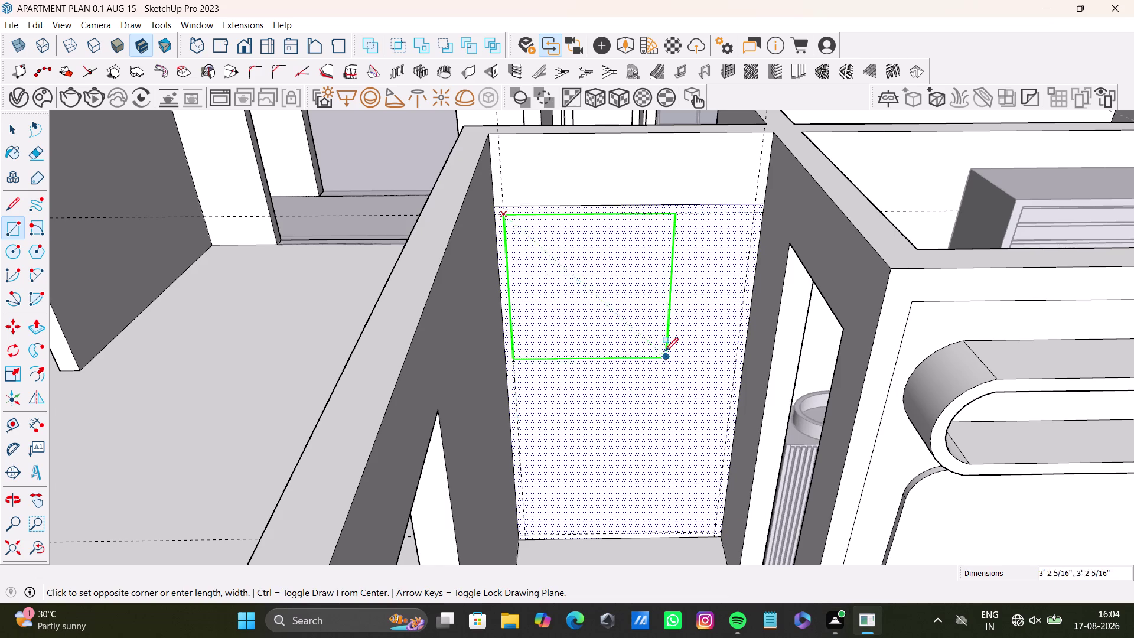
Draw a rectangle from the panel's top-left corner to its bottom midpoint.
scroll(up, 3)
click(712, 529)
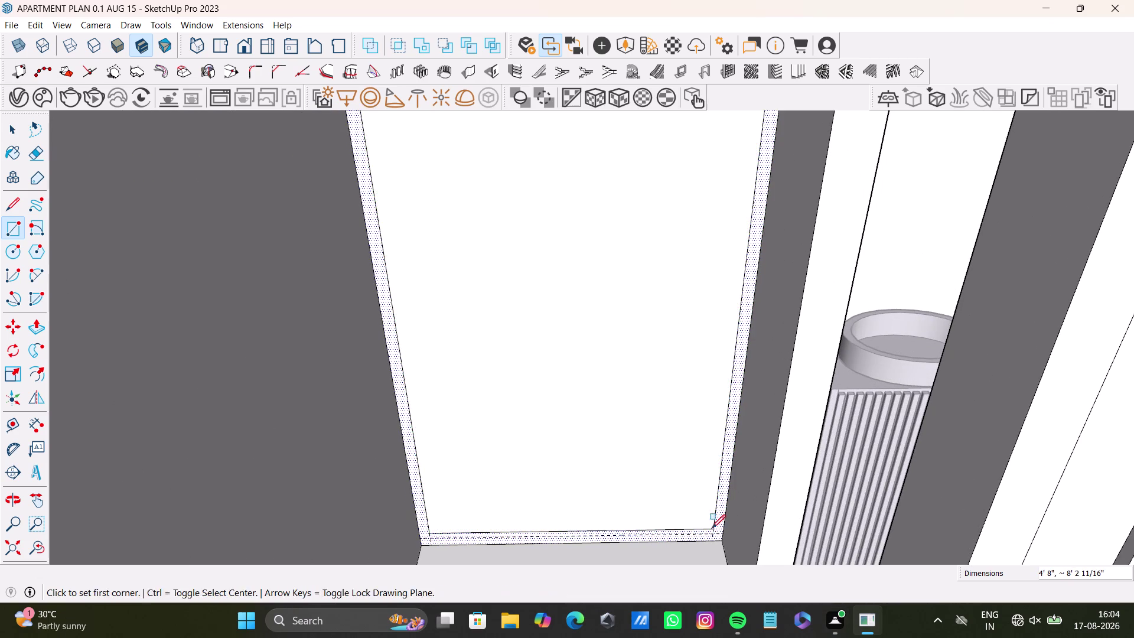
key(space)
scroll(down, 3)
middle_drag(575, 406, 574, 451)
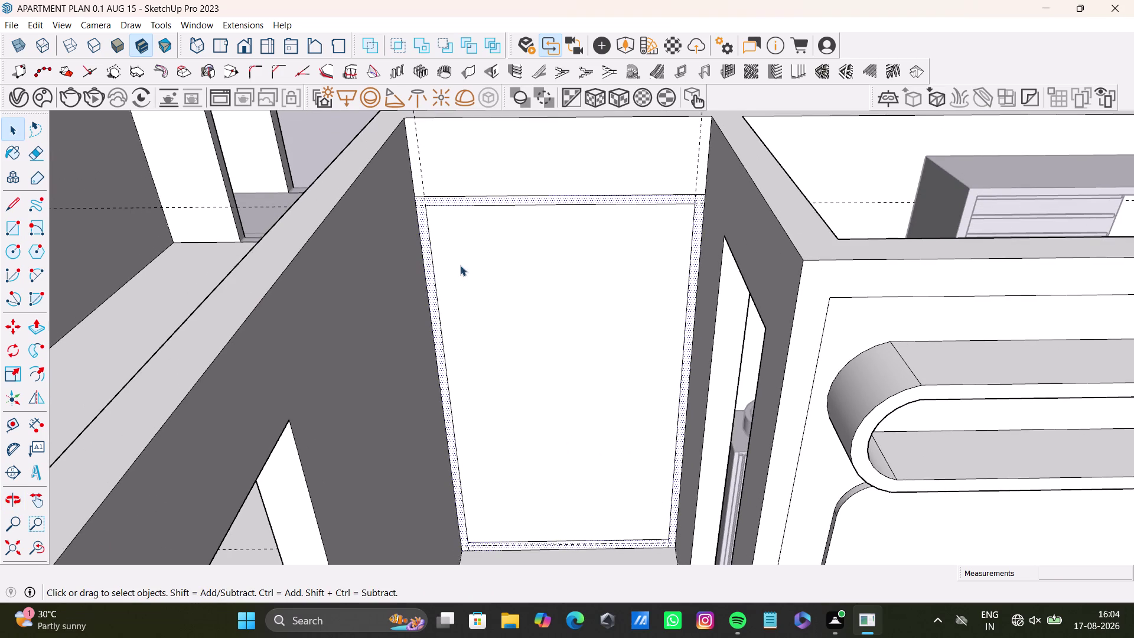
click(14, 231)
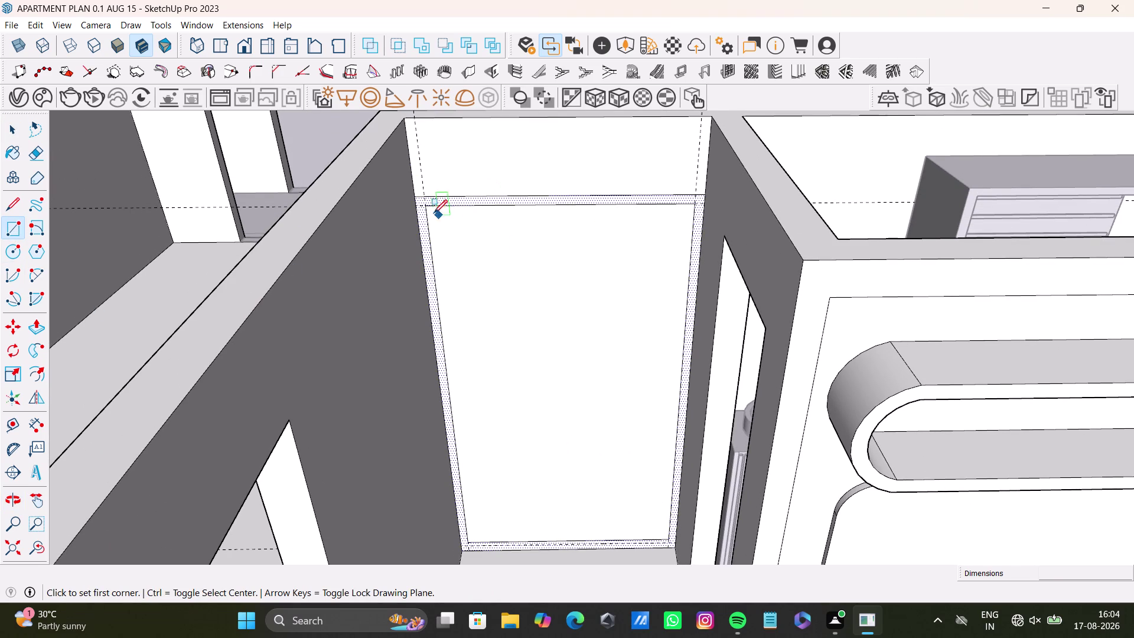
click(429, 207)
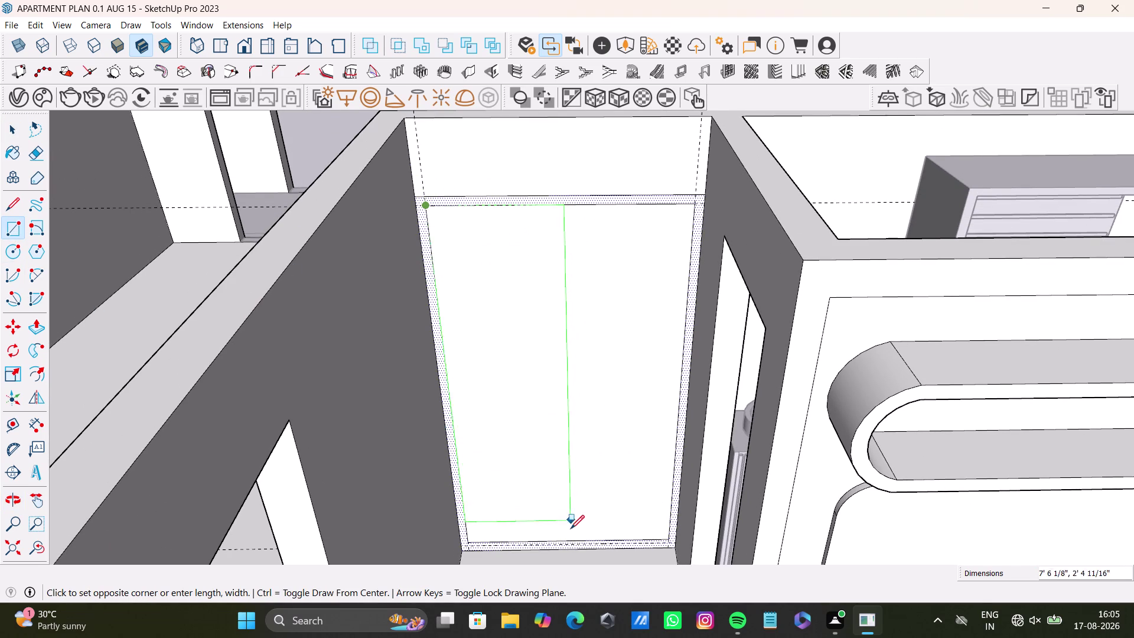
click(568, 537)
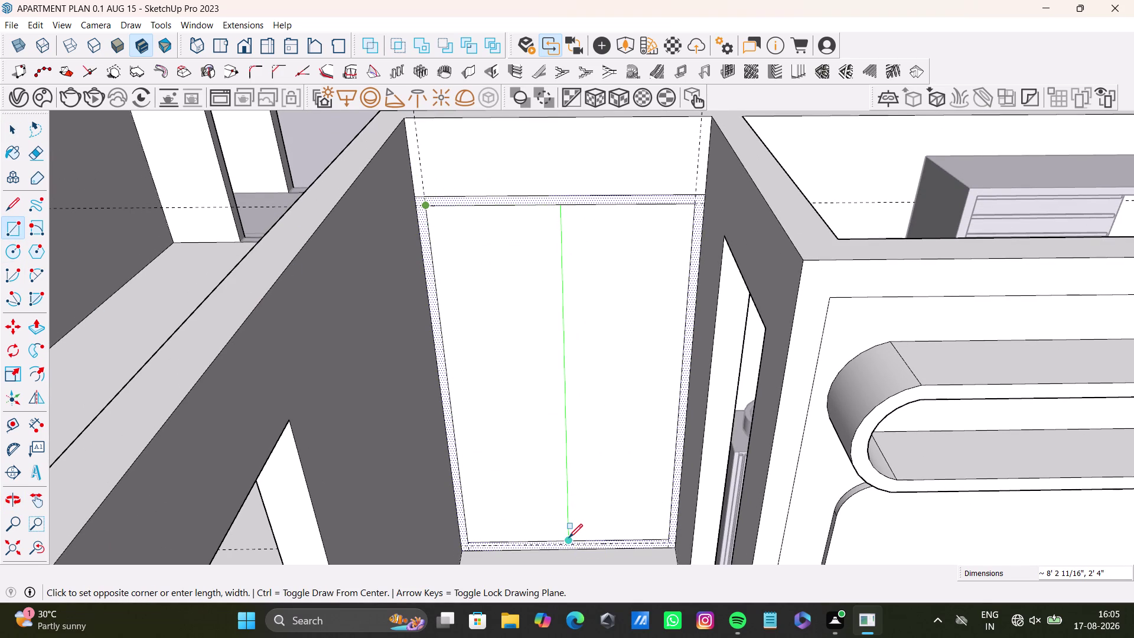
key(space)
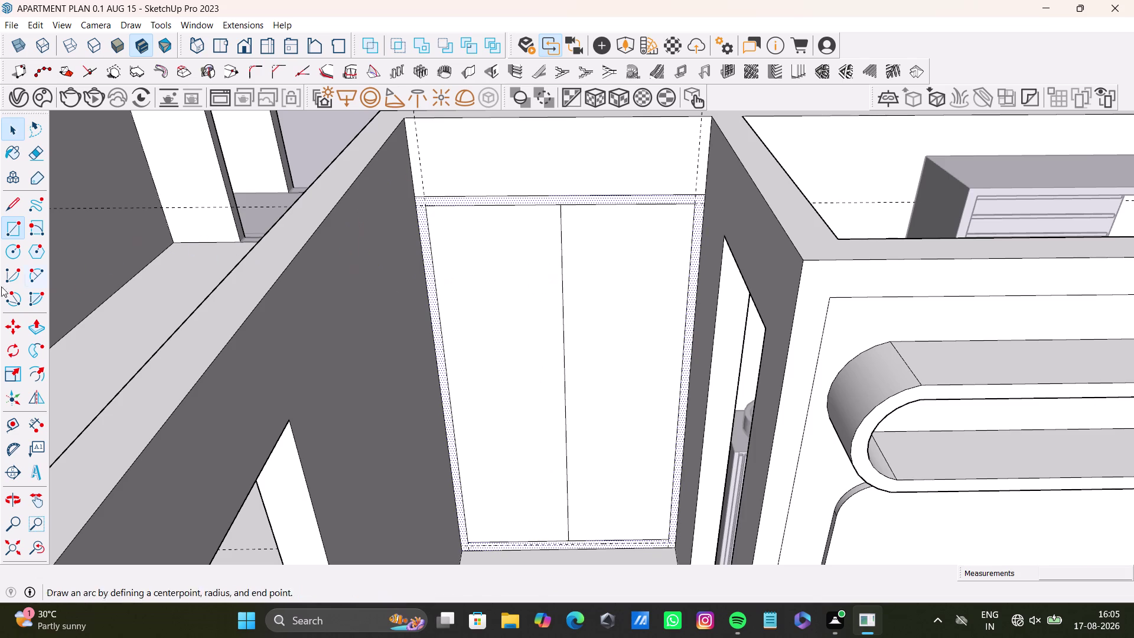
As a test, Push/Pull the panel's left half forward into a block.
click(493, 343)
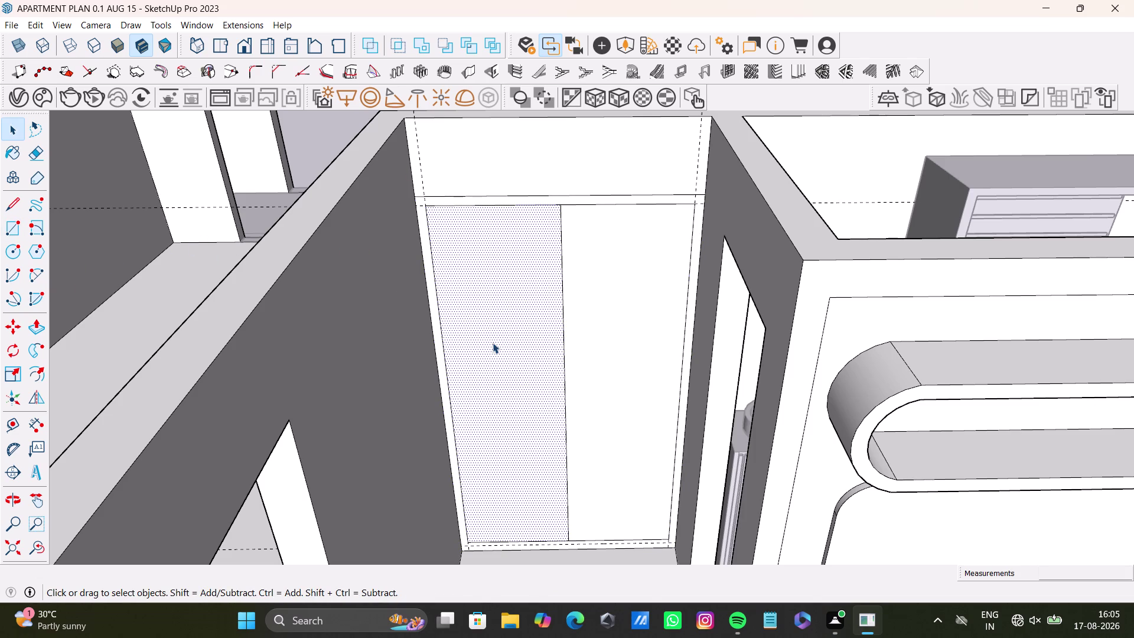
key(p)
drag(493, 342, 493, 381)
middle_drag(494, 393, 507, 503)
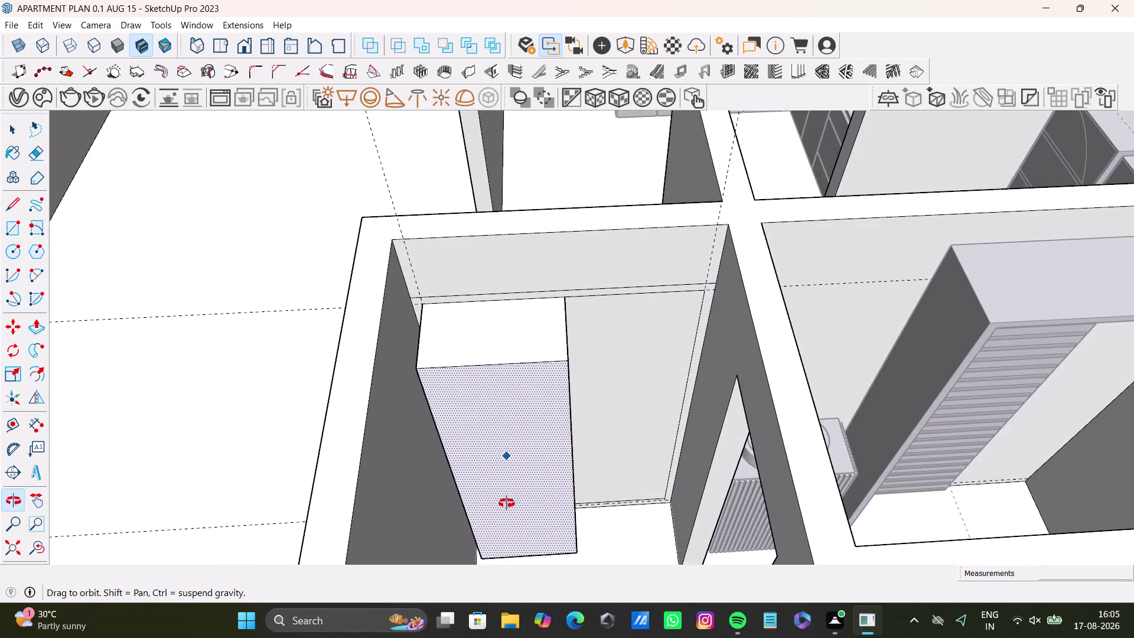
middle_drag(507, 503, 524, 423)
drag(514, 427, 517, 440)
key(space)
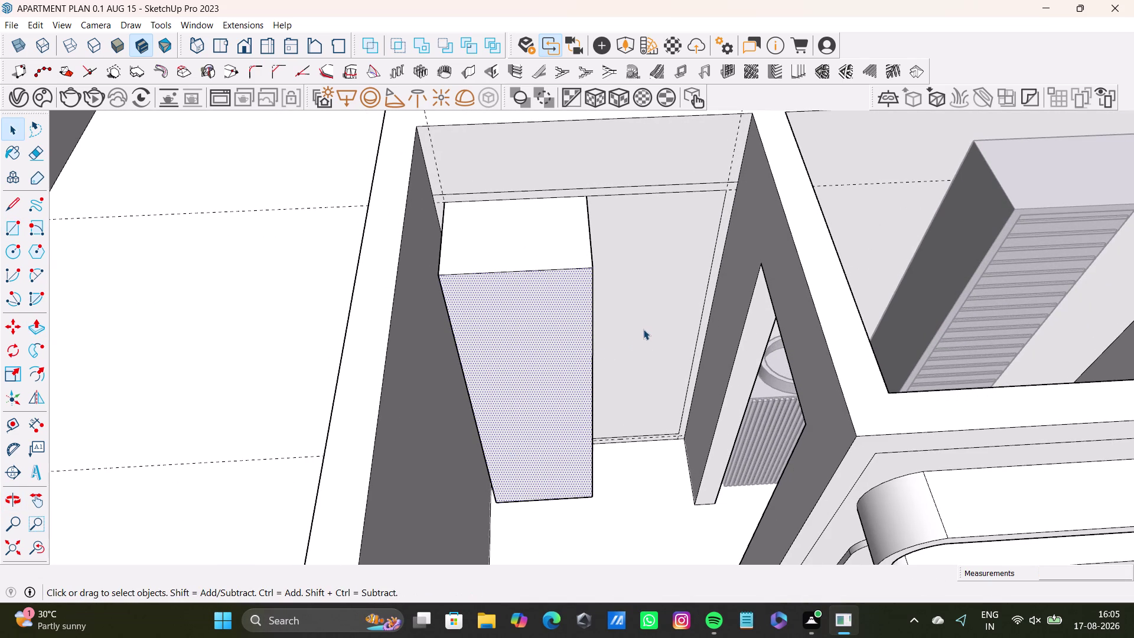
Undo the left-half extrusion, leaving the panel split into two flat halves.
click(643, 329)
middle_drag(643, 331, 568, 329)
key(ctrl+z)
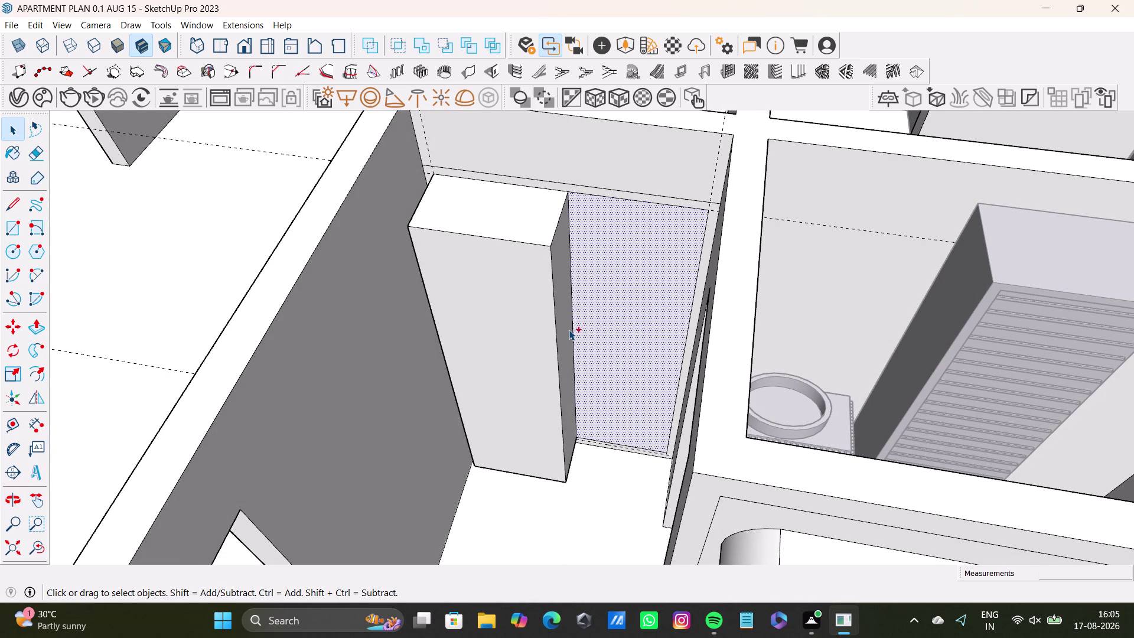
key(ctrl+z)
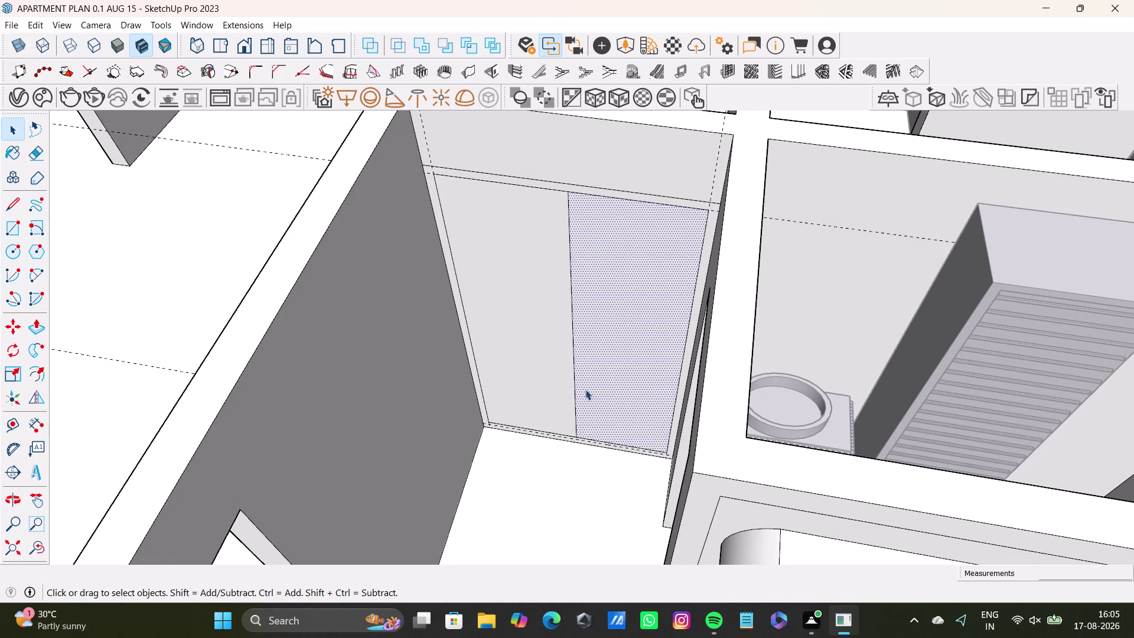
middle_drag(588, 389, 636, 380)
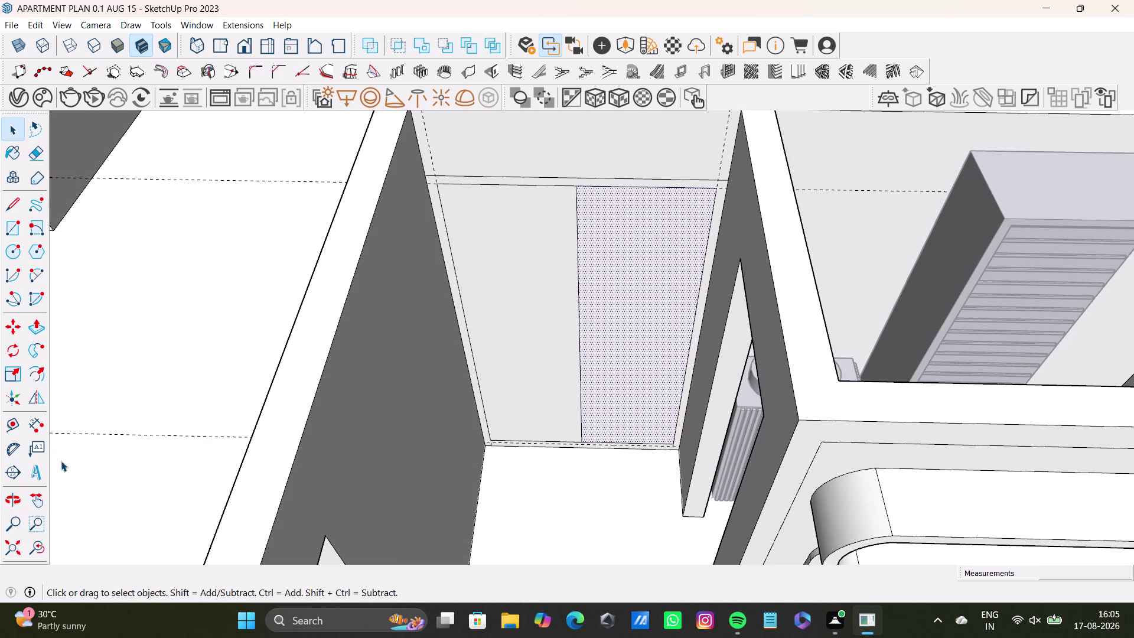
click(7, 416)
scroll(up, 3)
Place two guides offset 0.5" from the central dividing line.
click(595, 365)
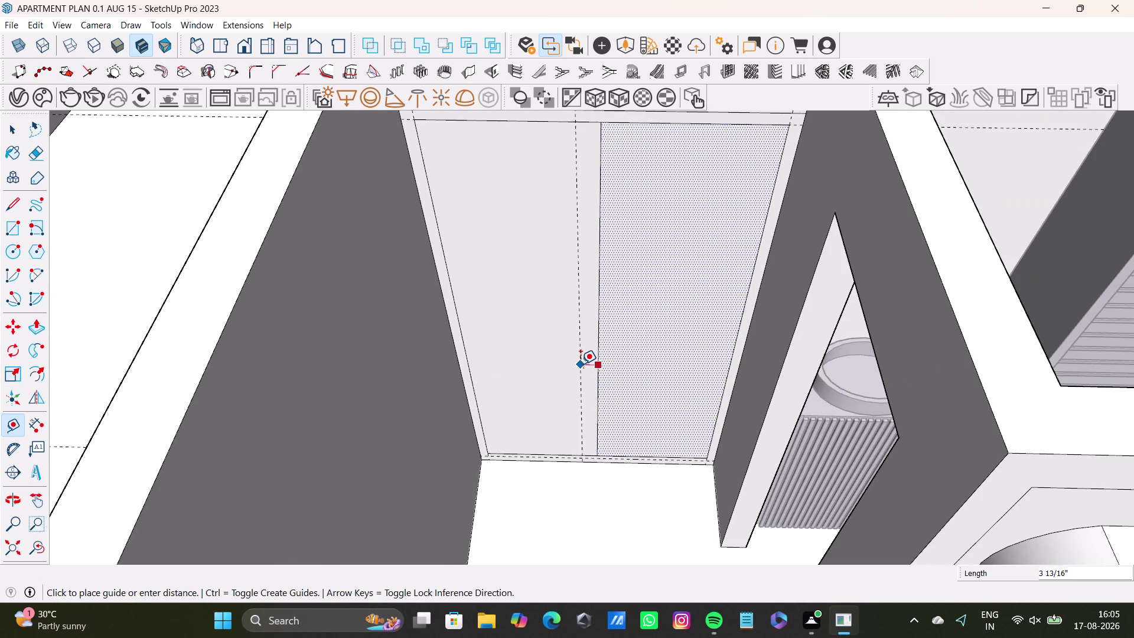
text(0.5)
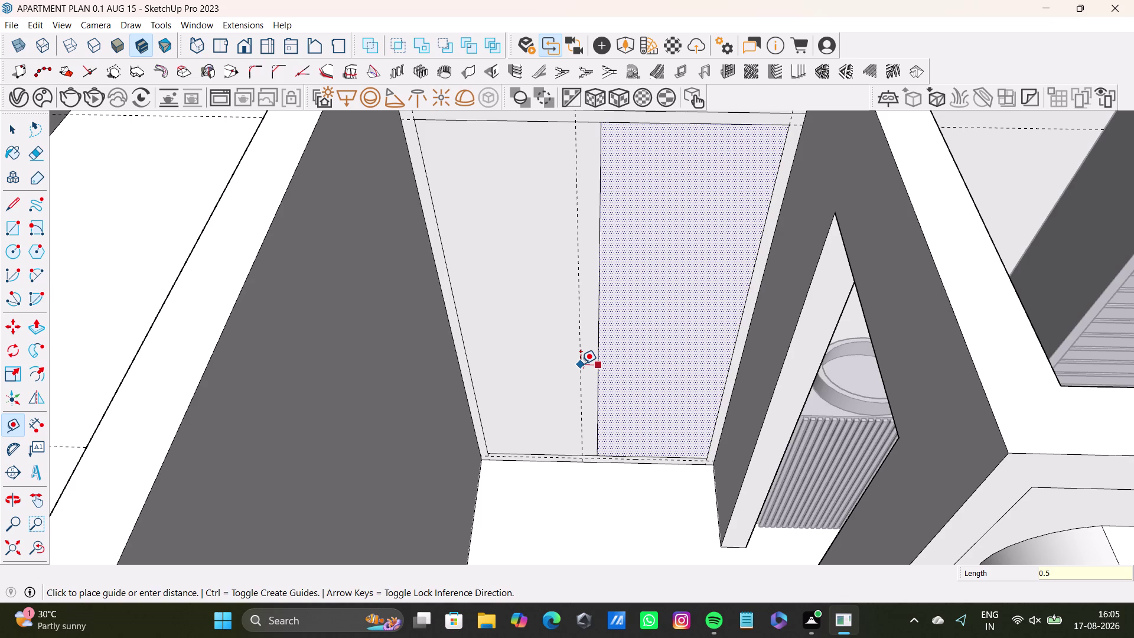
text(")
key(Return)
scroll(up, 3)
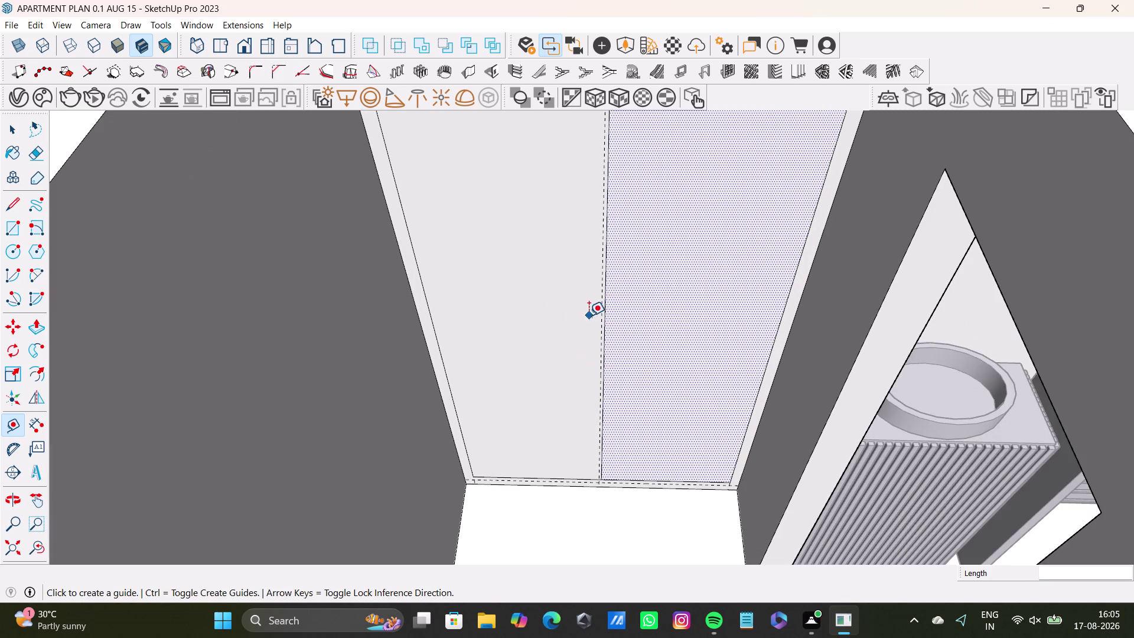
click(608, 335)
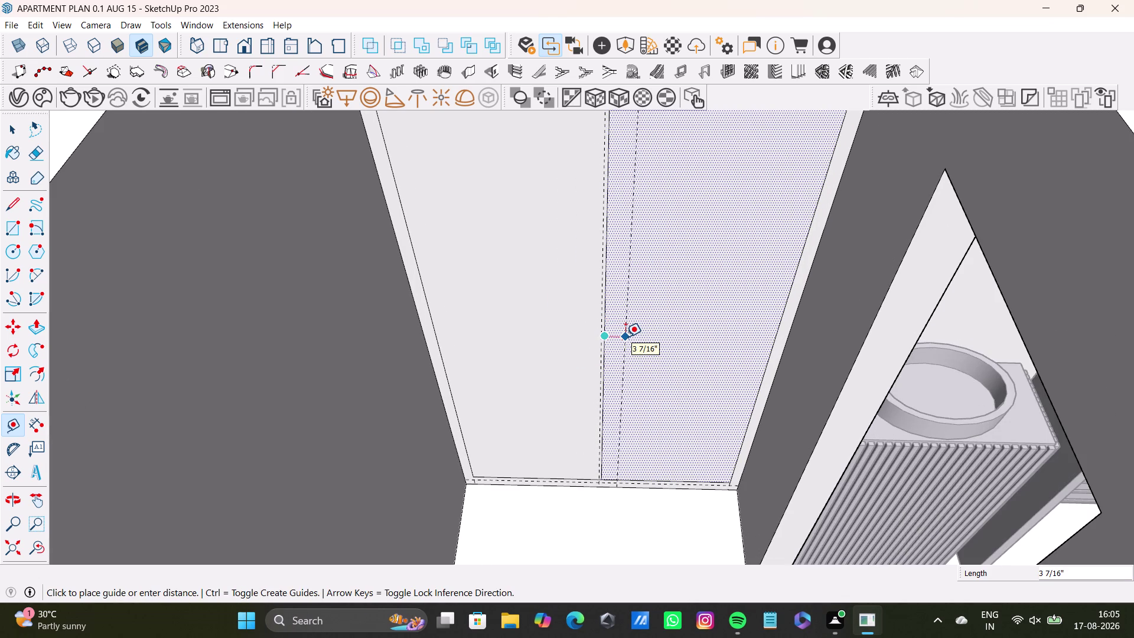
text(0.5")
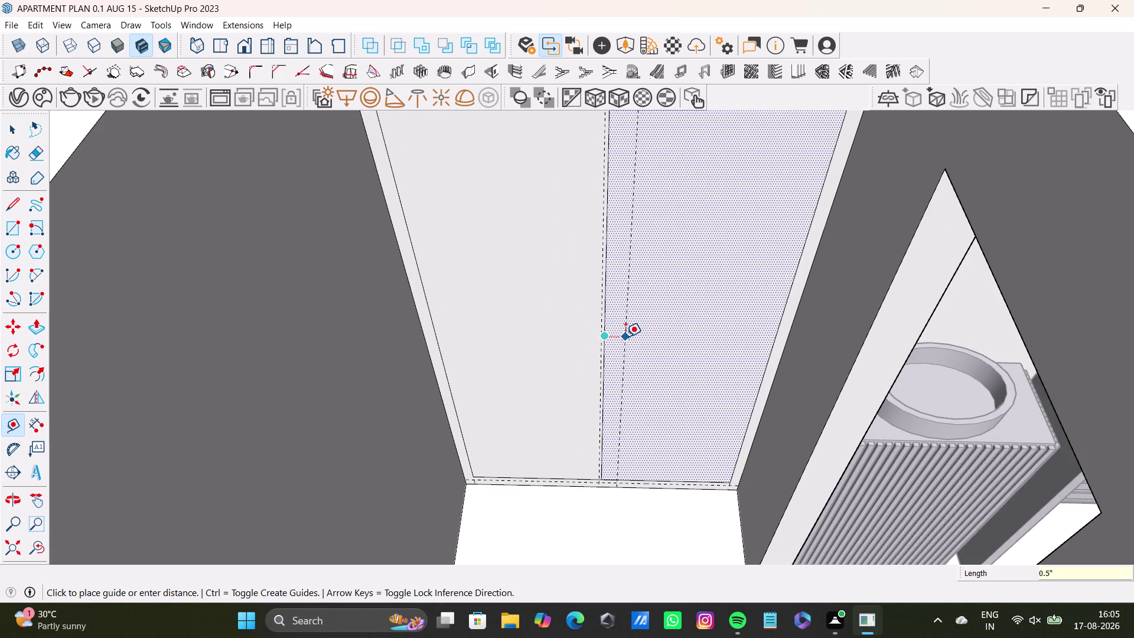
key(Return)
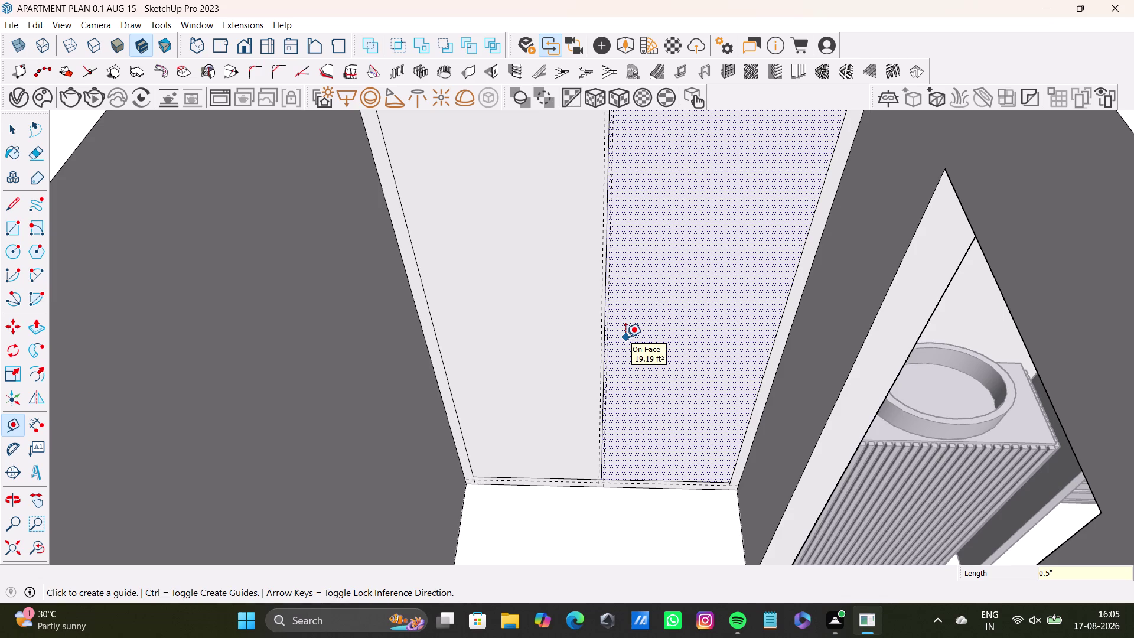
key(space)
Draw a rectangle from the left section's top corner to the guide's bottom end.
scroll(down, 3)
middle_drag(514, 226, 479, 366)
middle_drag(519, 367, 527, 310)
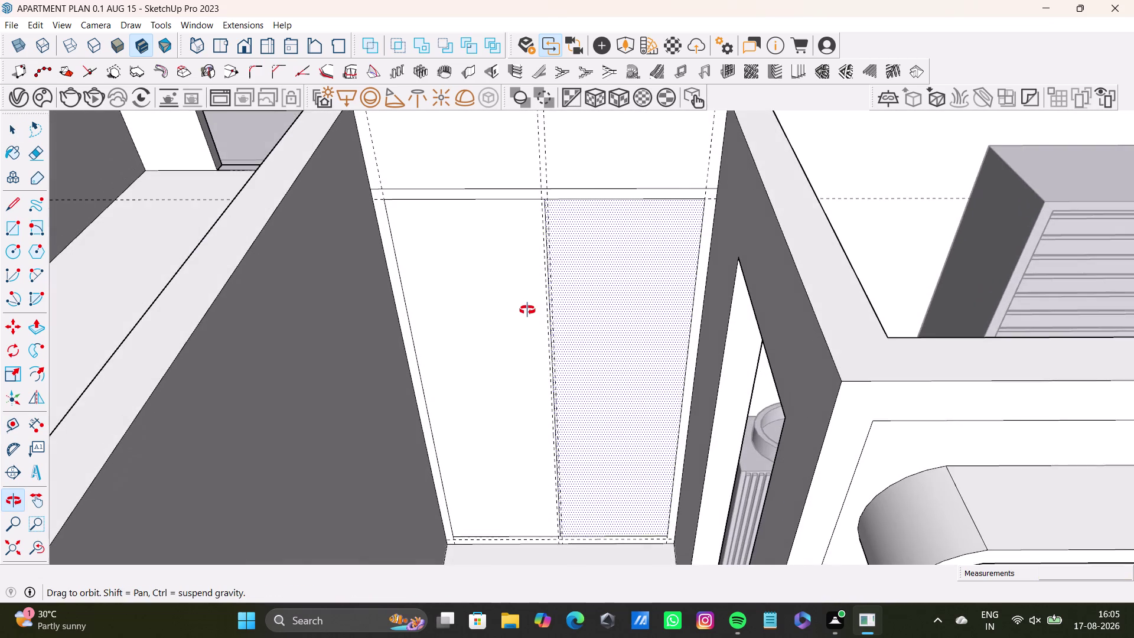
middle_drag(527, 310, 525, 303)
scroll(up, 3)
click(12, 230)
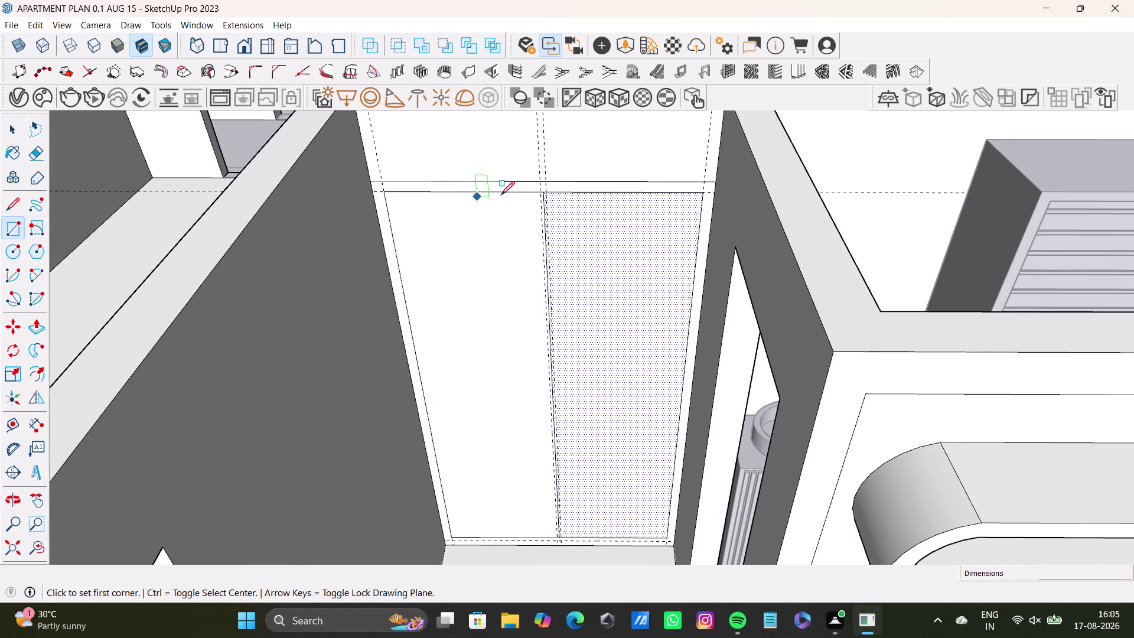
scroll(up, 3)
drag(315, 188, 325, 190)
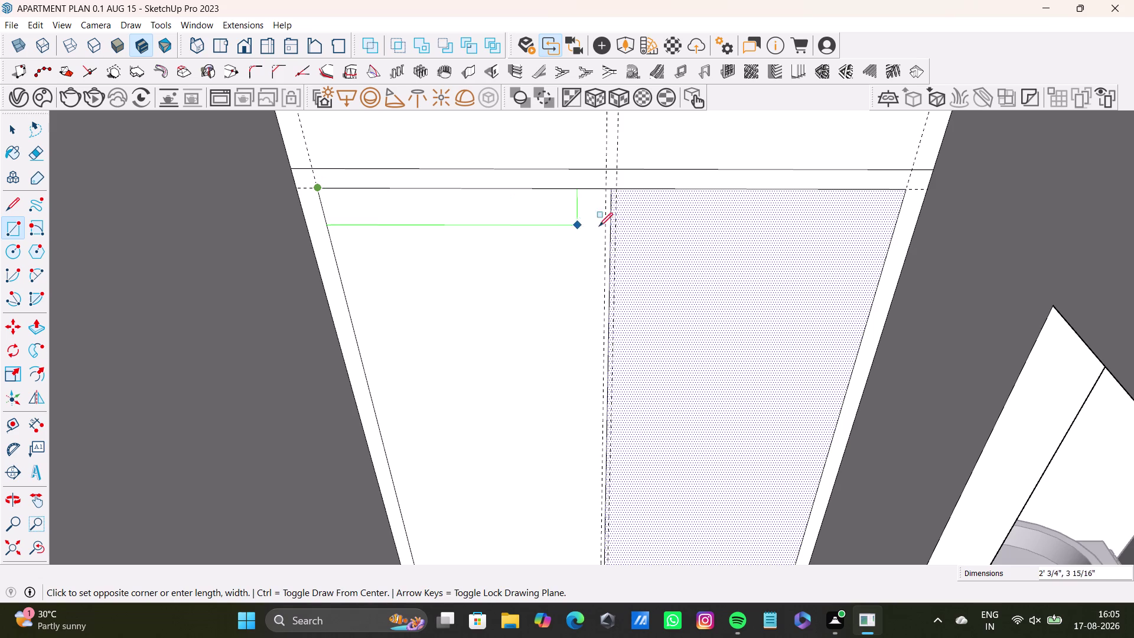
scroll(down, 3)
middle_drag(597, 341, 585, 272)
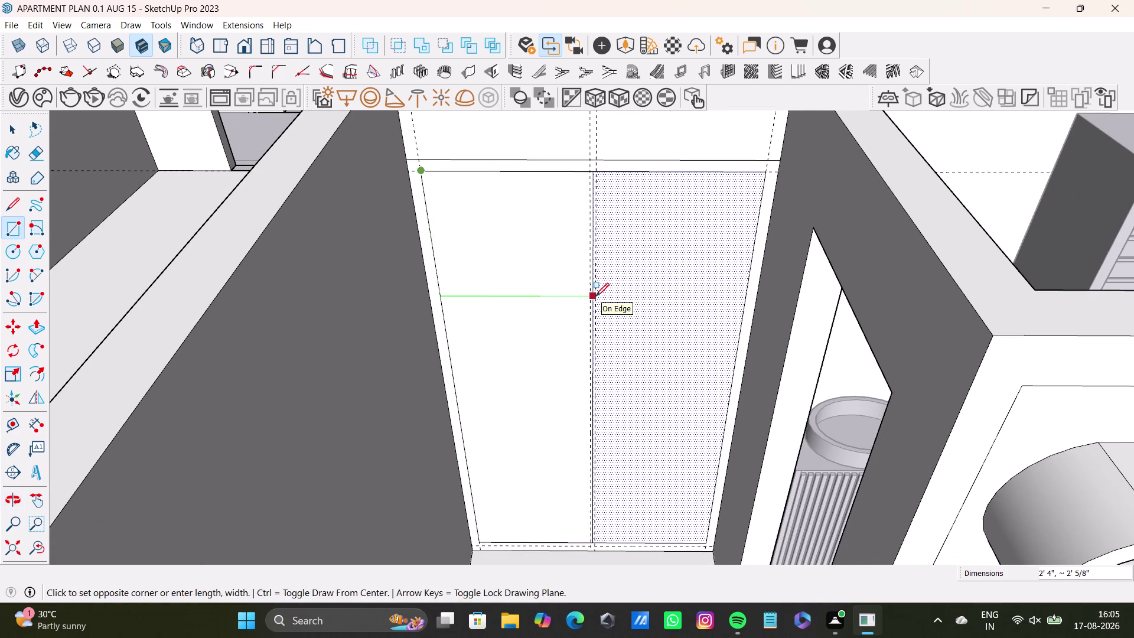
key(Right)
key(Down)
scroll(down, 3)
key(Left)
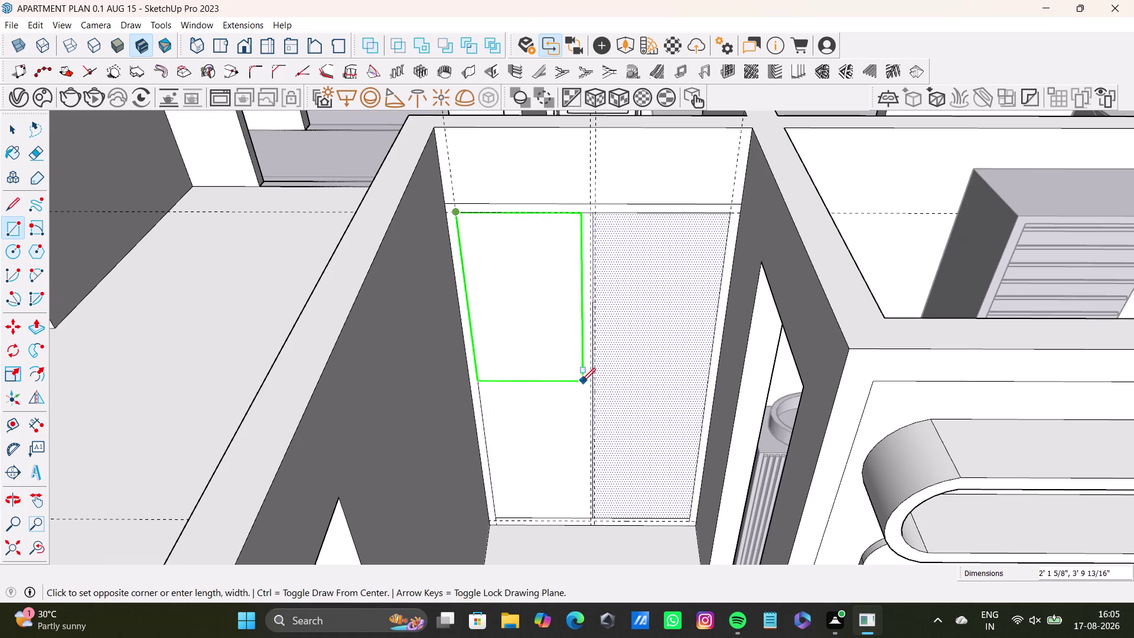
scroll(down, 3)
middle_drag(579, 402, 583, 310)
scroll(up, 3)
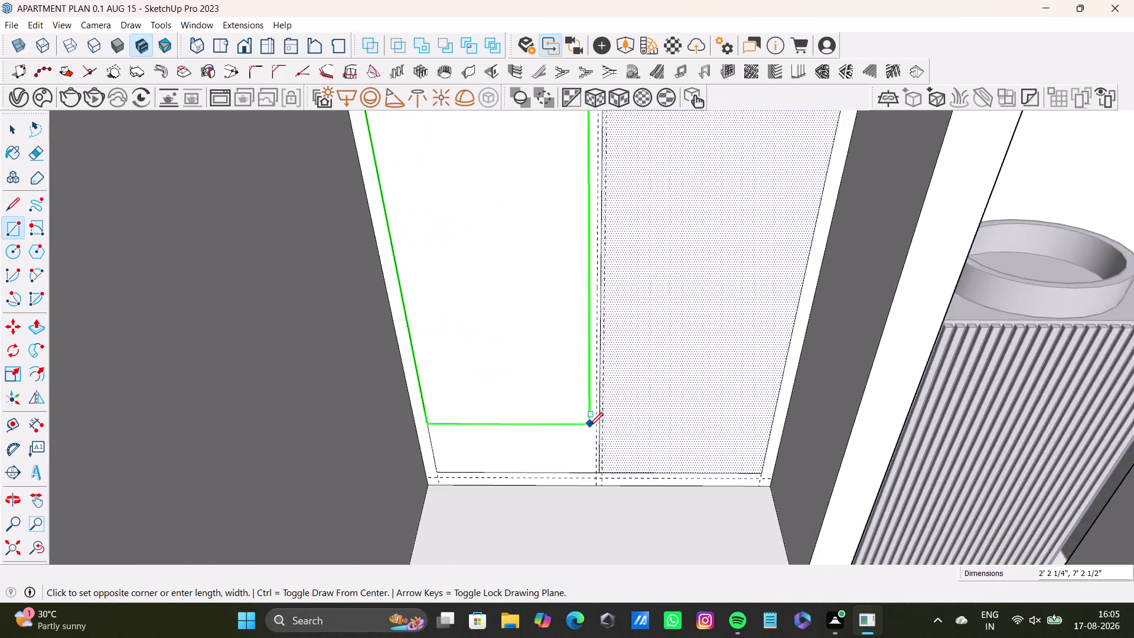
scroll(up, 3)
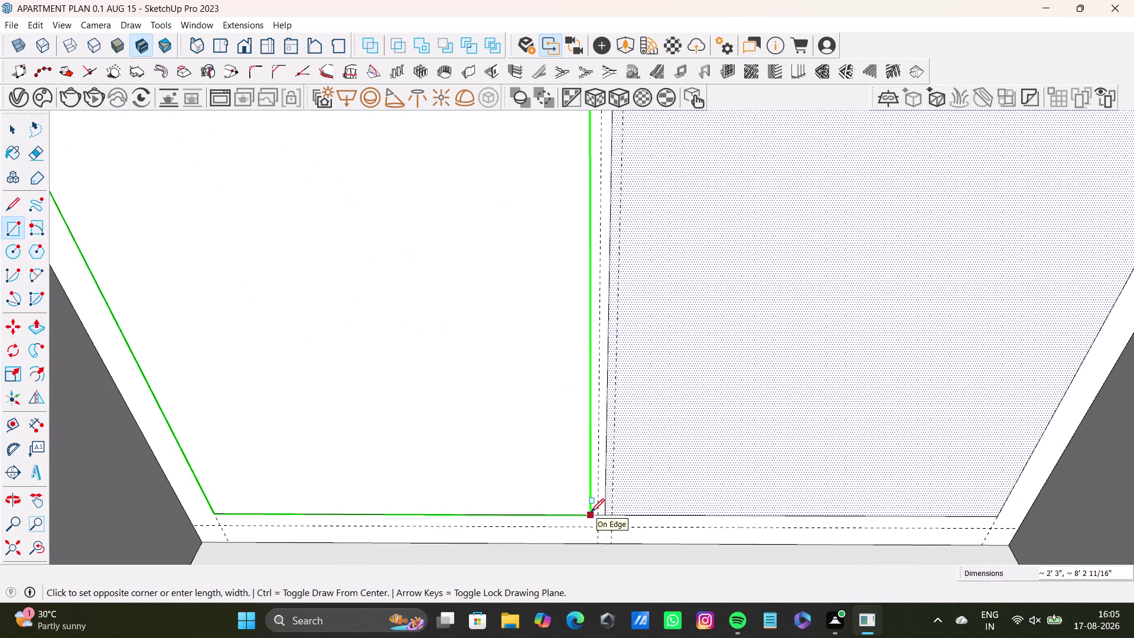
click(596, 513)
key(space)
Draw a rectangle over the right section, from its top corner to its bottom corner.
scroll(down, 3)
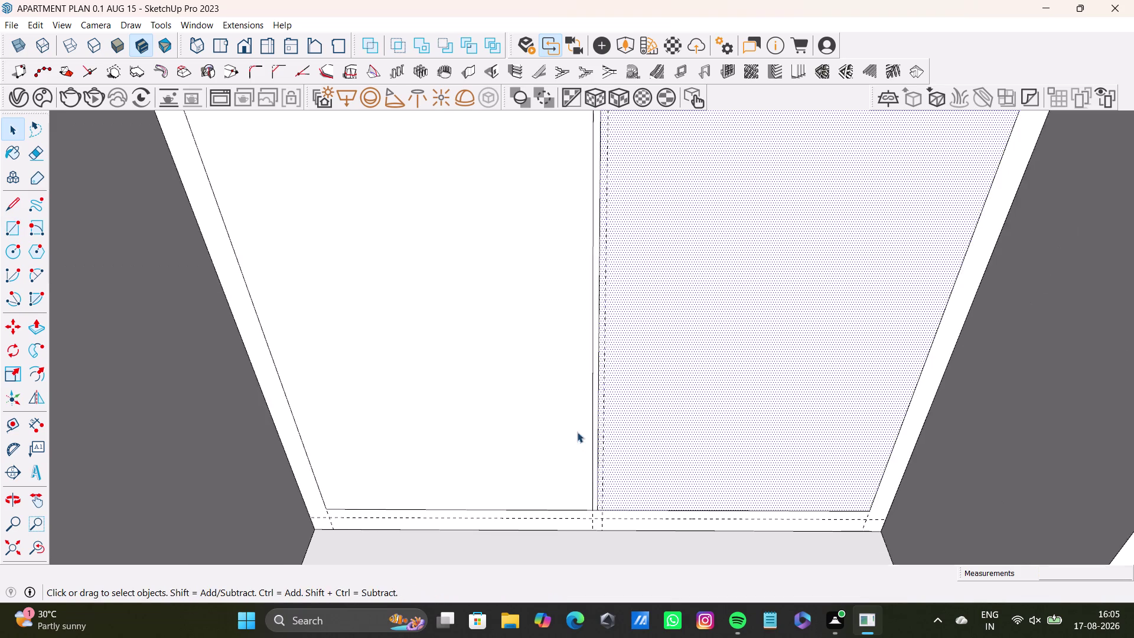
scroll(down, 3)
middle_drag(575, 276, 517, 622)
scroll(down, 3)
middle_drag(528, 345, 509, 402)
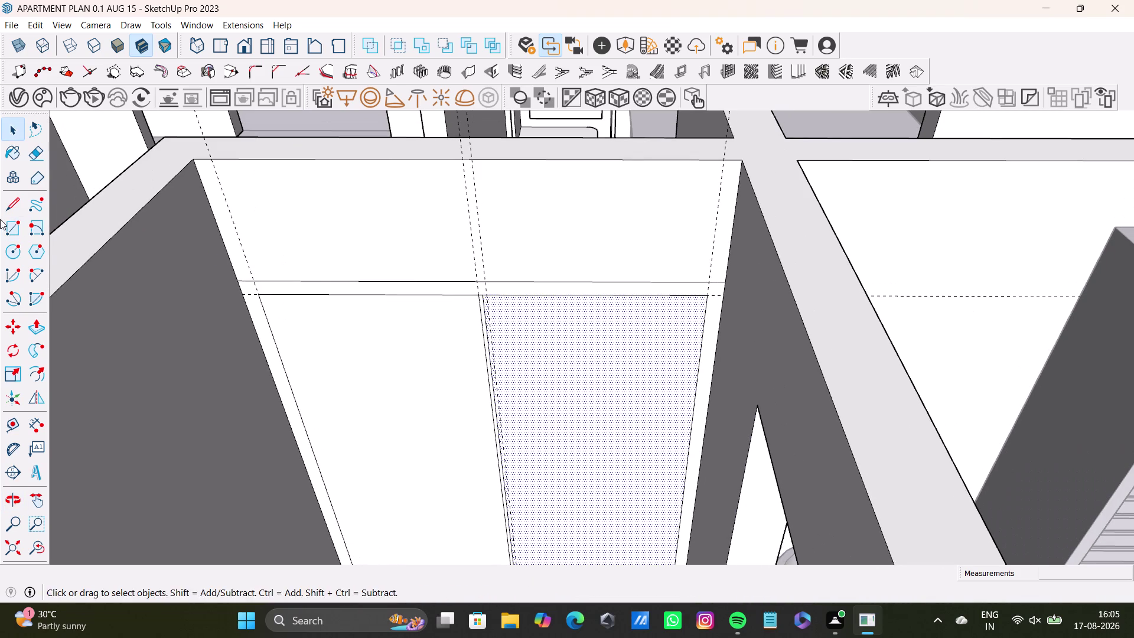
drag(5, 231, 11, 229)
scroll(up, 3)
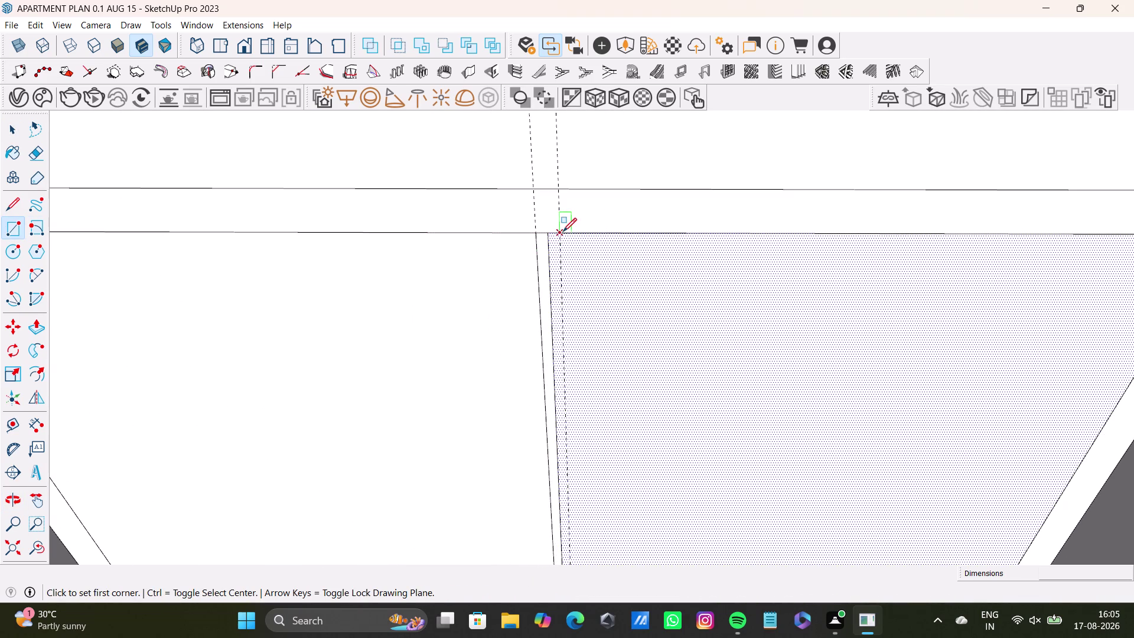
click(562, 232)
scroll(down, 3)
middle_drag(765, 390, 623, 266)
scroll(down, 3)
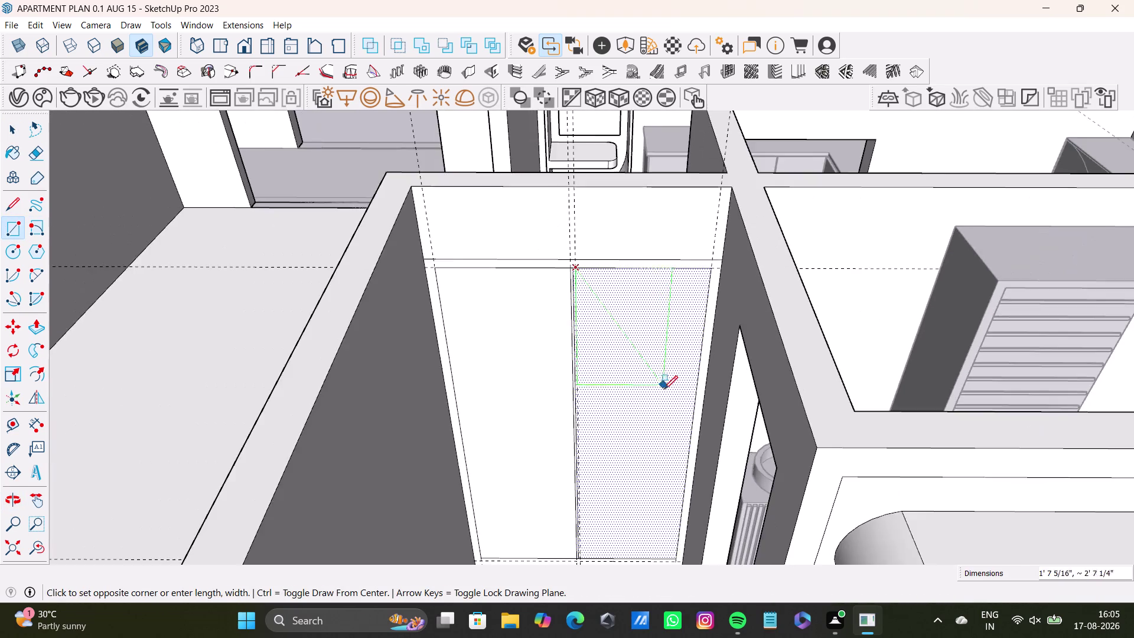
middle_drag(664, 381, 637, 267)
scroll(down, 3)
scroll(up, 3)
scroll(up, 3)
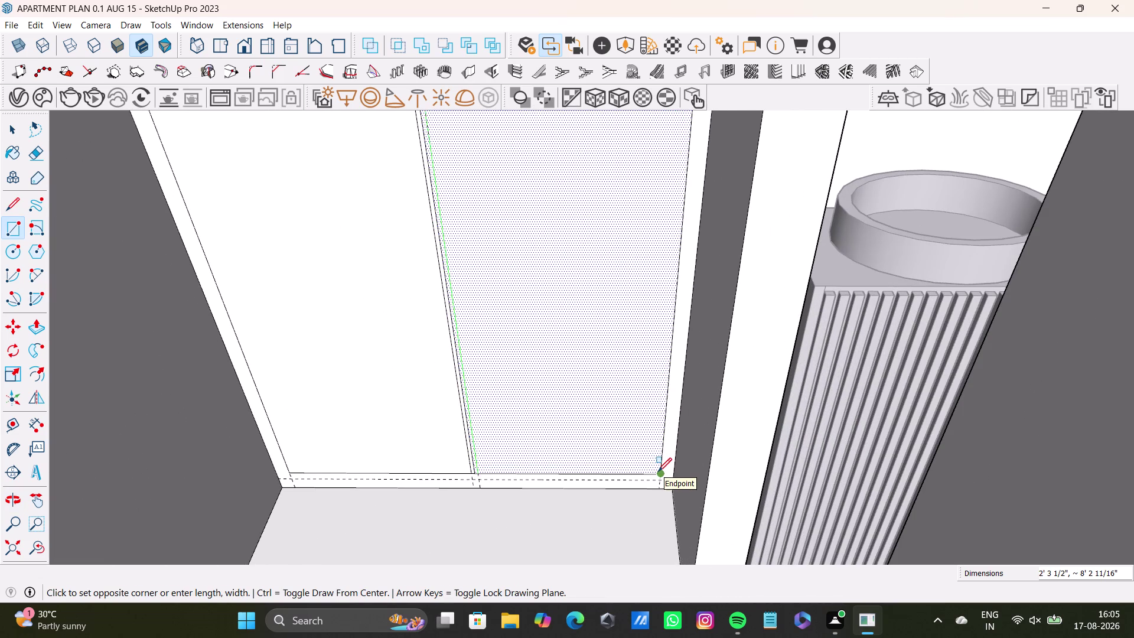
key(Left)
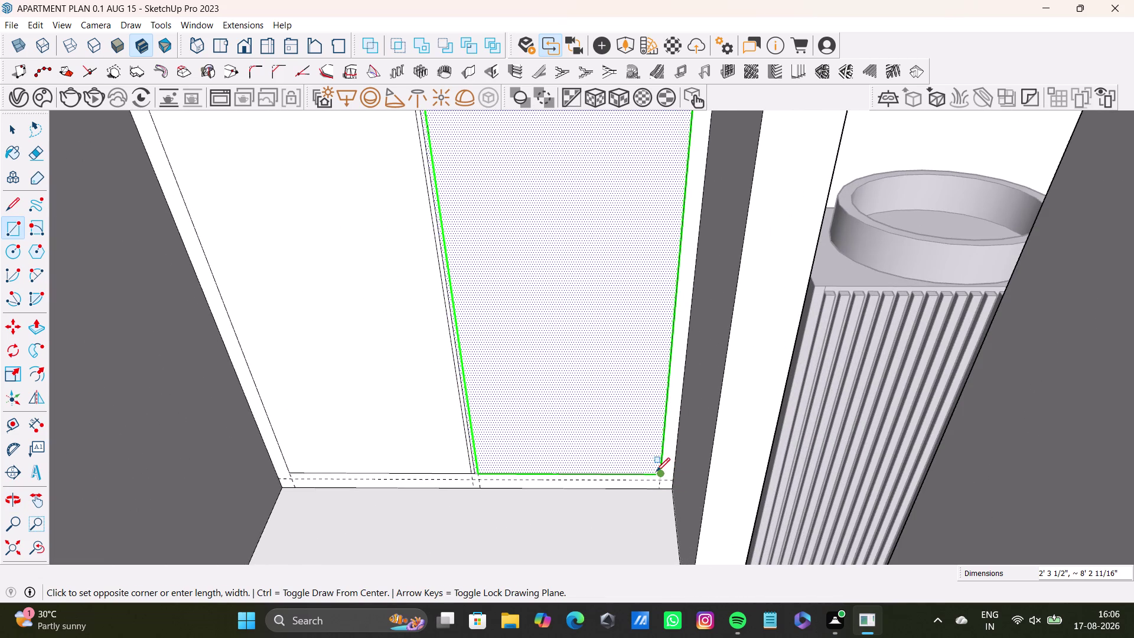
click(656, 472)
key(space)
scroll(down, 3)
middle_drag(452, 334, 534, 581)
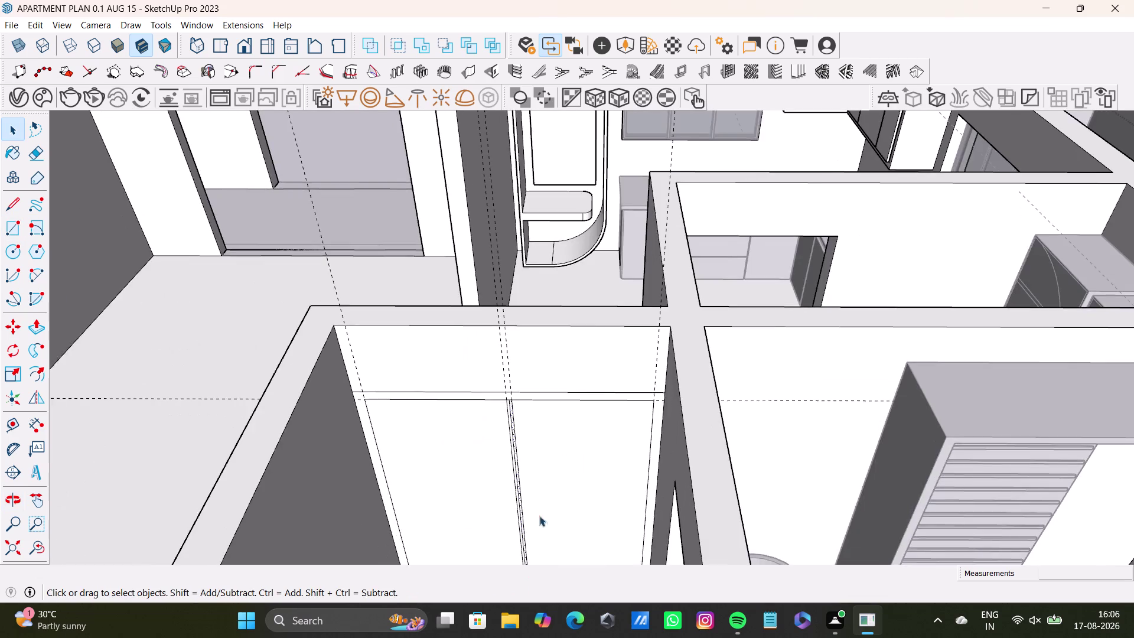
Delete the extra thin dividing edge on the wardrobe front.
scroll(up, 3)
middle_drag(486, 408, 473, 464)
scroll(up, 3)
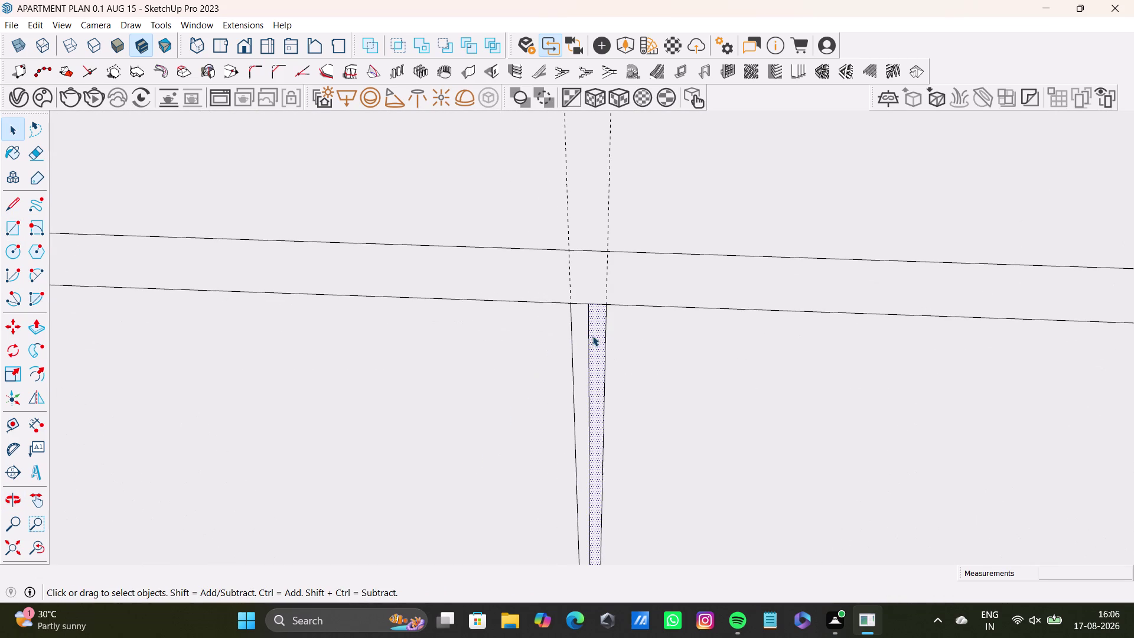
click(589, 352)
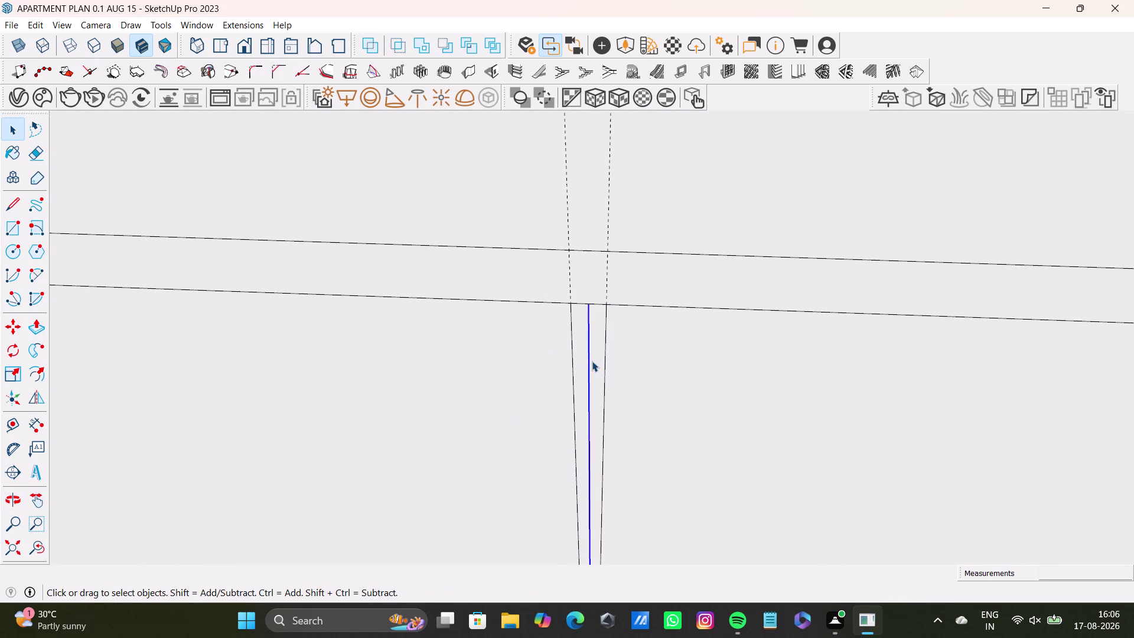
key(Delete)
Push/Pull the left wardrobe section to set its depth.
click(451, 418)
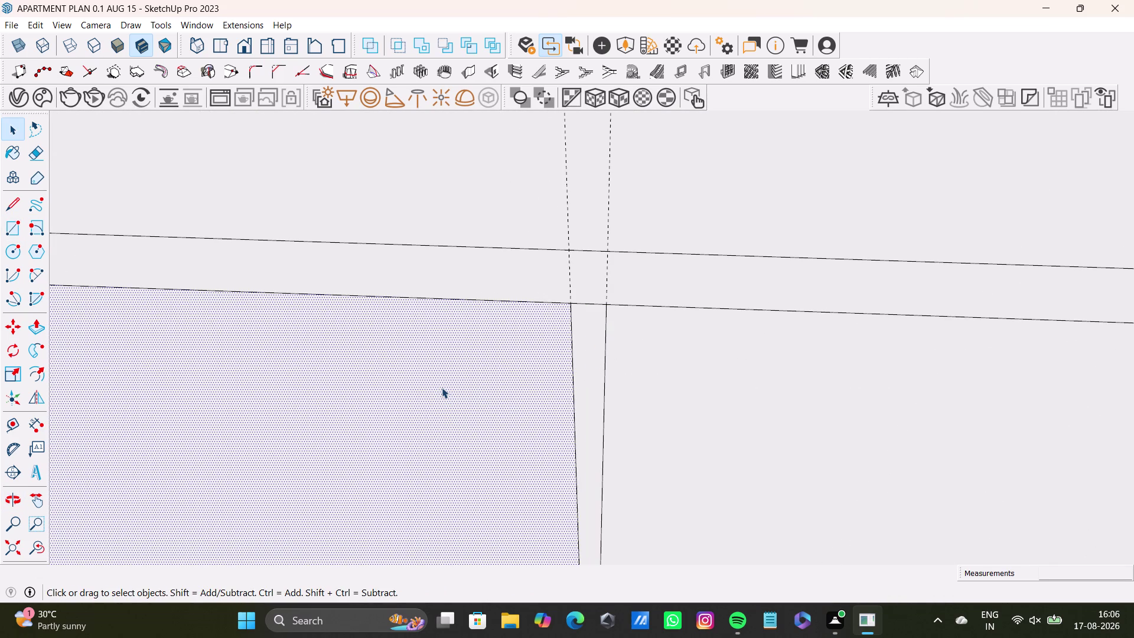
key(p)
drag(442, 387, 424, 467)
scroll(down, 3)
middle_drag(436, 450, 569, 228)
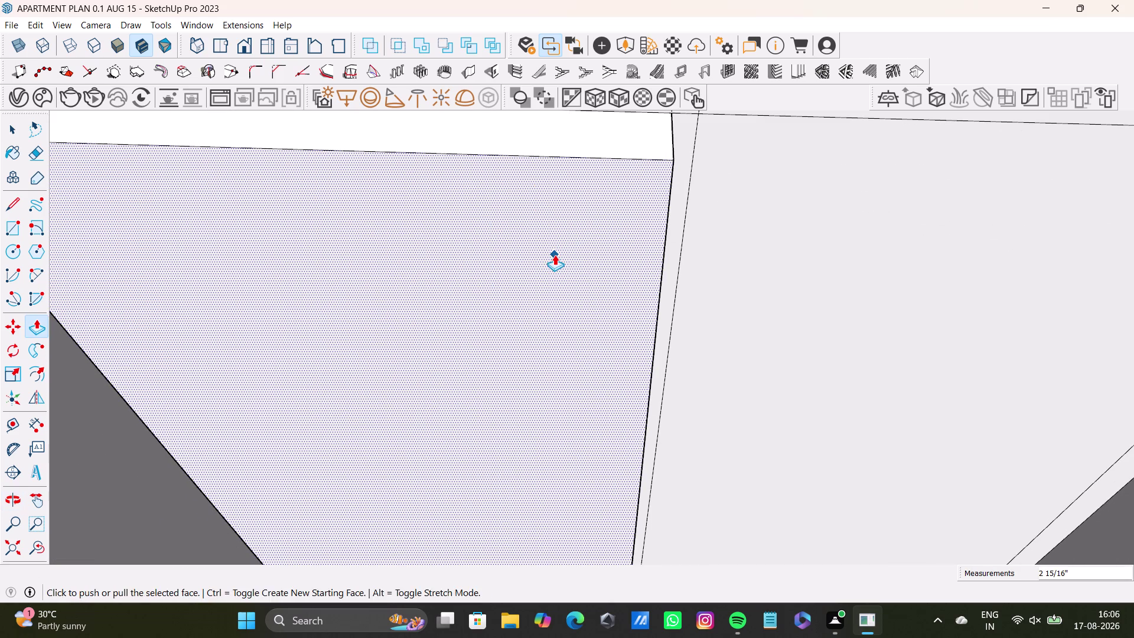
drag(554, 255, 570, 413)
scroll(down, 3)
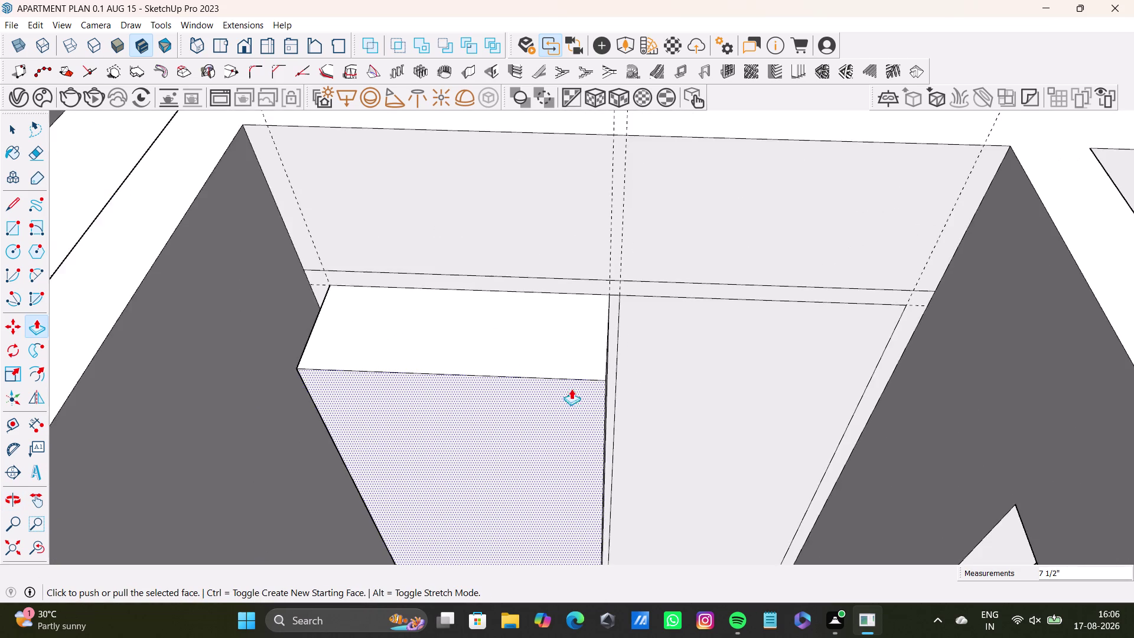
middle_drag(572, 373, 611, 220)
middle_drag(615, 237, 572, 179)
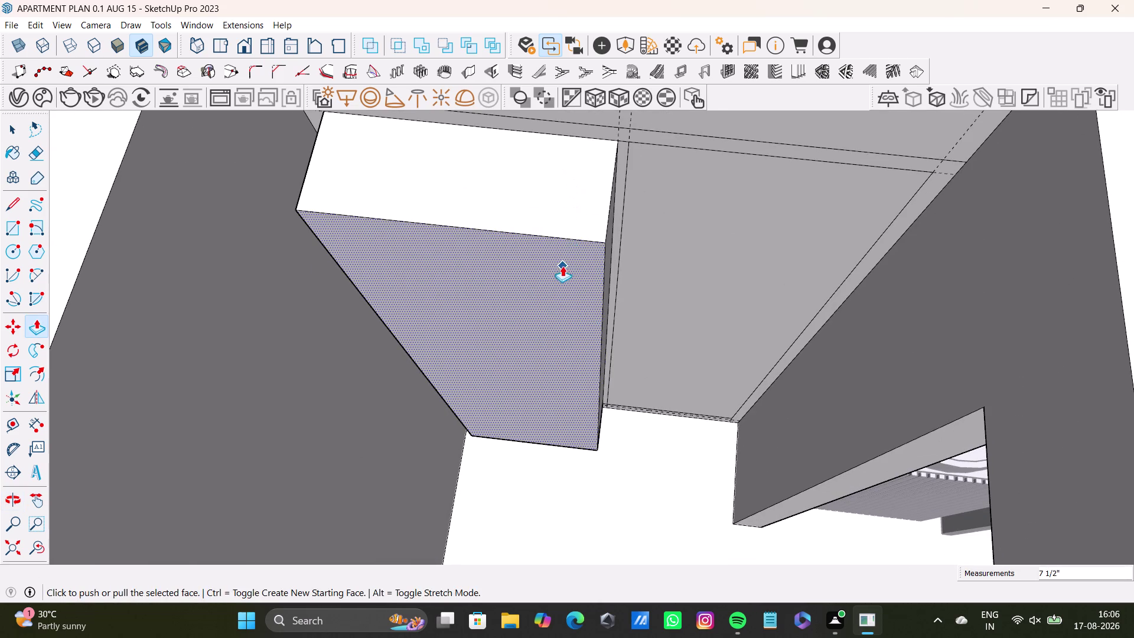
drag(562, 267, 829, 487)
key(space)
click(700, 311)
Pull the right wardrobe section out to match the left section's depth.
key(o)
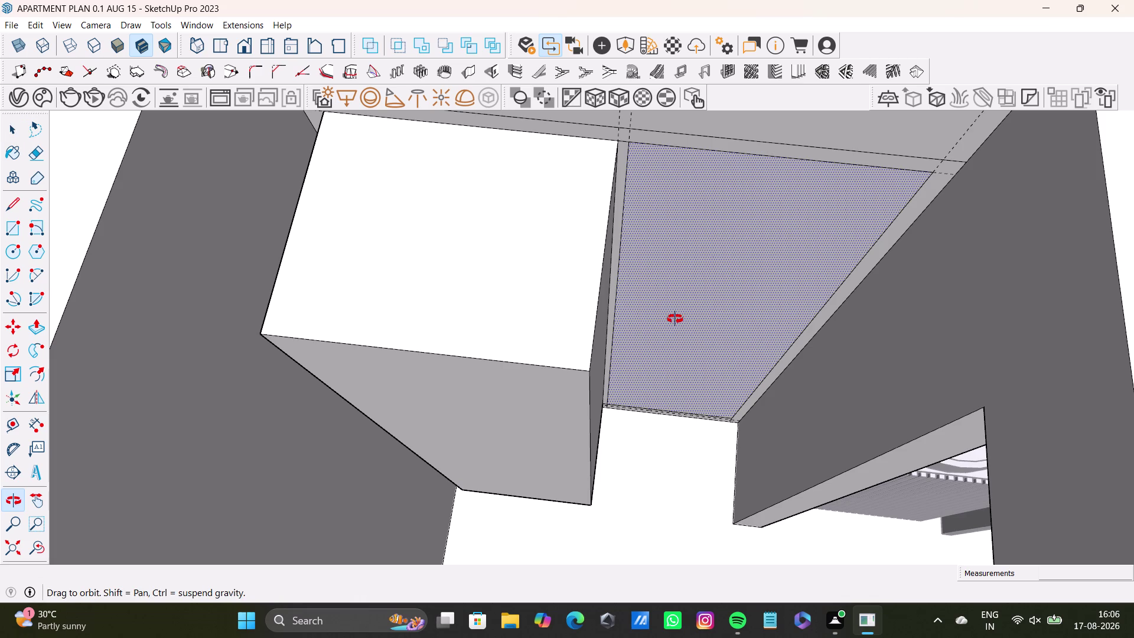
drag(675, 319, 677, 329)
key(p)
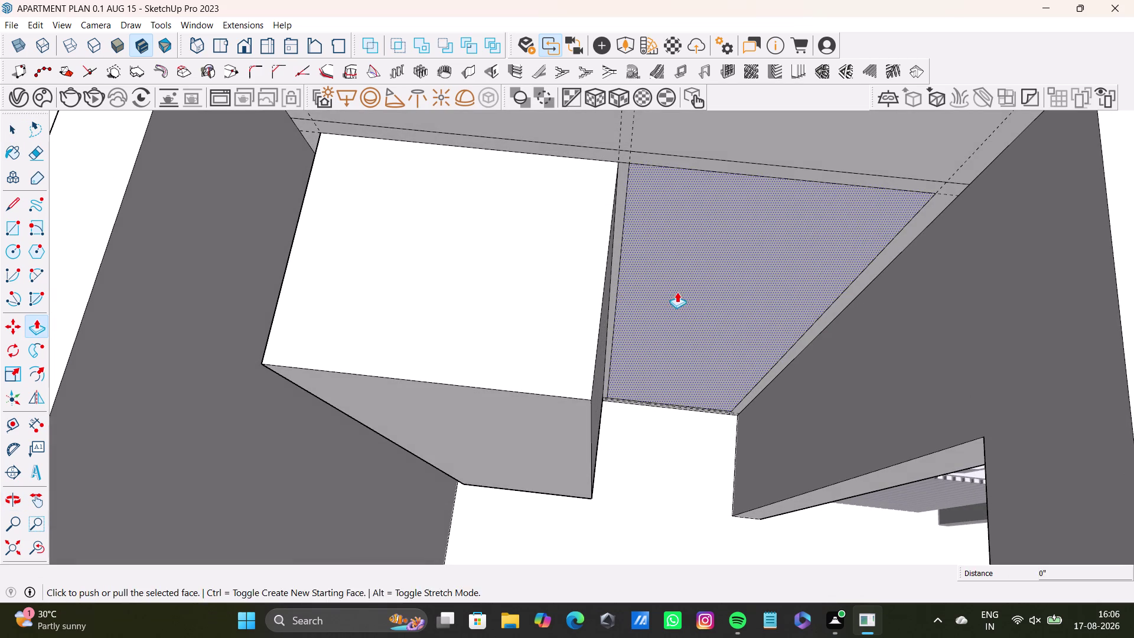
drag(676, 292, 884, 484)
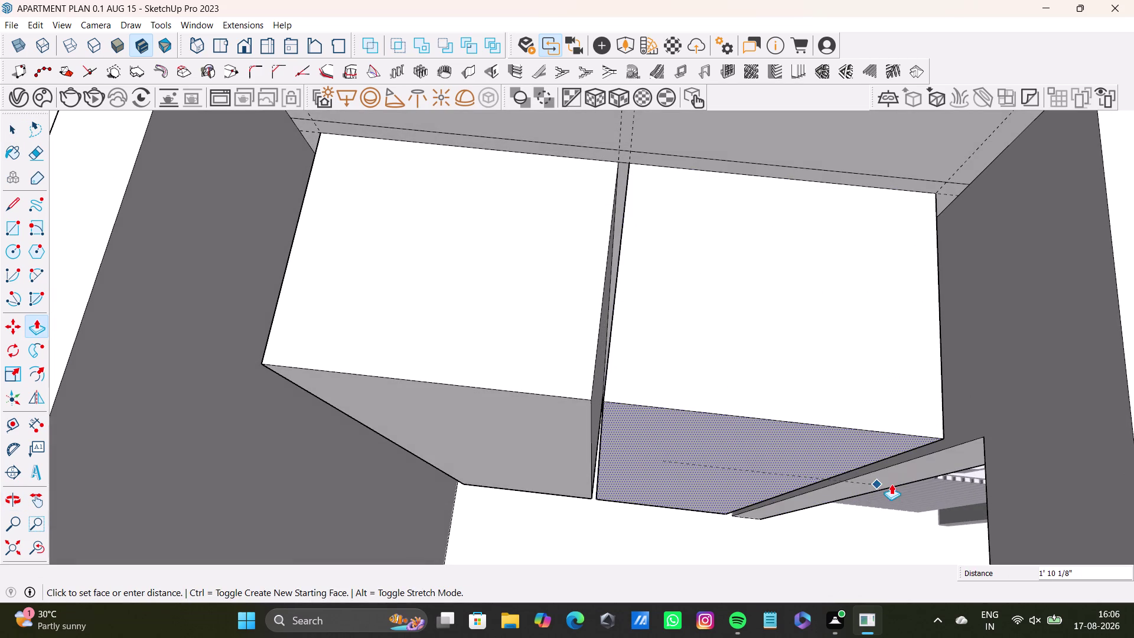
drag(884, 485, 911, 478)
key(space)
Inset a narrow panel outline on the right door face with Offset.
scroll(down, 3)
middle_drag(621, 437, 627, 350)
middle_drag(655, 428, 674, 300)
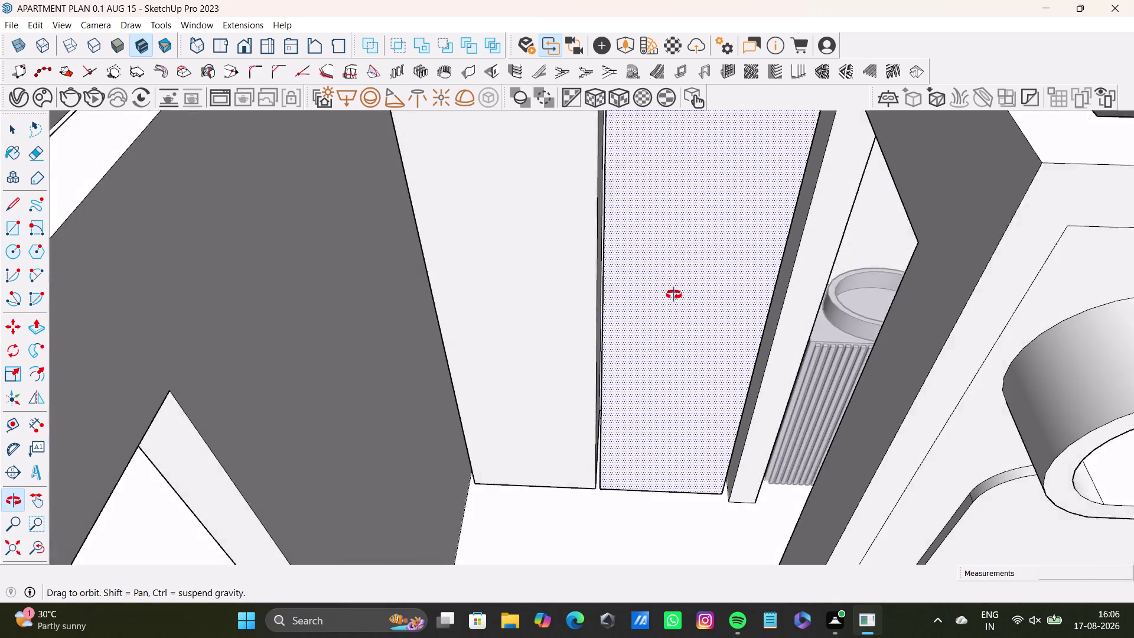
middle_drag(673, 299, 655, 471)
middle_drag(650, 472, 661, 405)
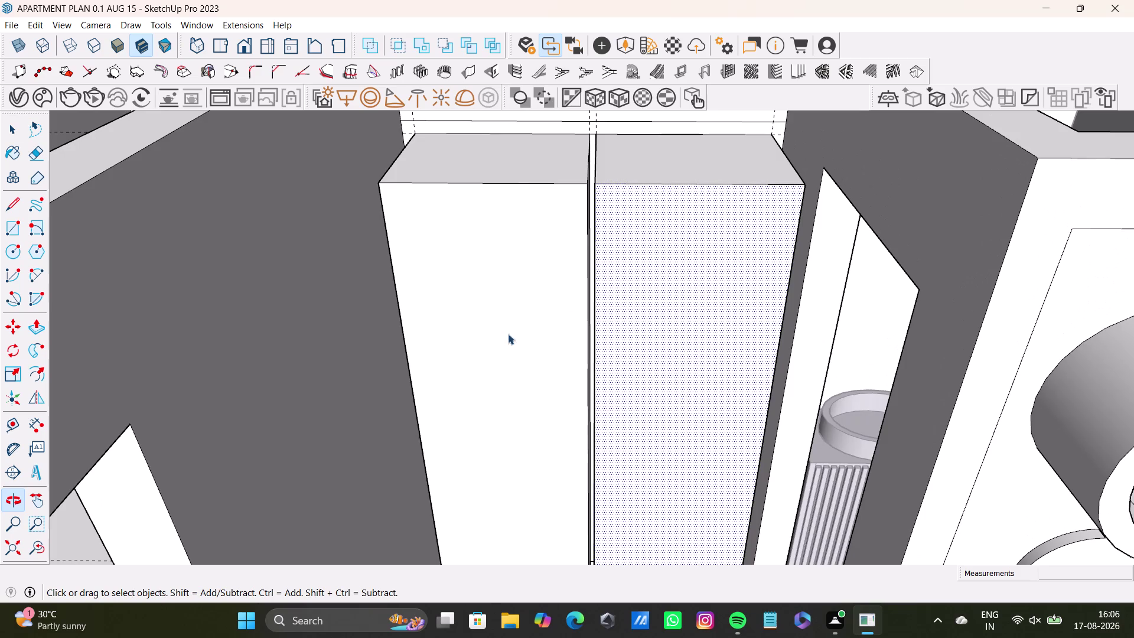
scroll(up, 3)
scroll(up, 3)
middle_drag(560, 309, 551, 274)
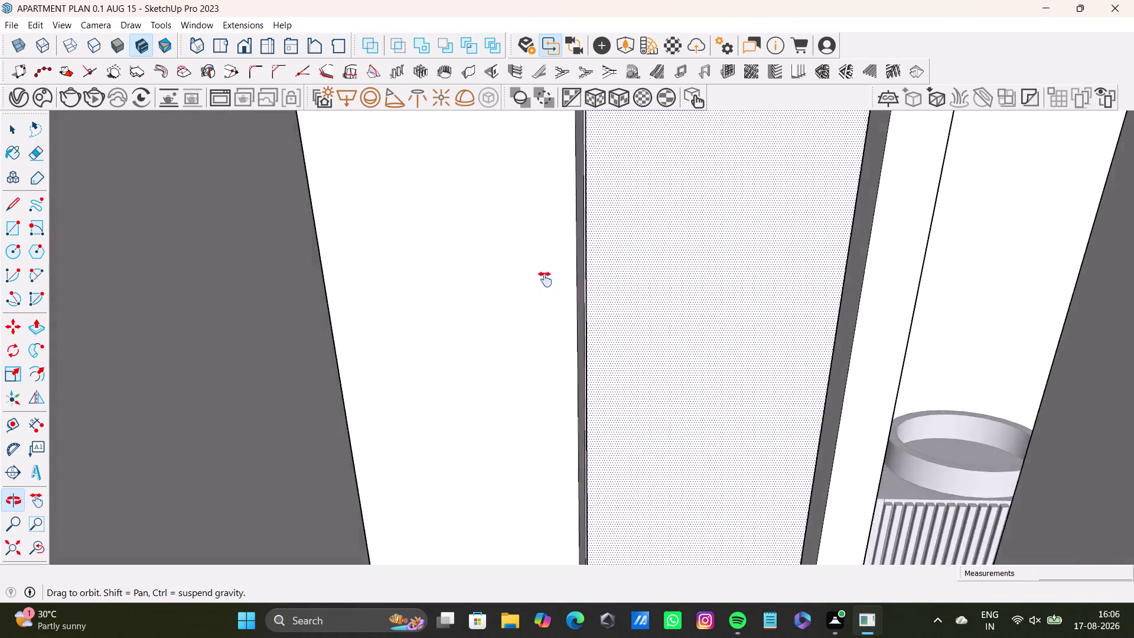
middle_drag(551, 274, 510, 401)
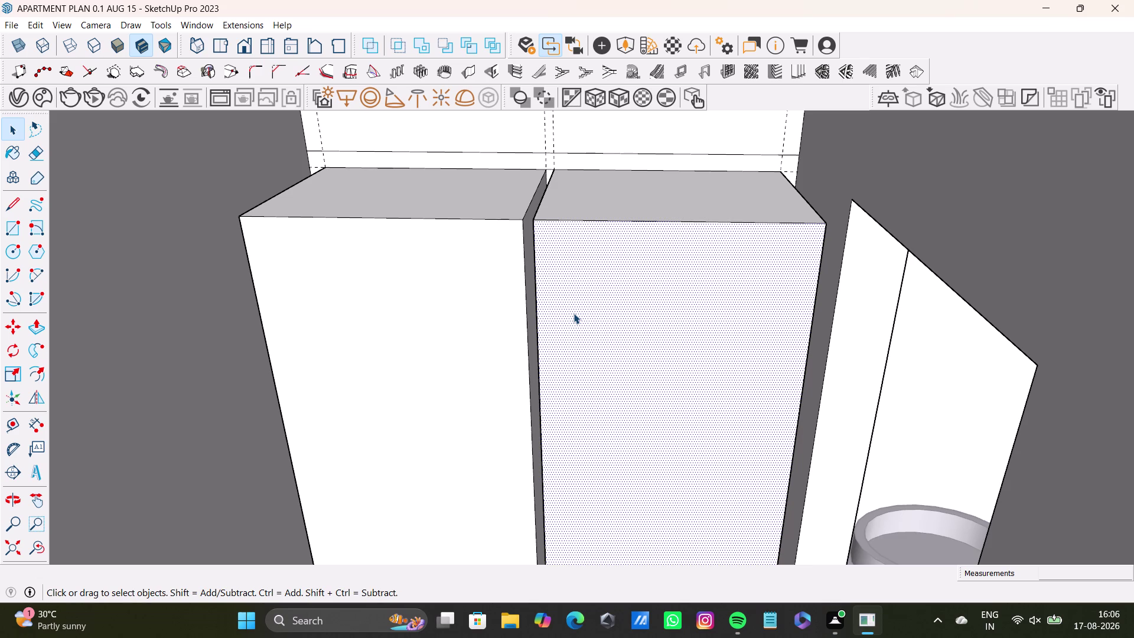
scroll(down, 3)
middle_drag(526, 330, 526, 334)
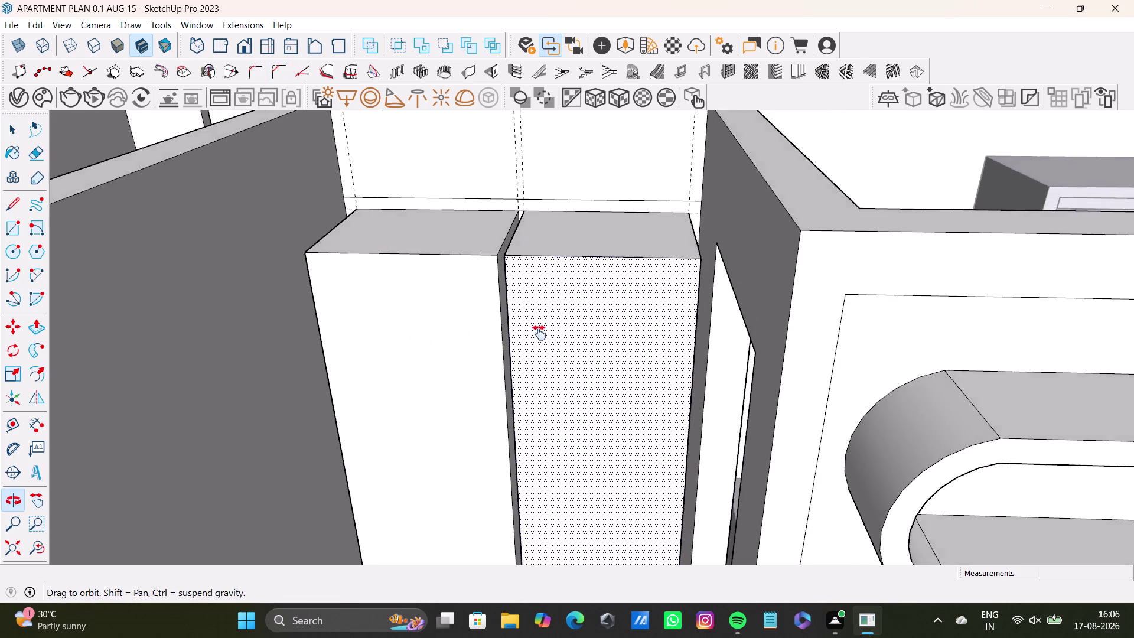
middle_drag(526, 334, 616, 255)
middle_drag(625, 261, 626, 182)
middle_drag(643, 196, 659, 217)
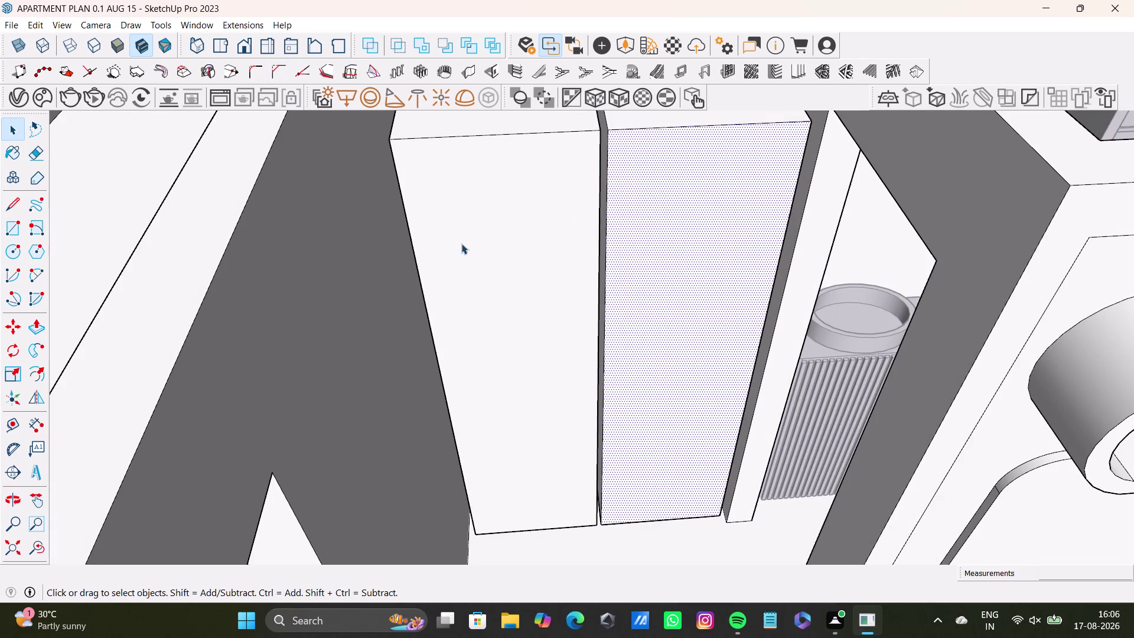
click(10, 428)
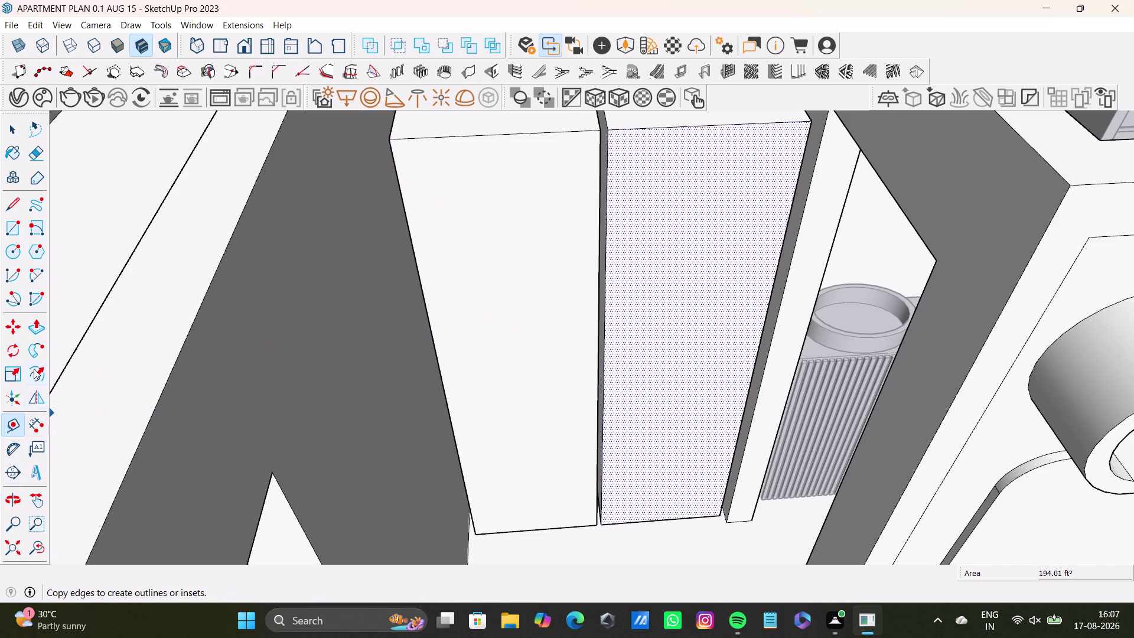
click(31, 272)
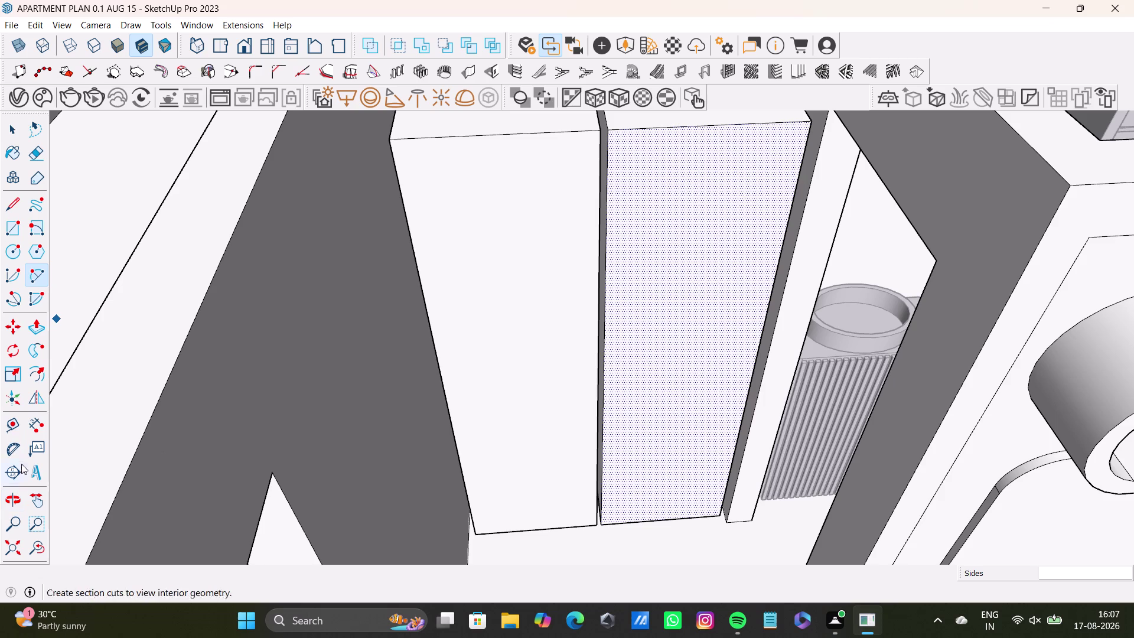
click(38, 378)
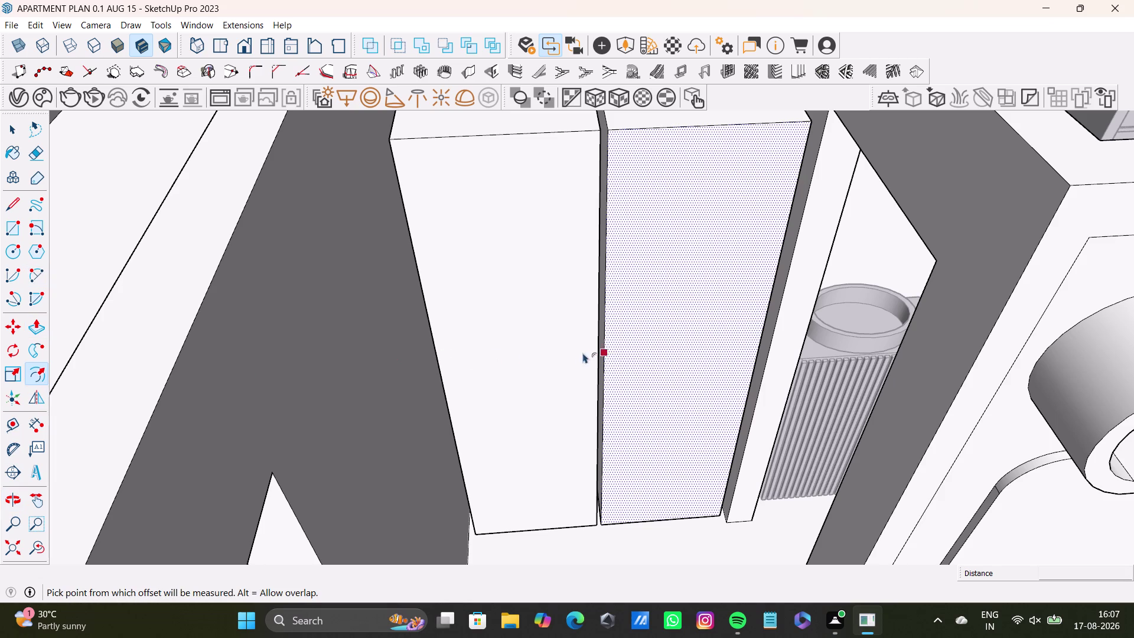
click(663, 326)
key(space)
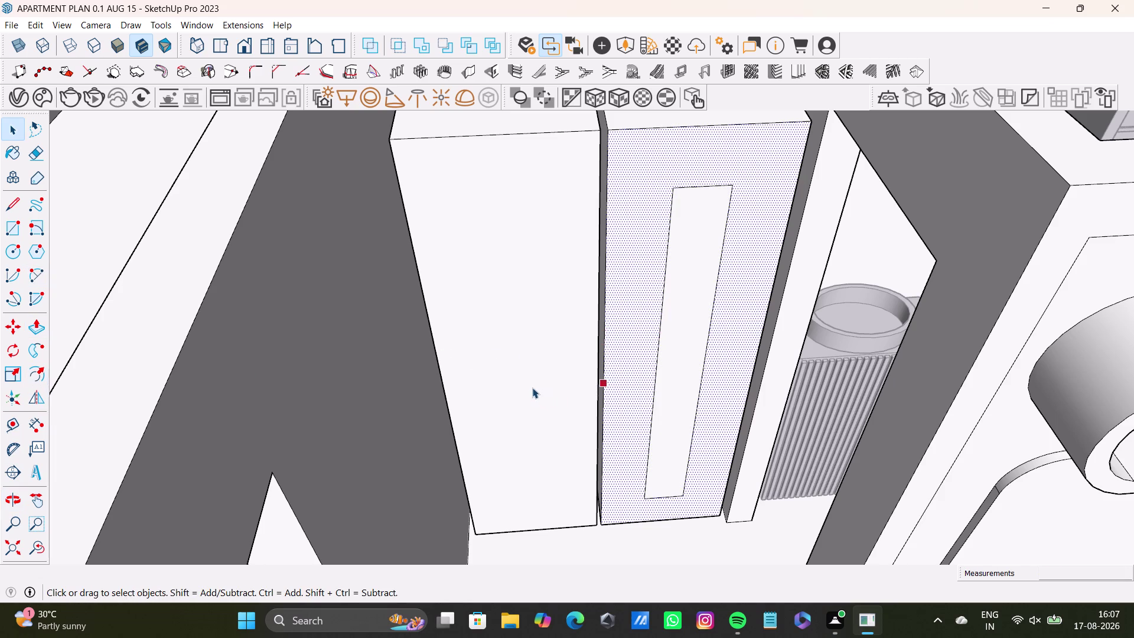
Inset a matching panel outline on the left door face.
click(532, 387)
click(39, 371)
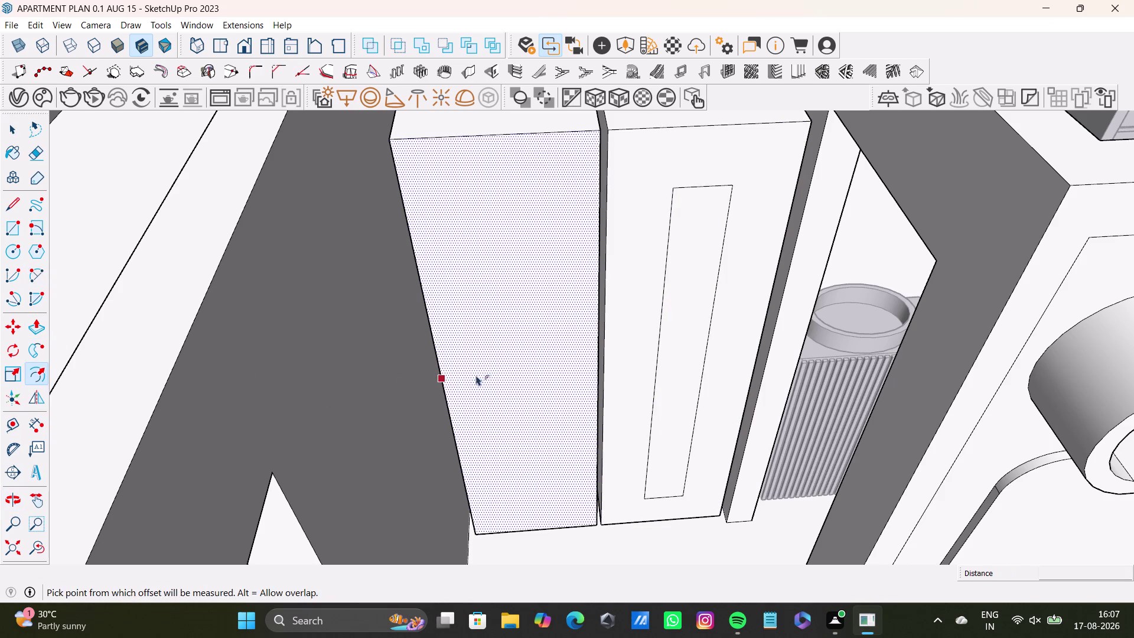
click(503, 369)
click(493, 374)
key(space)
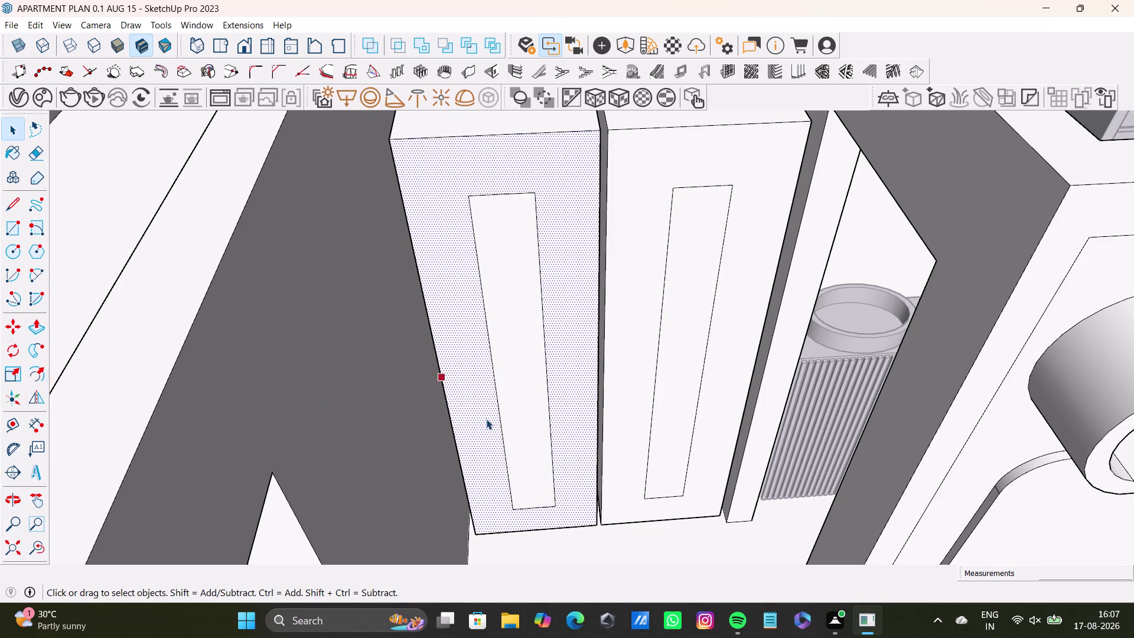
scroll(down, 3)
middle_drag(503, 438, 487, 459)
Offset a narrow border just inside the left door's outer edges.
scroll(down, 3)
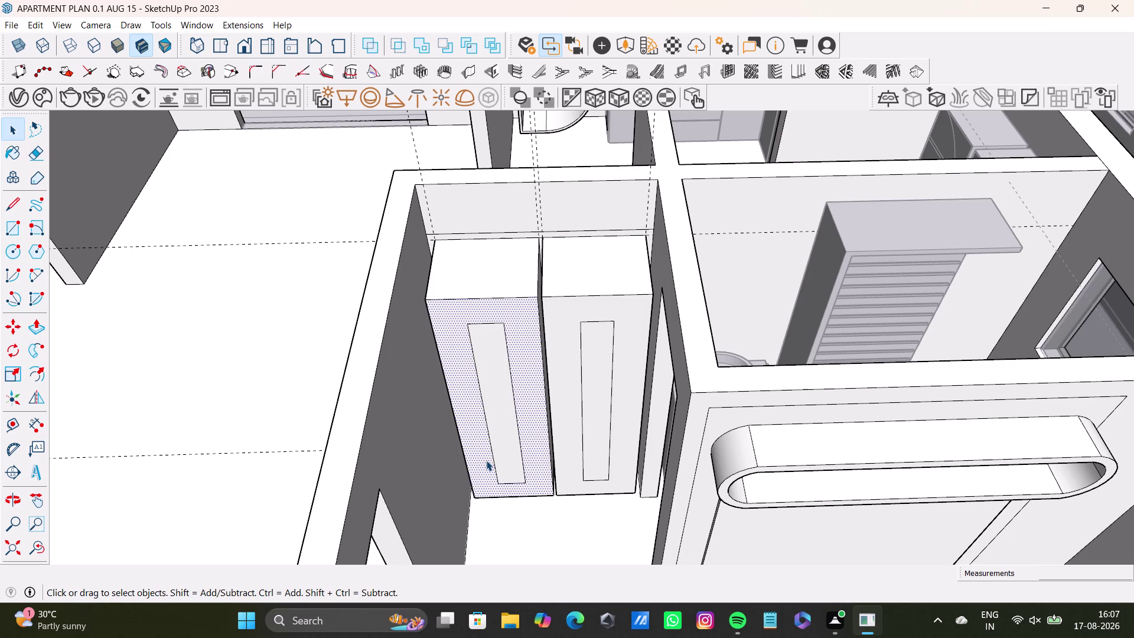
key(space)
click(483, 348)
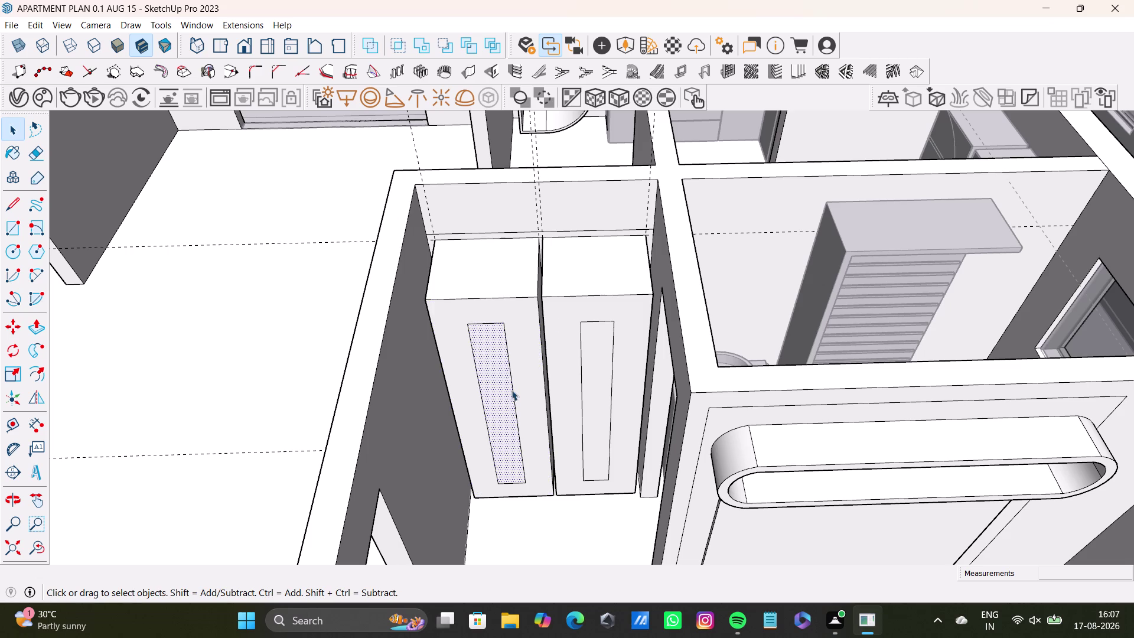
scroll(down, 3)
middle_drag(515, 392, 541, 316)
scroll(up, 3)
middle_drag(529, 314, 443, 369)
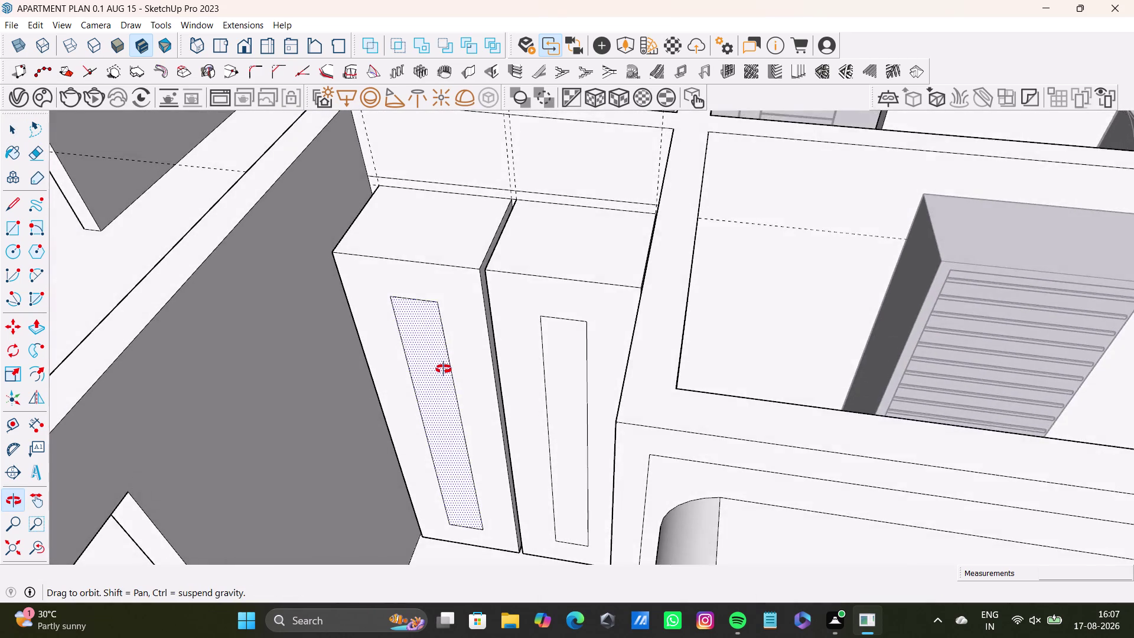
middle_drag(444, 369, 457, 356)
click(460, 285)
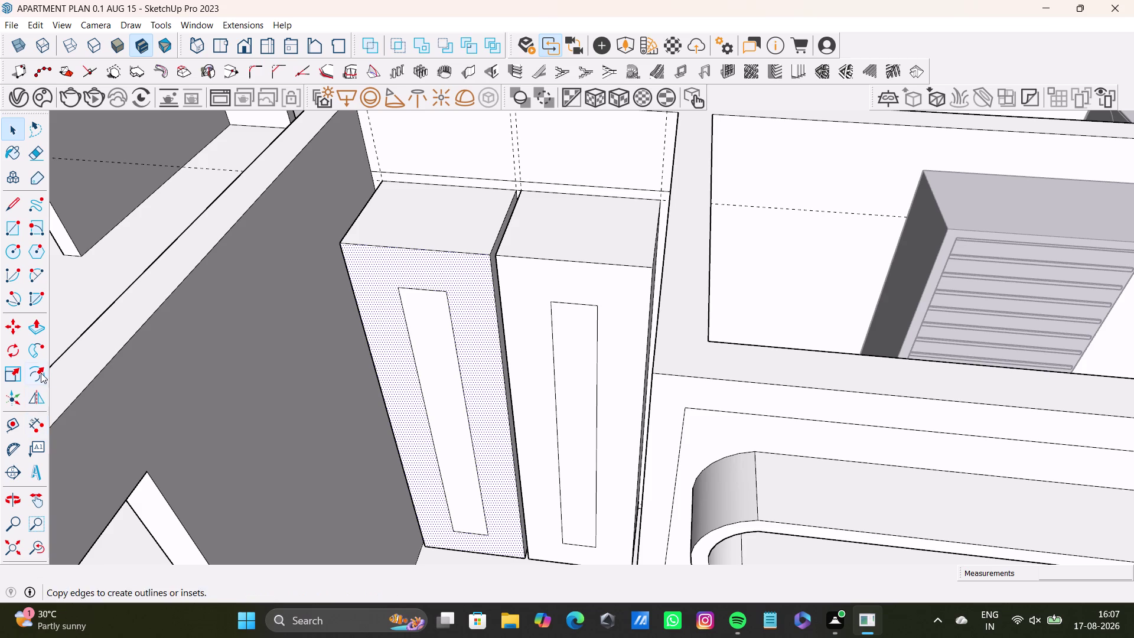
click(40, 372)
drag(432, 280, 425, 289)
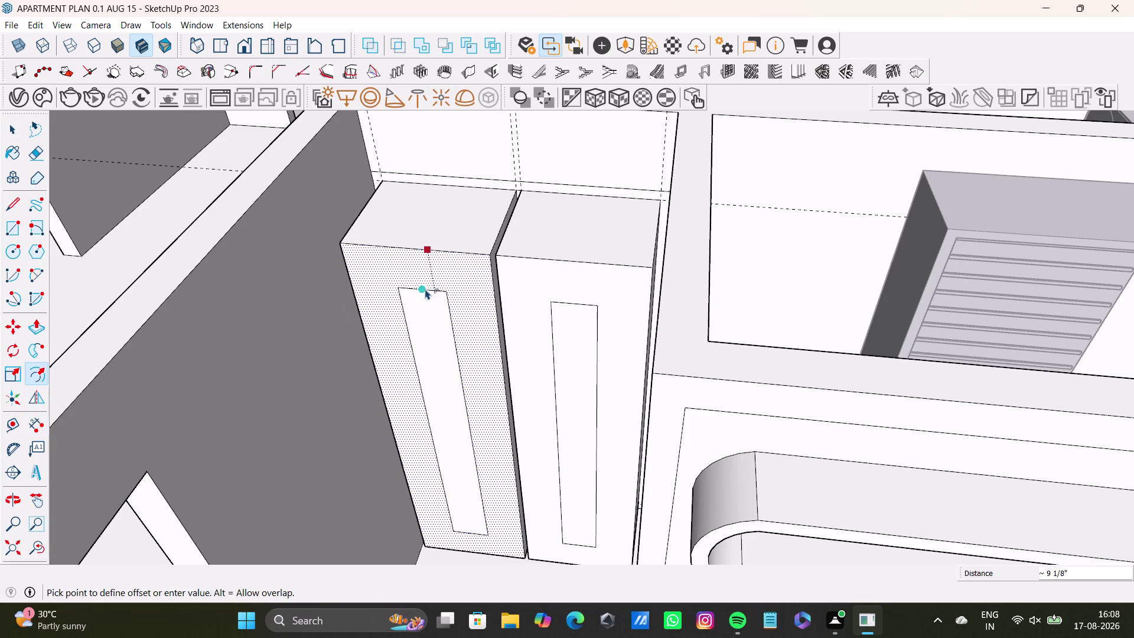
drag(425, 289, 456, 258)
key(space)
Offset a matching narrow border just inside the right door's outer edges.
click(524, 276)
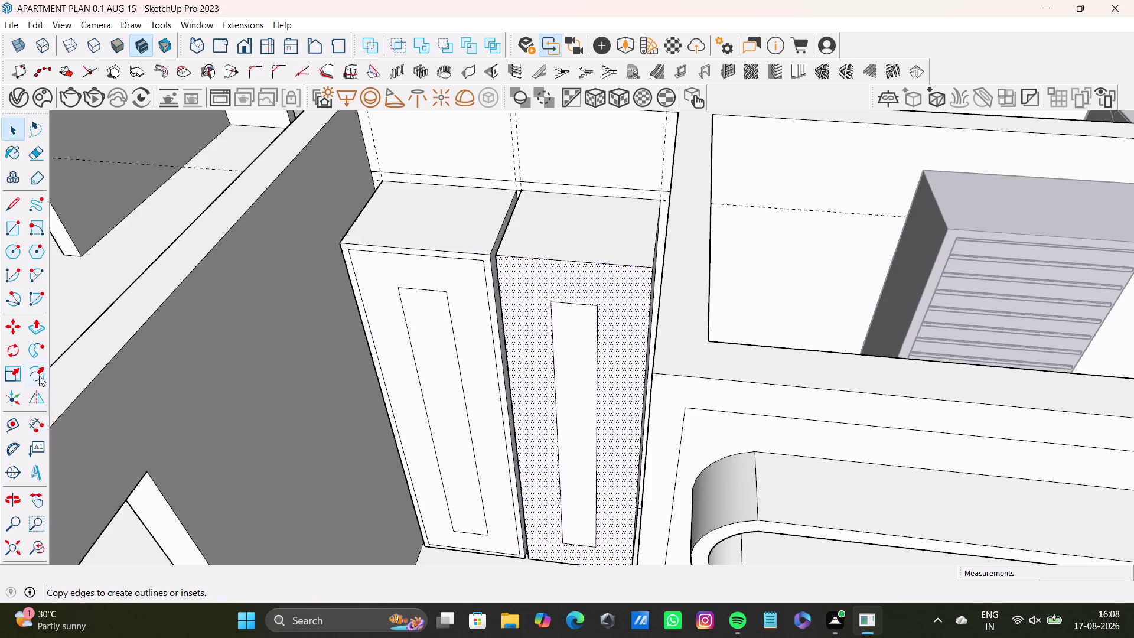
click(46, 371)
drag(526, 287, 514, 296)
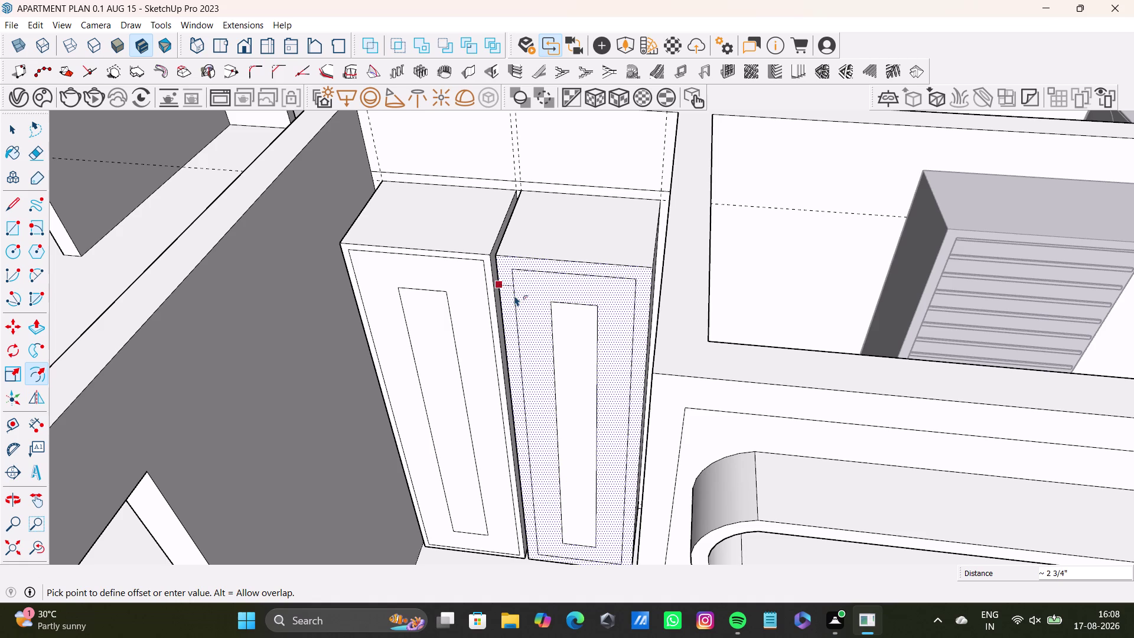
drag(514, 295, 509, 298)
key(space)
middle_drag(536, 355, 688, 364)
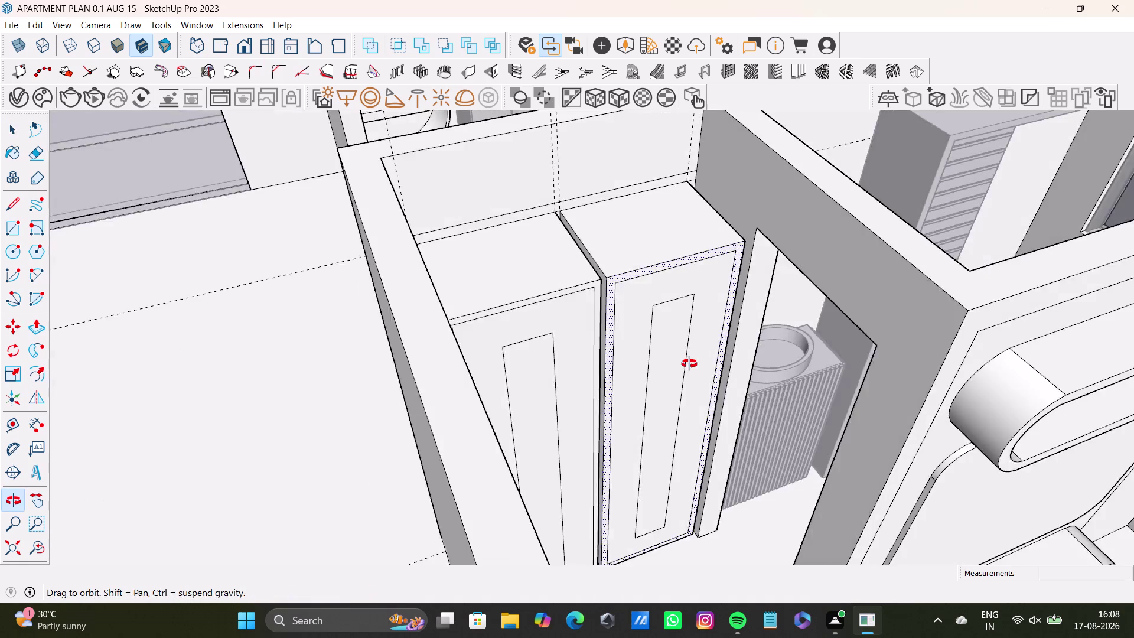
Raise the left wardrobe door's border strip with Push/Pull.
middle_drag(689, 363, 630, 356)
scroll(up, 3)
key(space)
click(547, 307)
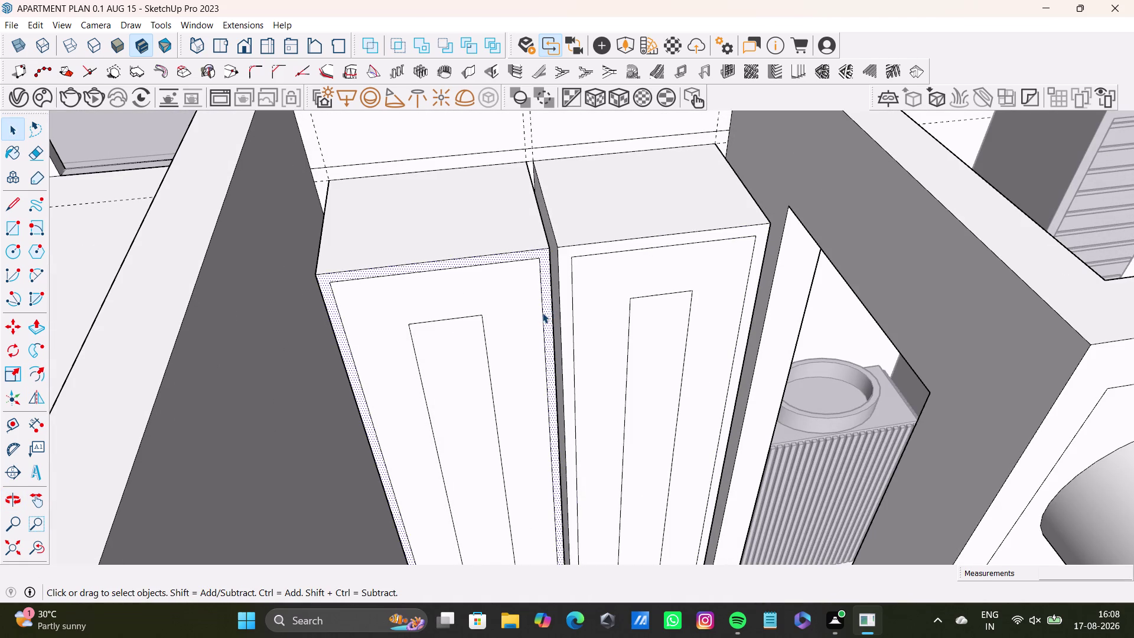
key(p)
click(549, 308)
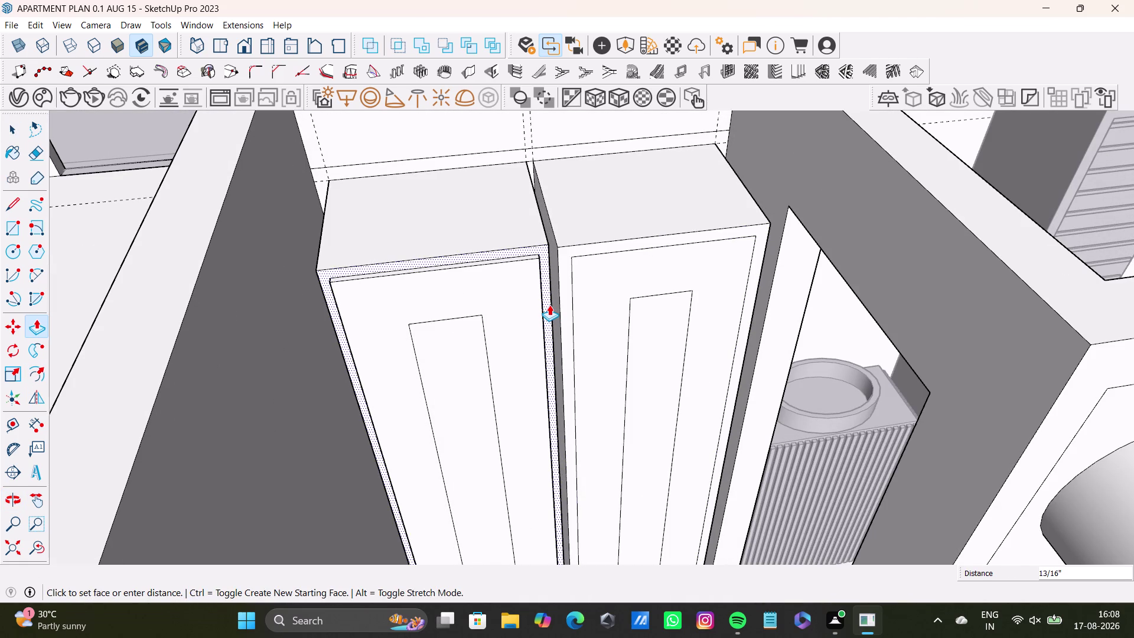
key(space)
click(562, 301)
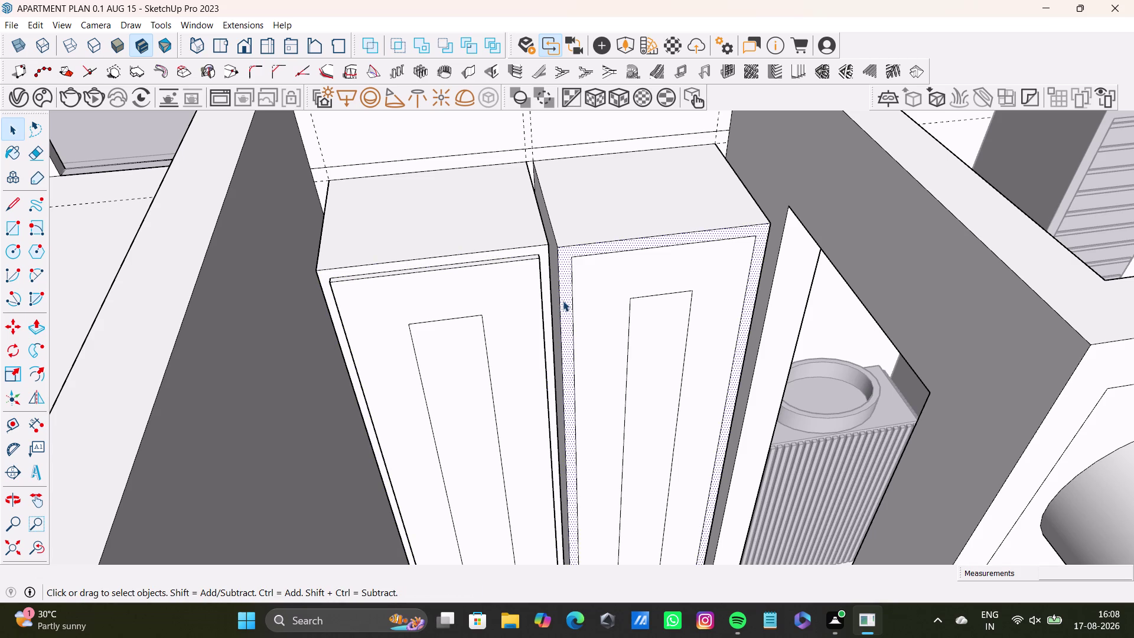
key(p)
drag(563, 300, 550, 289)
Push the left door's inner panel 7/8" into the door front.
middle_drag(599, 334, 541, 417)
key(space)
scroll(down, 3)
middle_drag(543, 429, 550, 415)
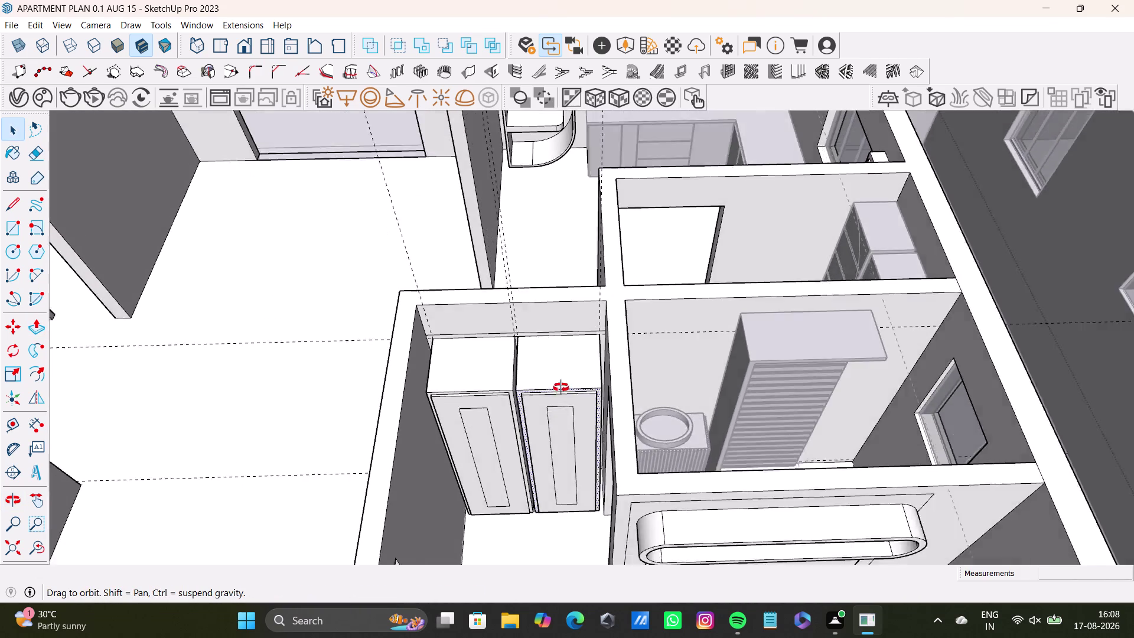
middle_drag(551, 414, 540, 384)
scroll(up, 3)
middle_drag(493, 402, 496, 332)
click(472, 330)
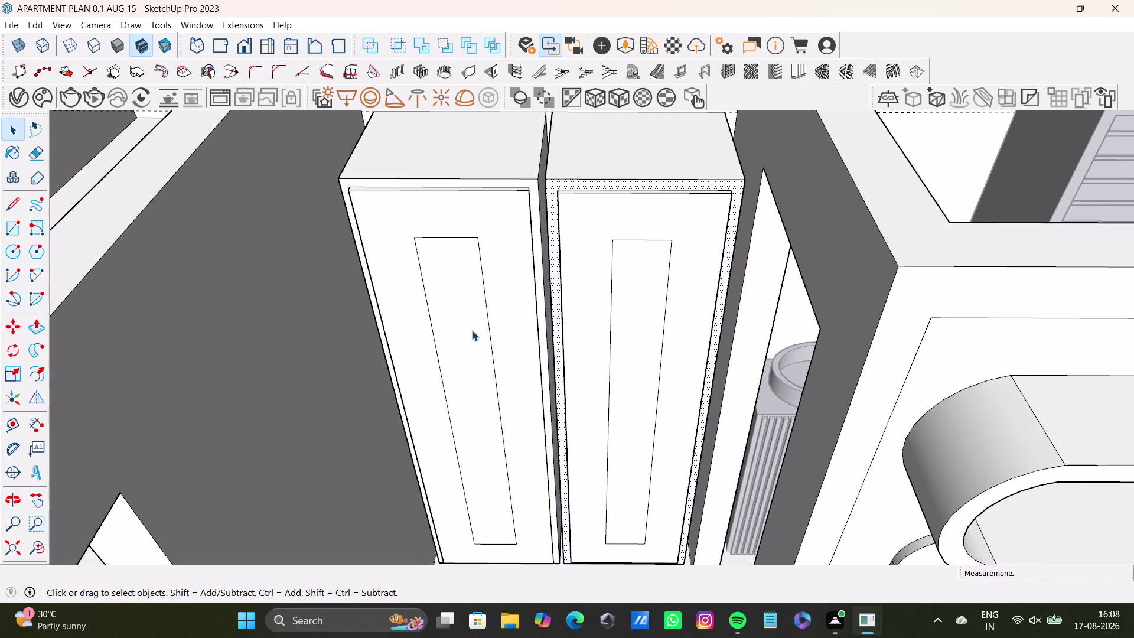
drag(35, 329, 44, 326)
click(458, 327)
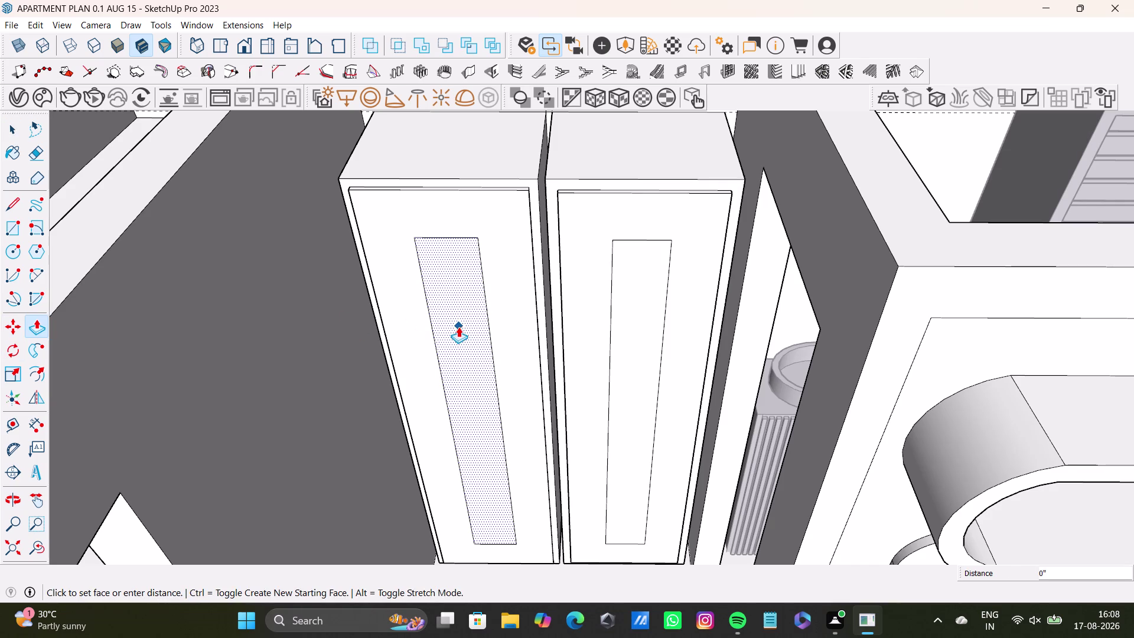
click(452, 329)
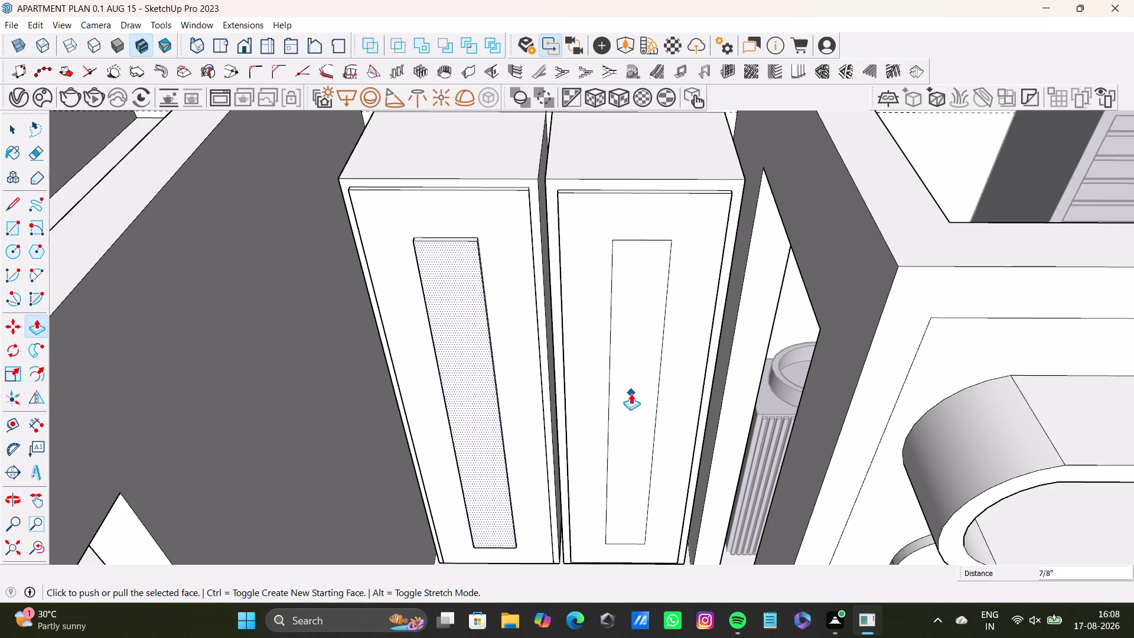
Recess the right door's inner panel to the same 7/8" depth.
click(630, 393)
key(space)
click(631, 393)
key(p)
drag(631, 393, 437, 356)
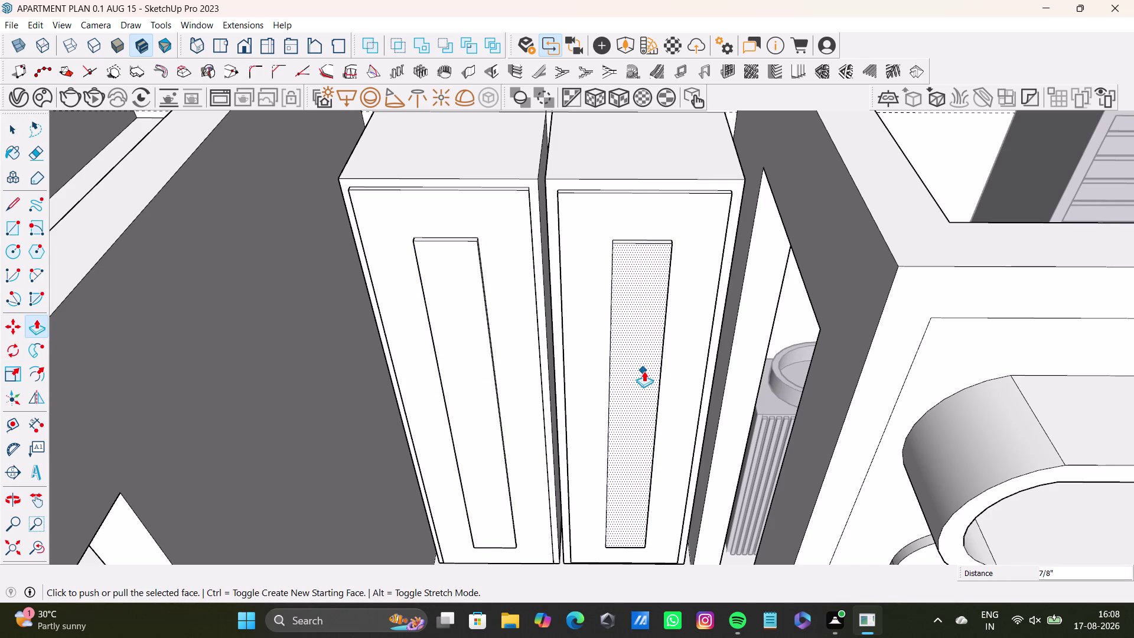
middle_drag(620, 395, 626, 380)
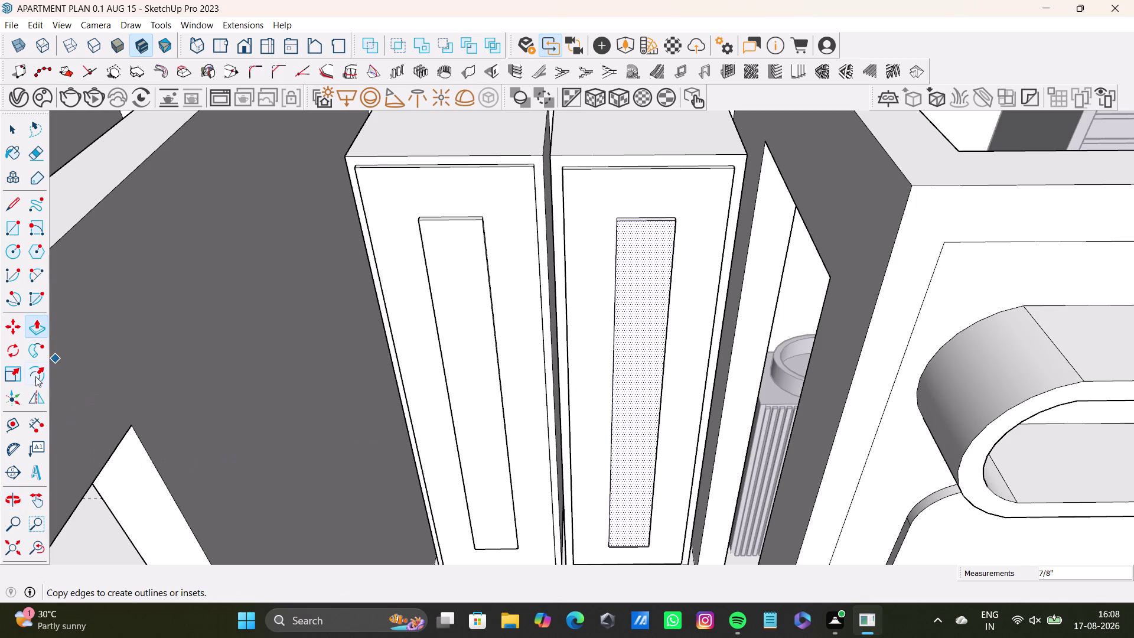
Offset an inset outline about 1 1/2" inside the right door's recessed panel.
drag(36, 376, 46, 373)
click(631, 378)
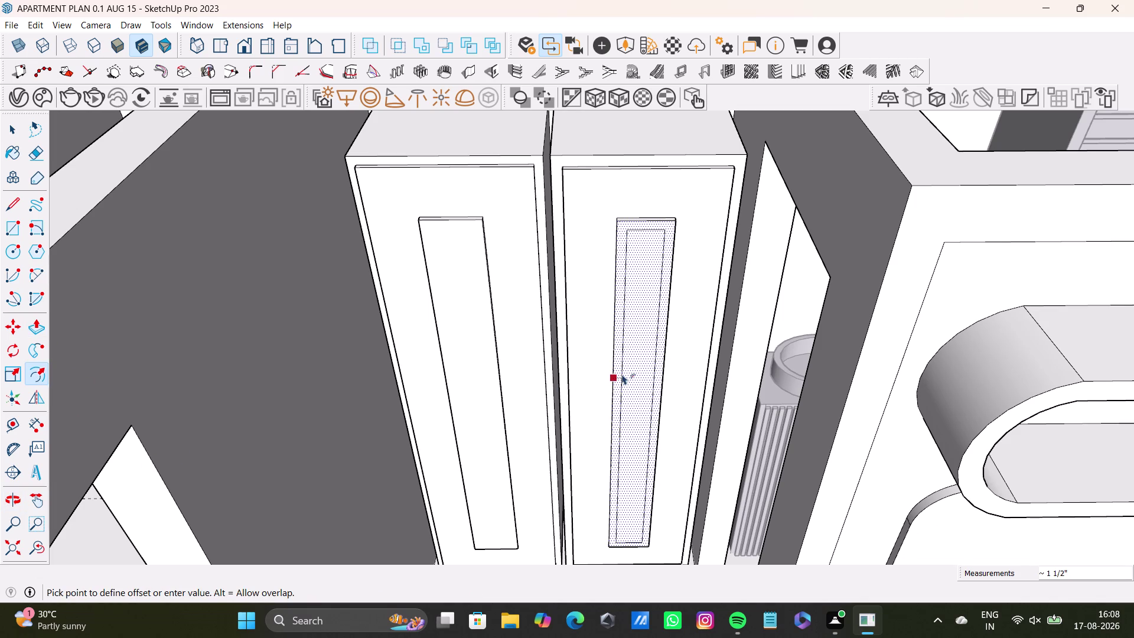
click(622, 374)
key(space)
click(485, 372)
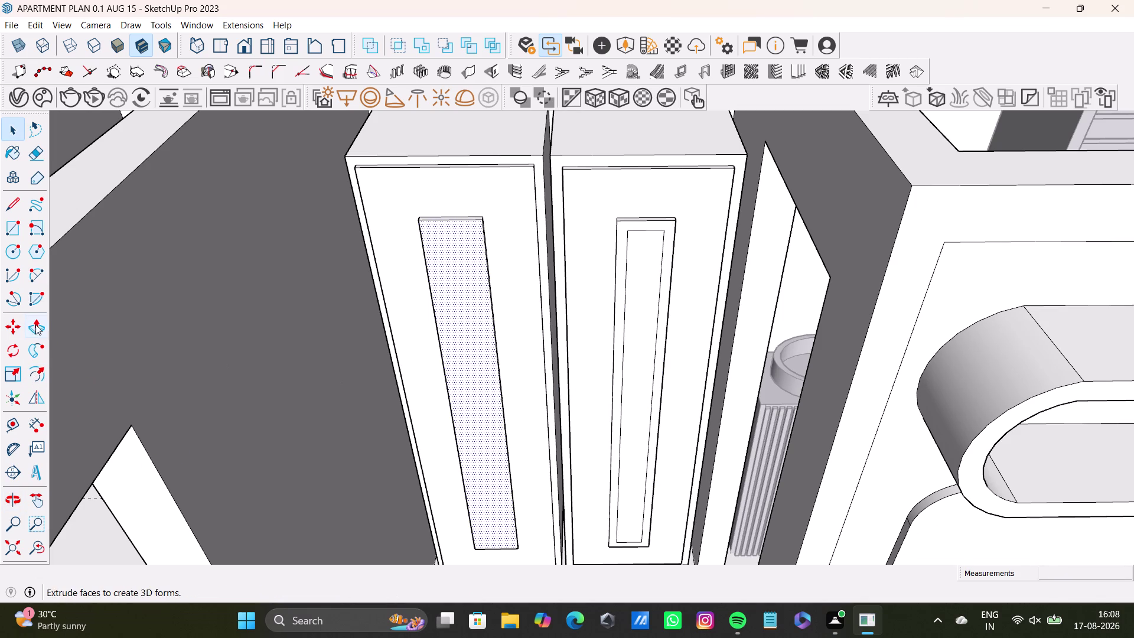
Offset a matching inset outline inside the left door's recessed panel.
drag(36, 324, 63, 315)
click(451, 326)
drag(31, 376, 65, 375)
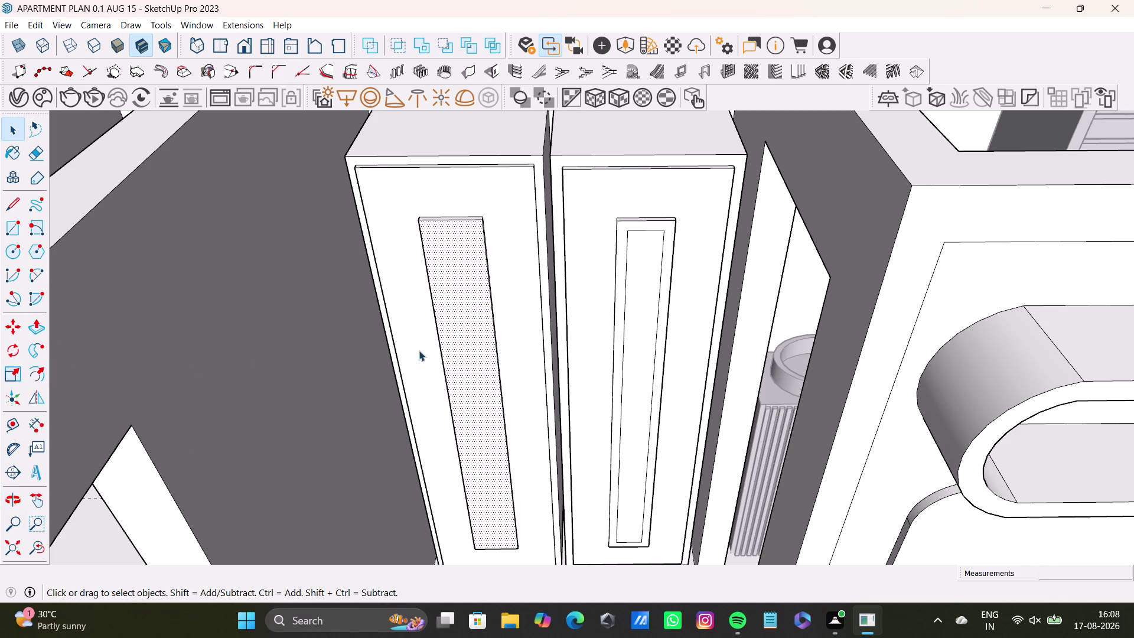
click(480, 372)
click(480, 375)
drag(481, 364, 477, 368)
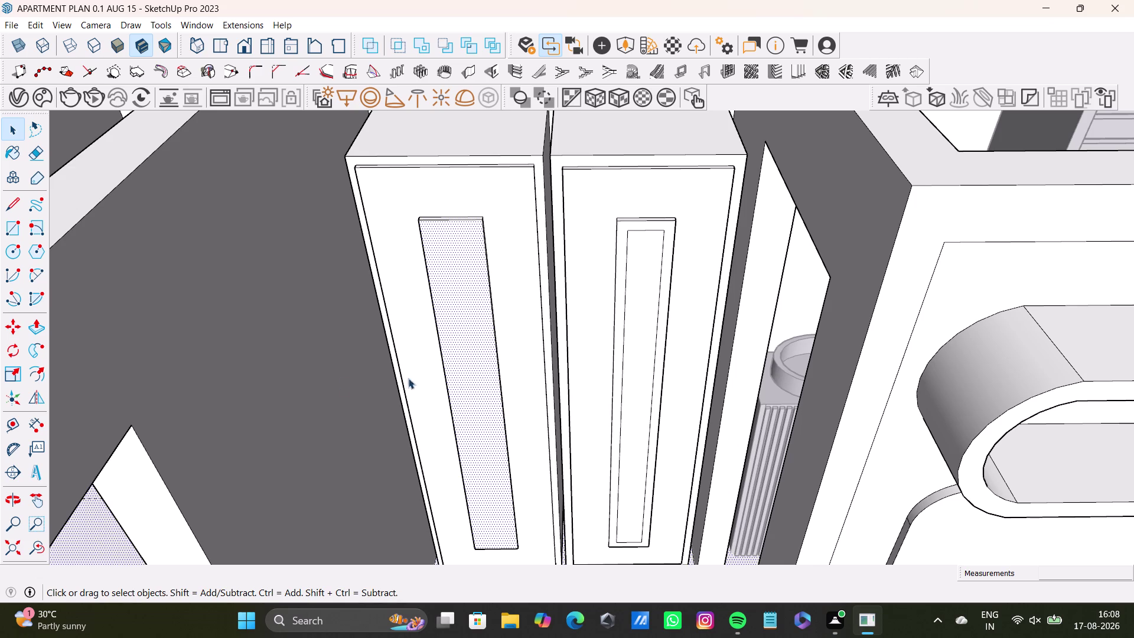
click(44, 375)
drag(471, 372, 477, 370)
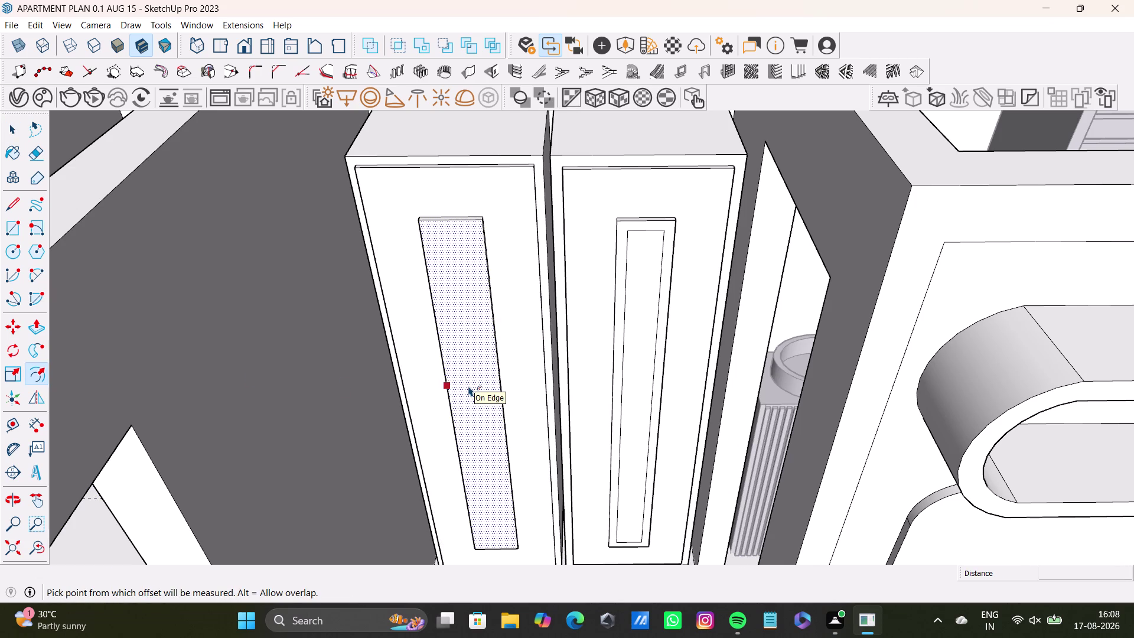
click(462, 368)
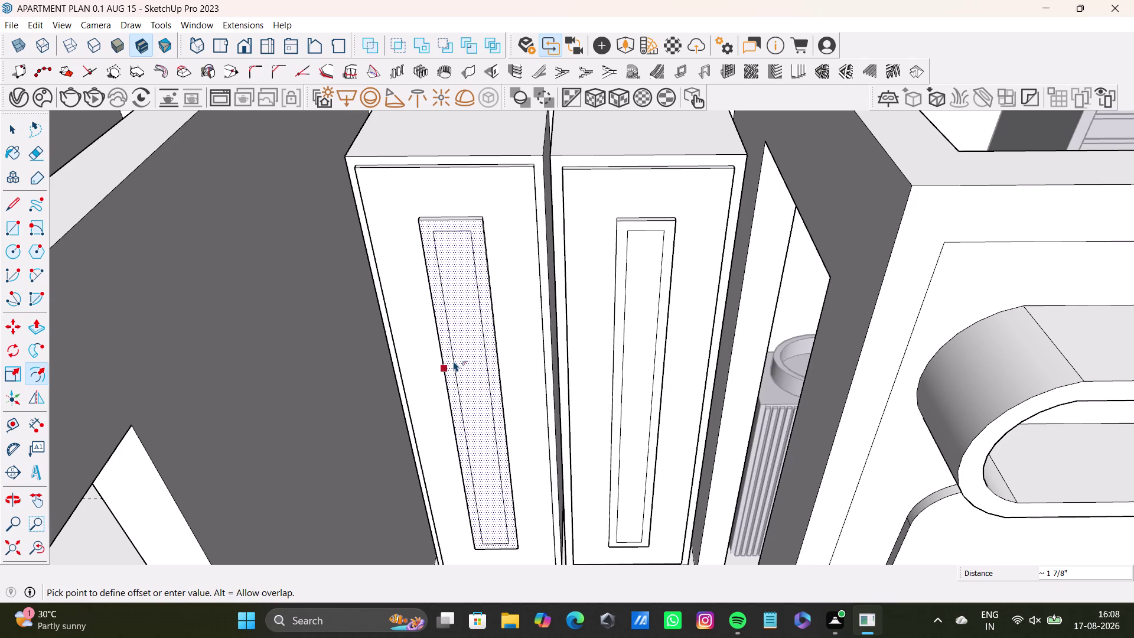
click(453, 360)
Push/pull the left panel's new inner face.
key(space)
middle_drag(488, 426, 542, 473)
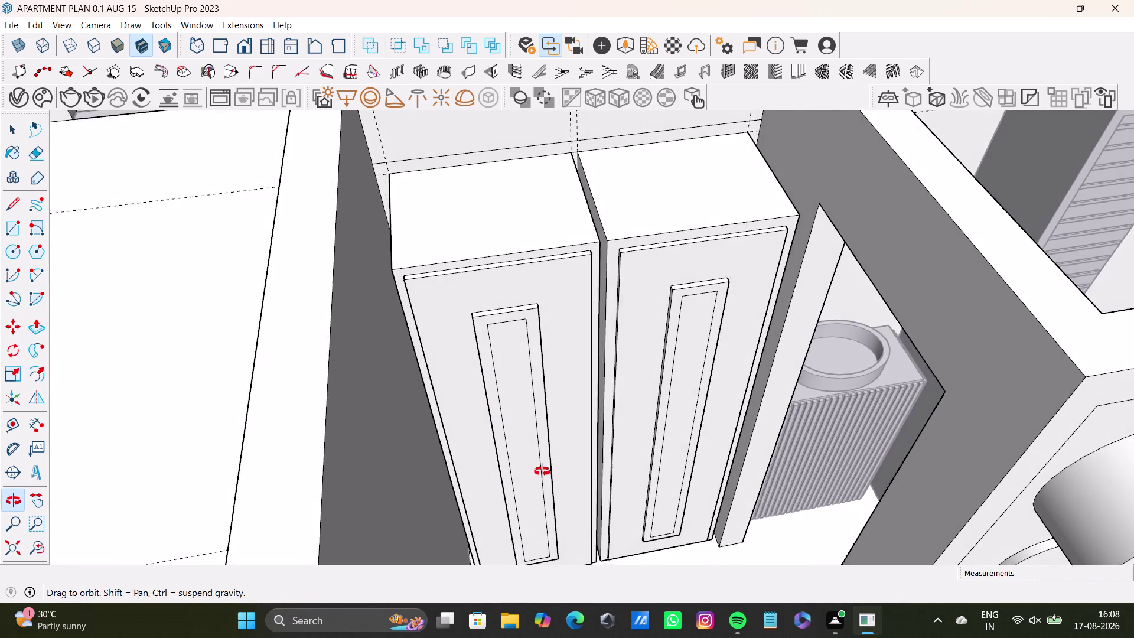
middle_drag(542, 474, 535, 481)
click(505, 407)
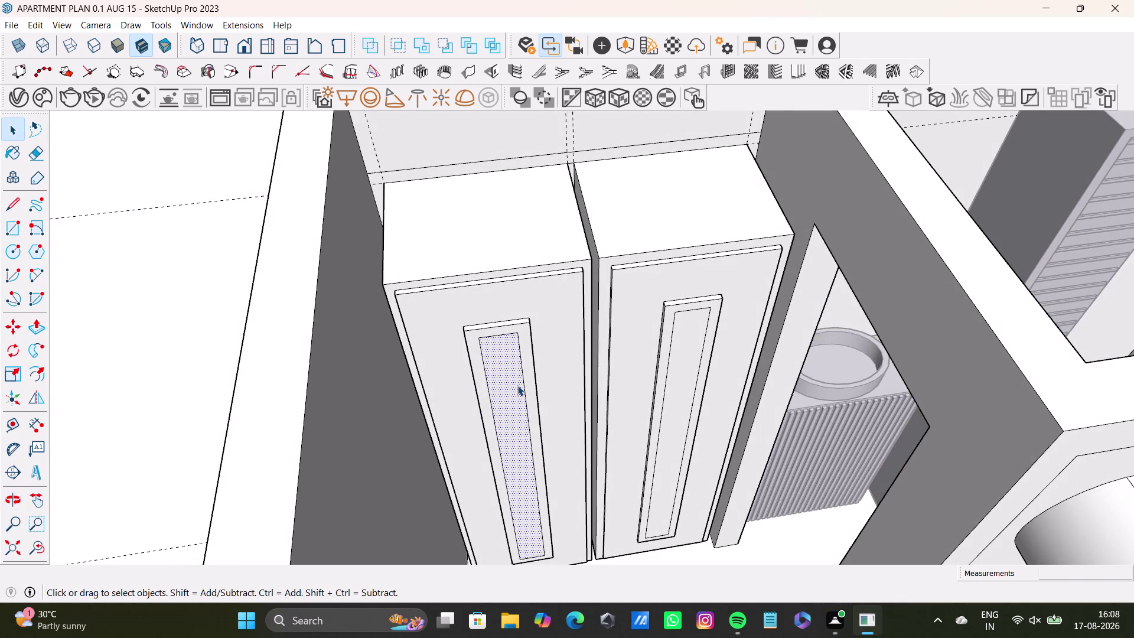
key(p)
drag(512, 388, 511, 379)
key(space)
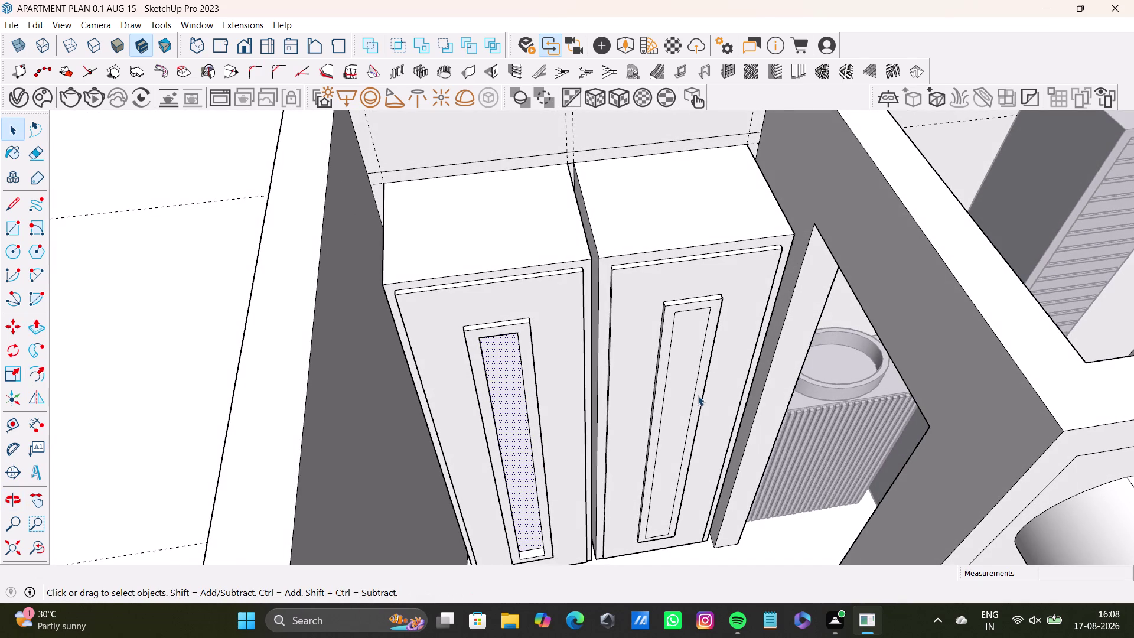
Push/pull the right panel's inner face, then view the whole wardrobe.
click(685, 402)
key(p)
drag(683, 404, 682, 392)
key(space)
scroll(down, 3)
middle_drag(649, 423, 647, 522)
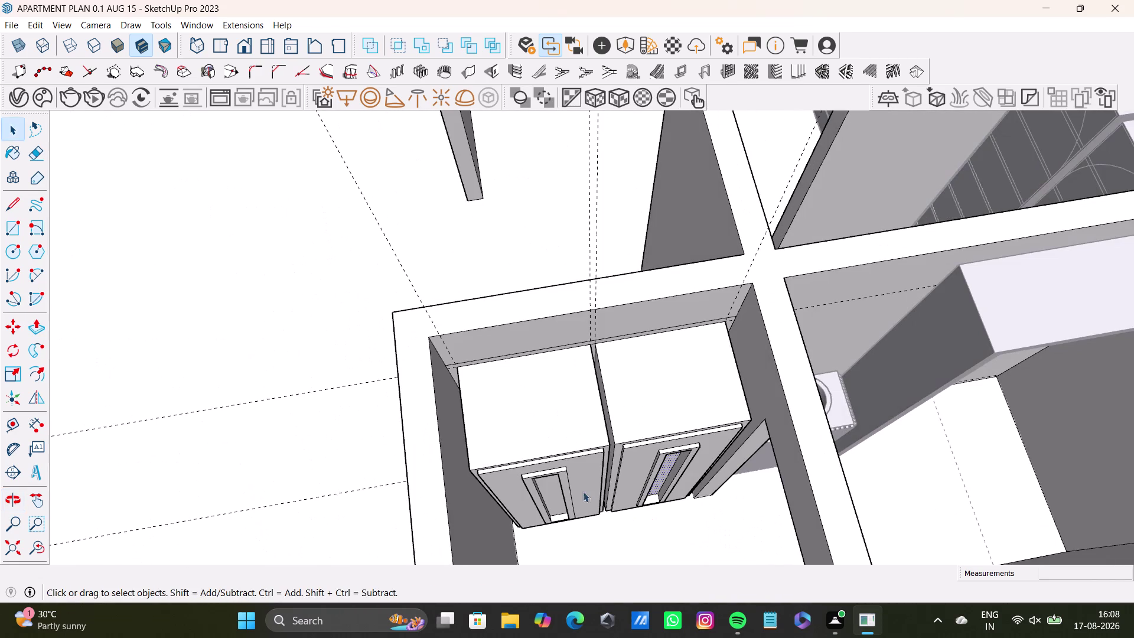
key(space)
click(159, 388)
scroll(down, 3)
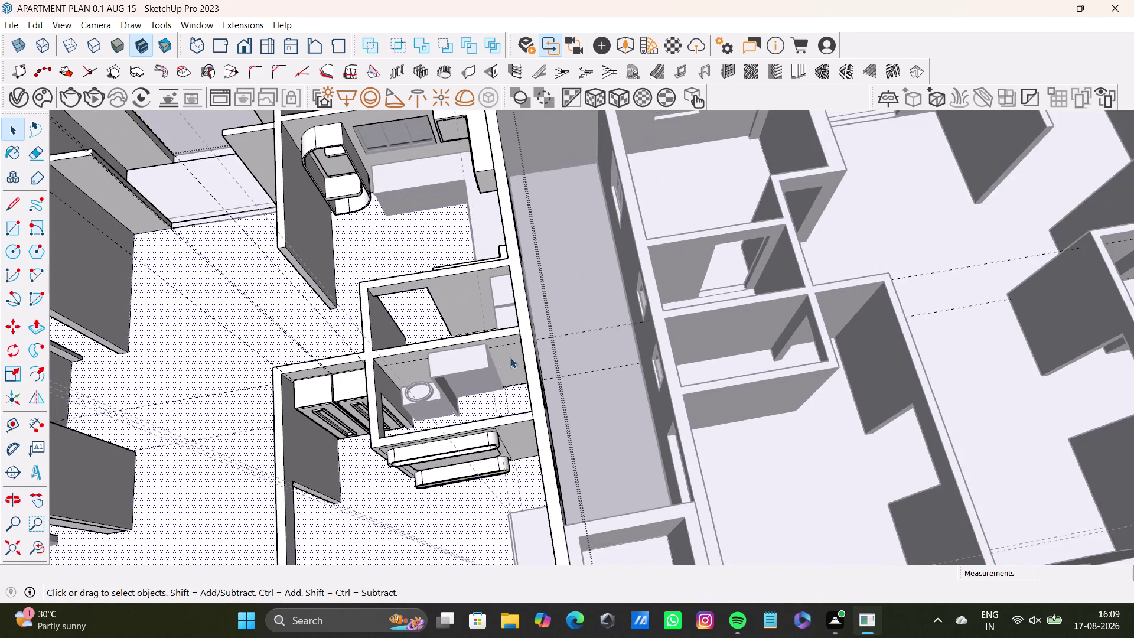
scroll(down, 3)
click(567, 366)
click(1047, 276)
middle_drag(938, 430, 838, 462)
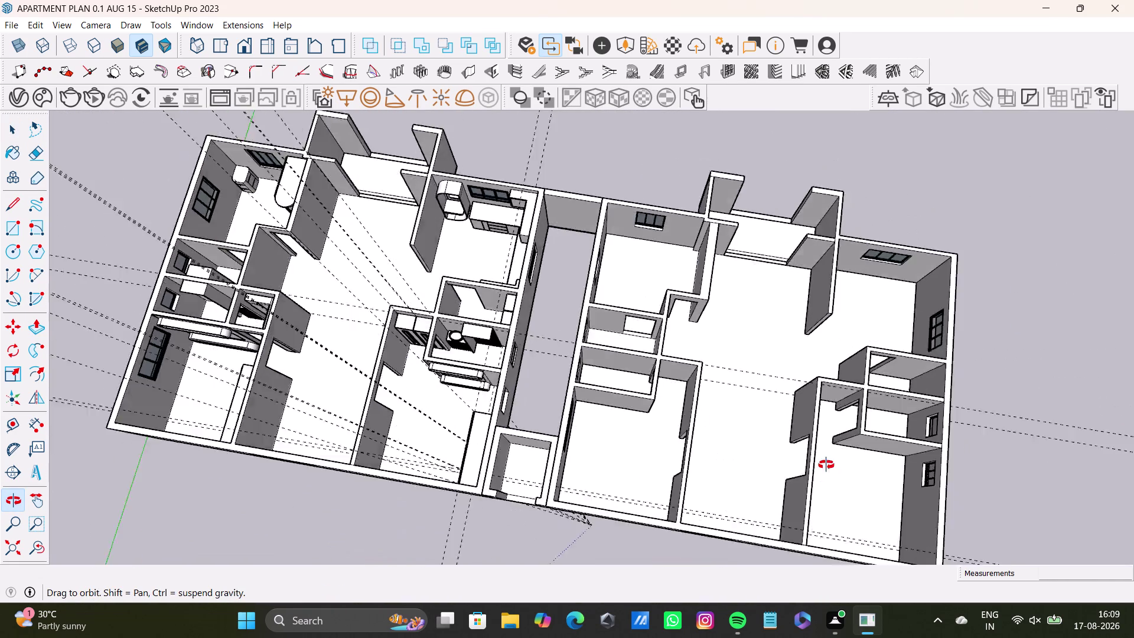
middle_drag(838, 462, 786, 284)
scroll(down, 3)
middle_drag(368, 344, 585, 349)
scroll(up, 3)
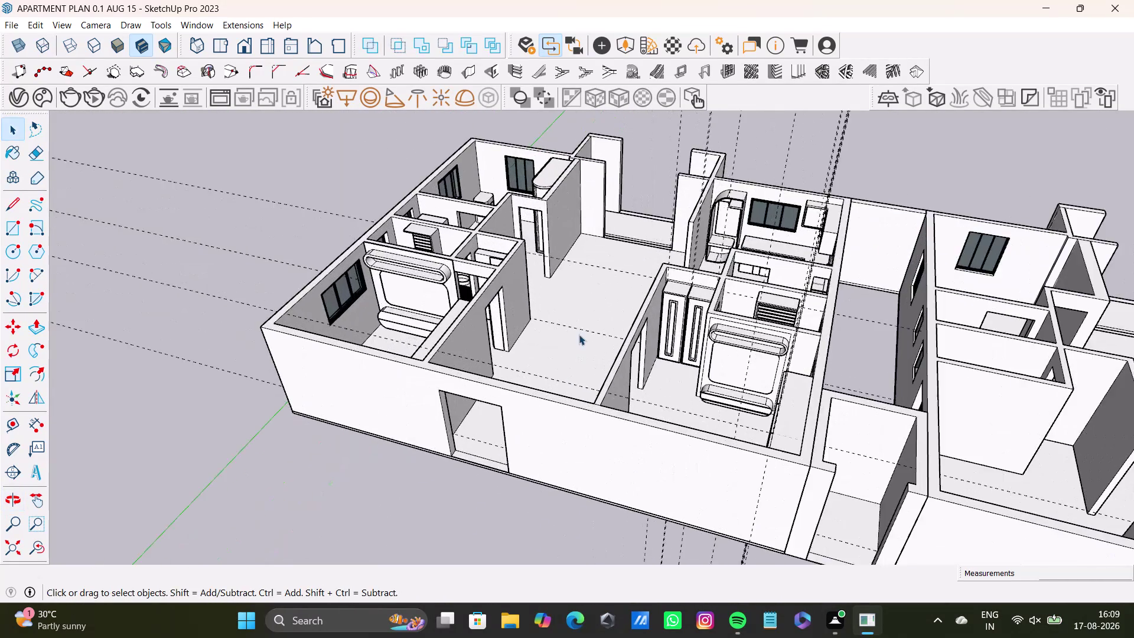
scroll(up, 3)
middle_drag(579, 334, 457, 436)
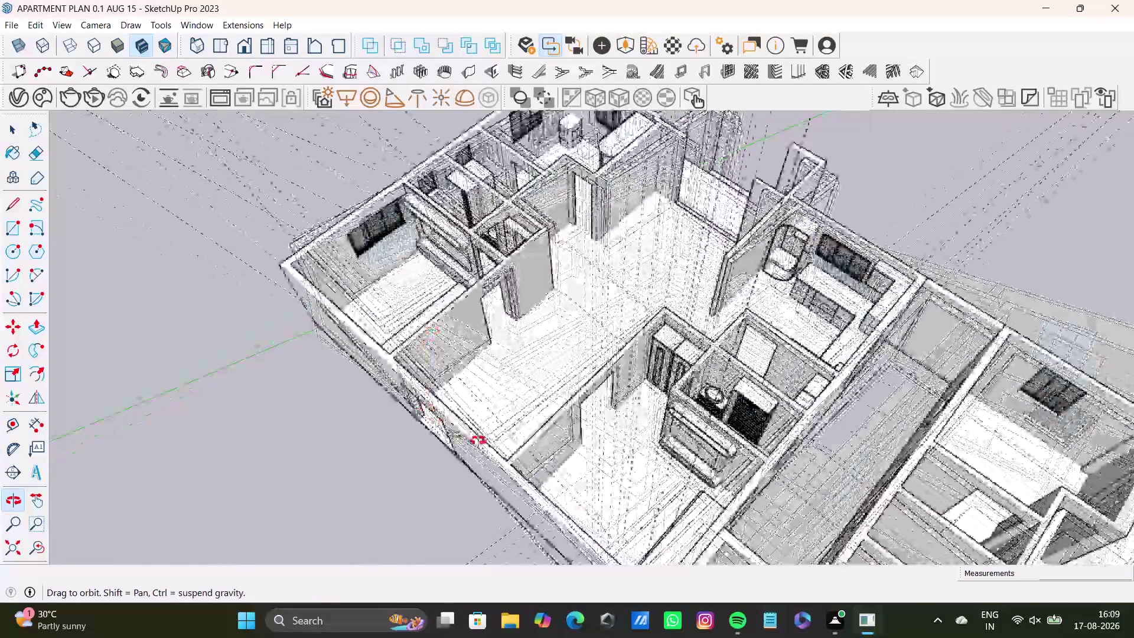
middle_drag(457, 436, 792, 528)
scroll(down, 3)
middle_drag(544, 308, 500, 152)
scroll(up, 3)
middle_drag(601, 312, 435, 267)
scroll(down, 3)
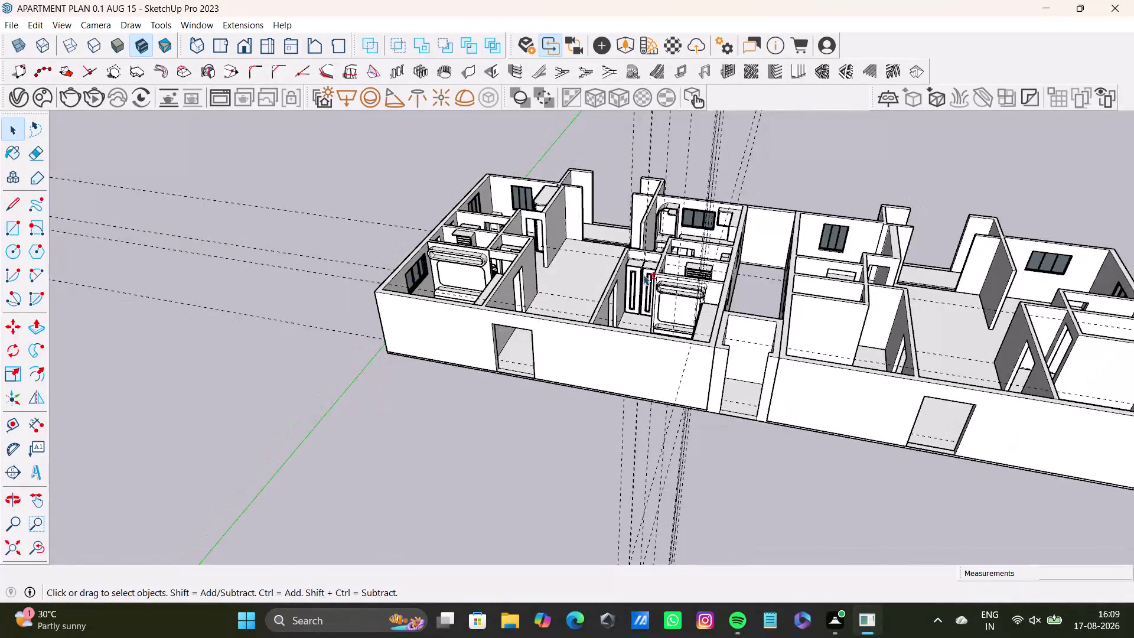
middle_drag(641, 274, 481, 357)
middle_drag(476, 373, 541, 446)
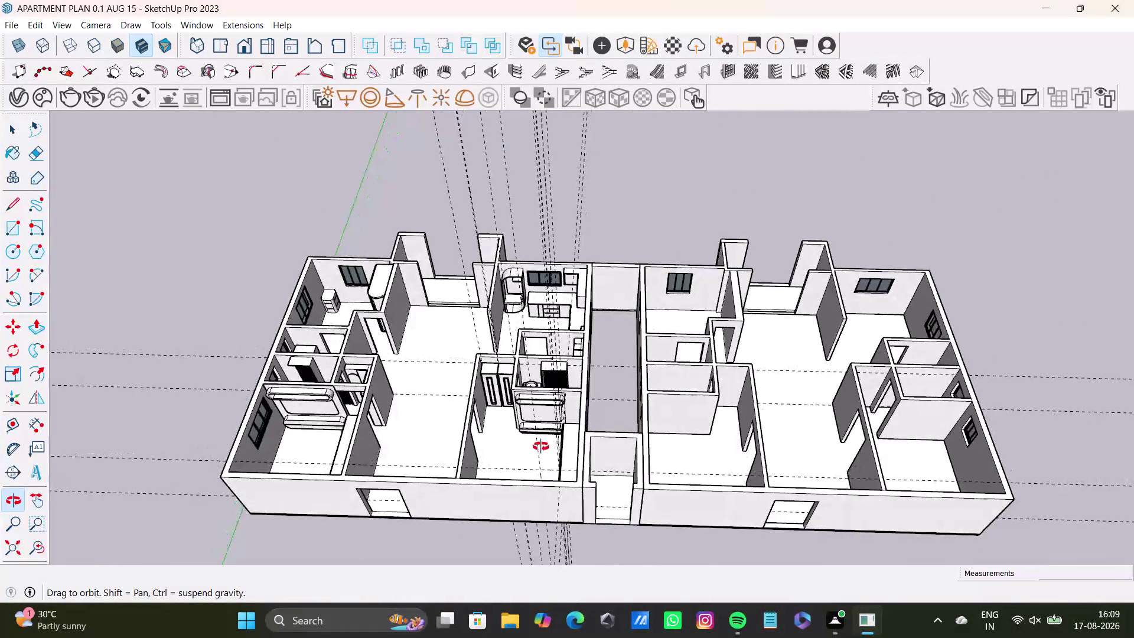
middle_drag(541, 446, 540, 447)
scroll(up, 3)
middle_drag(599, 385, 607, 403)
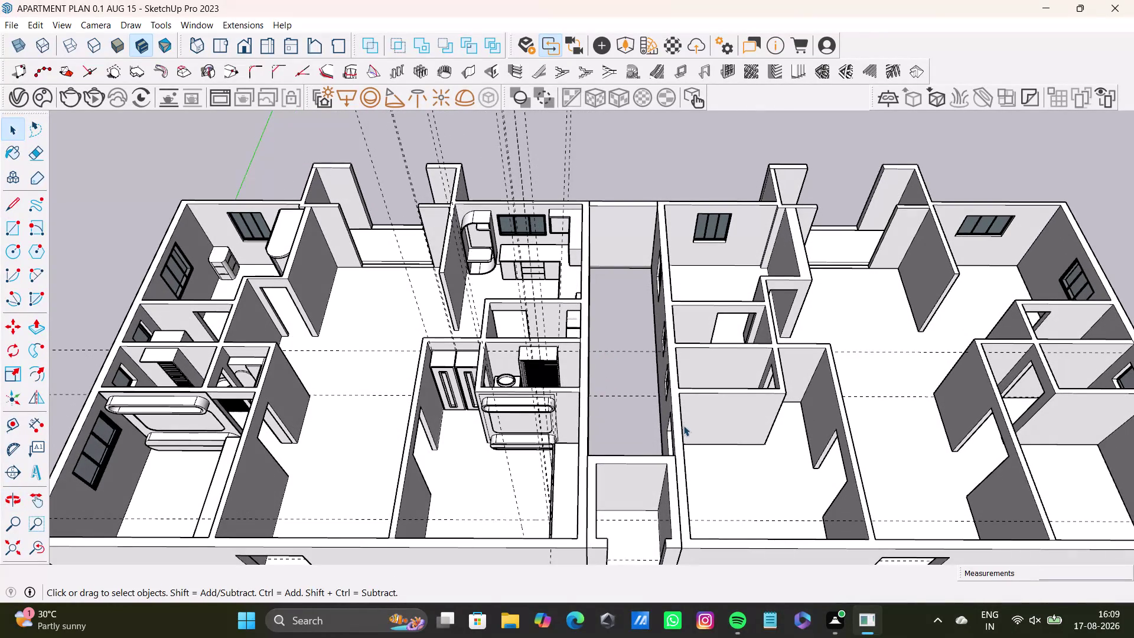
triple_click(680, 425)
triple_click(681, 425)
click(681, 424)
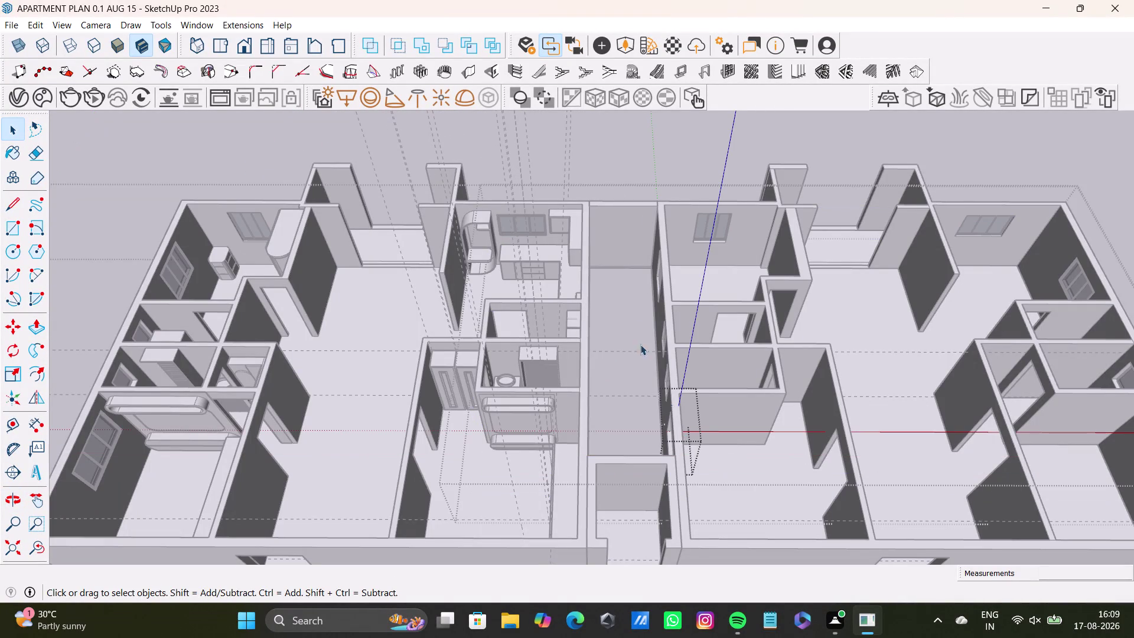
click(657, 181)
key(space)
double_click(639, 170)
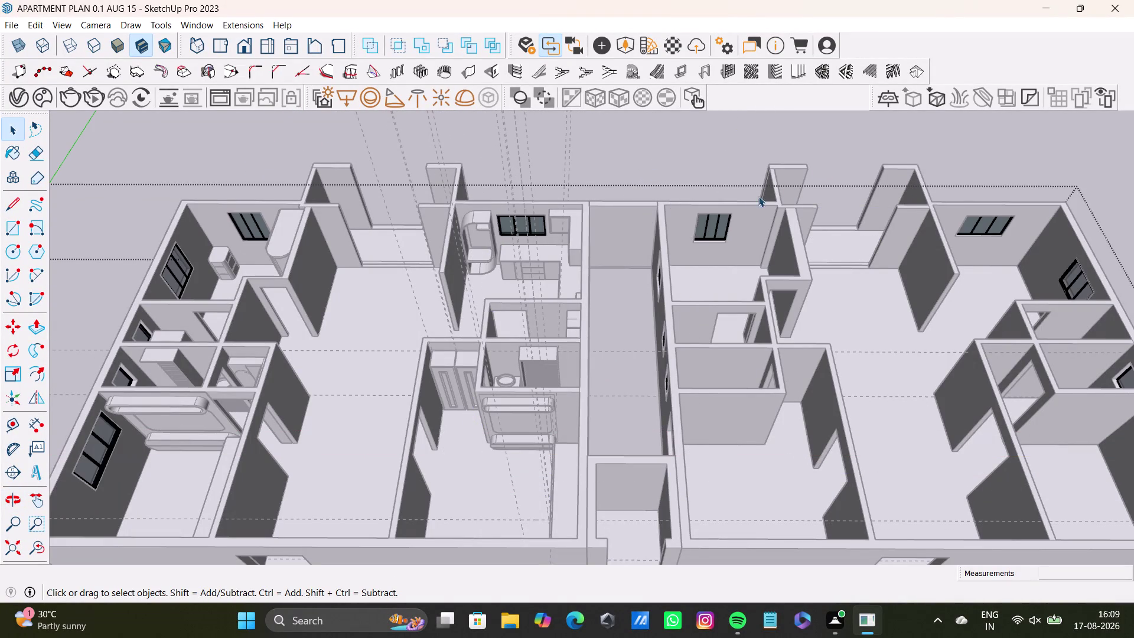
click(823, 142)
middle_drag(767, 361, 624, 330)
drag(499, 133, 1114, 574)
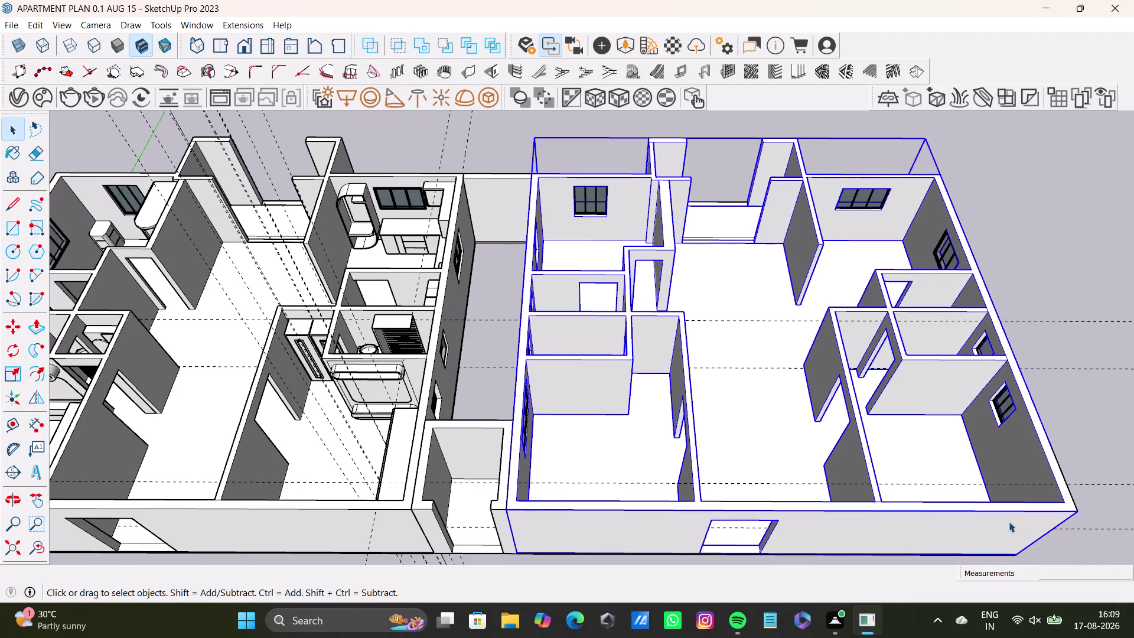
key(m)
drag(1078, 511, 1125, 512)
key(space)
key(m)
drag(1075, 512, 1117, 508)
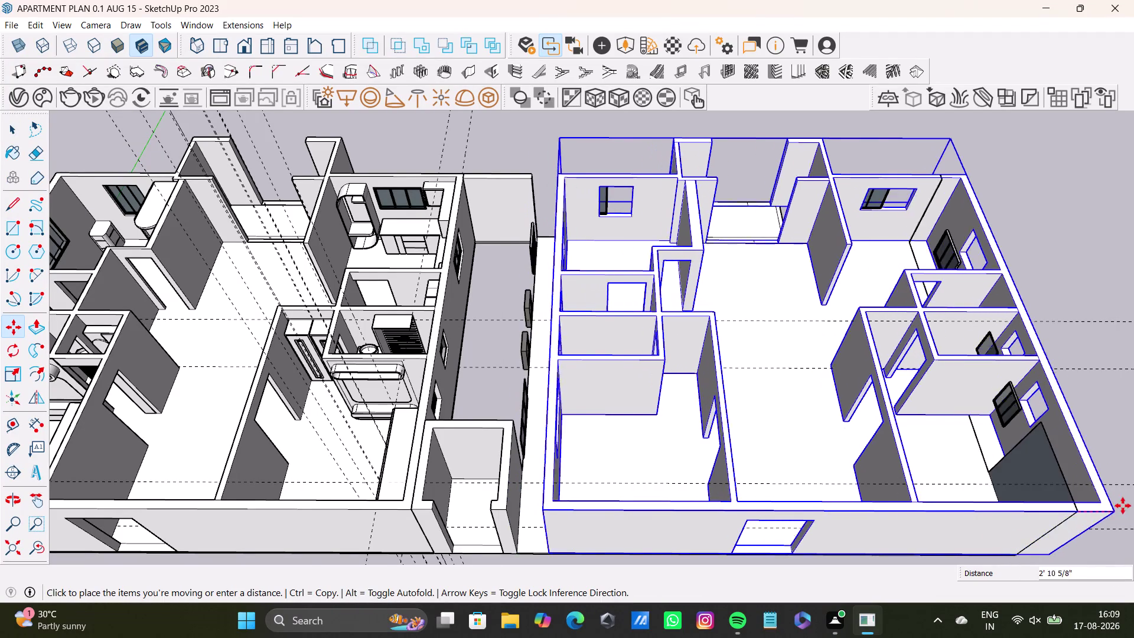
drag(1117, 508, 1133, 500)
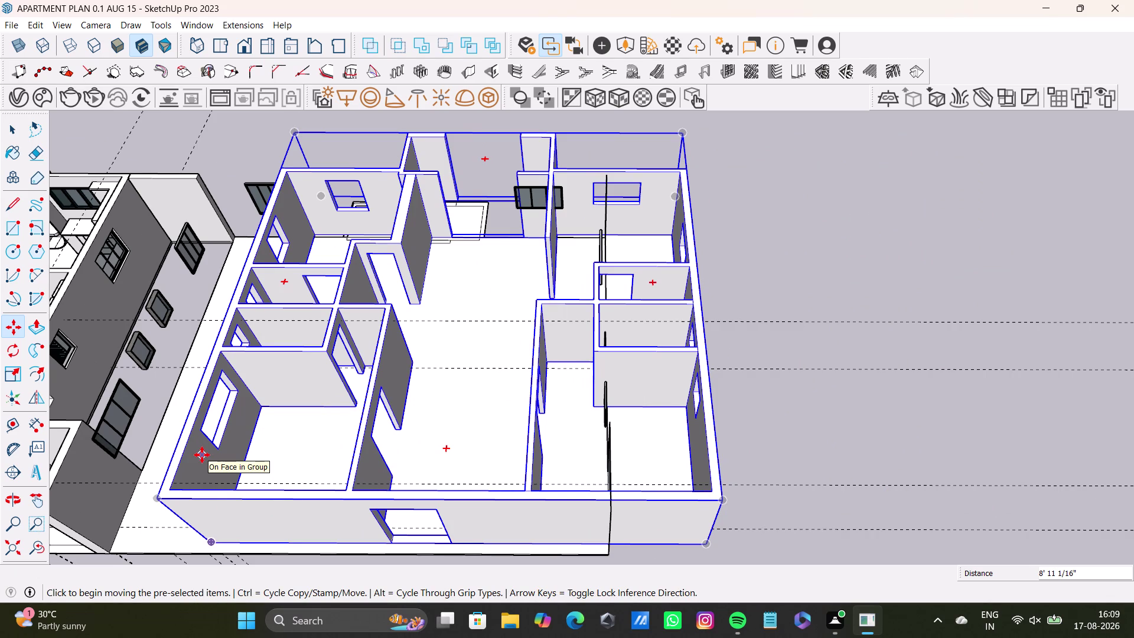
key(ctrl+z)
scroll(down, 3)
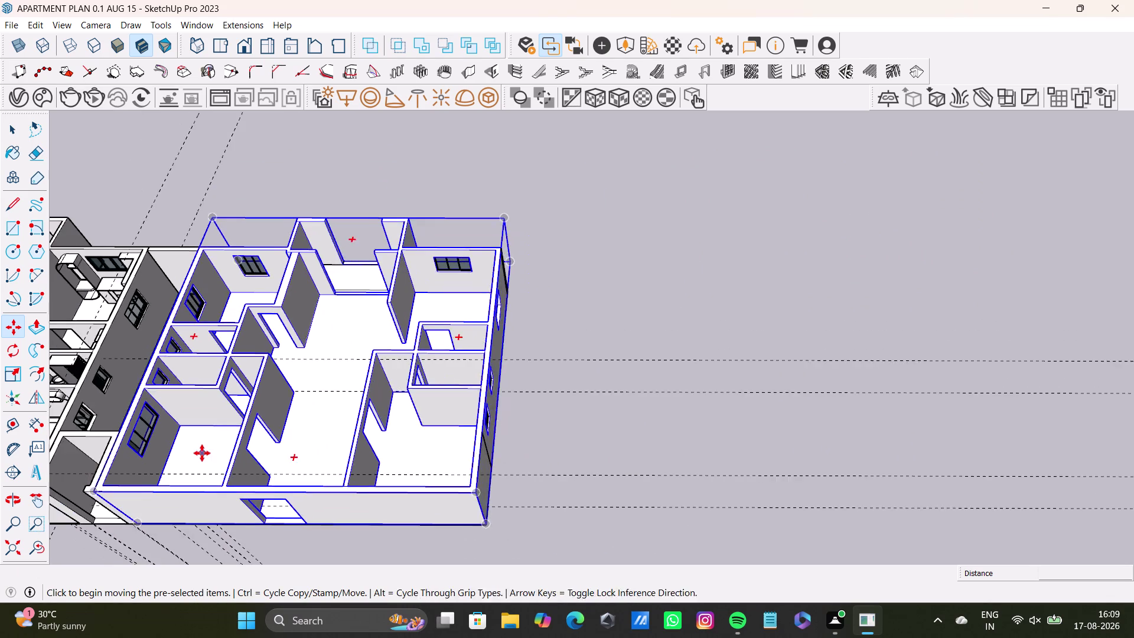
middle_drag(202, 453, 559, 406)
middle_drag(582, 354, 592, 280)
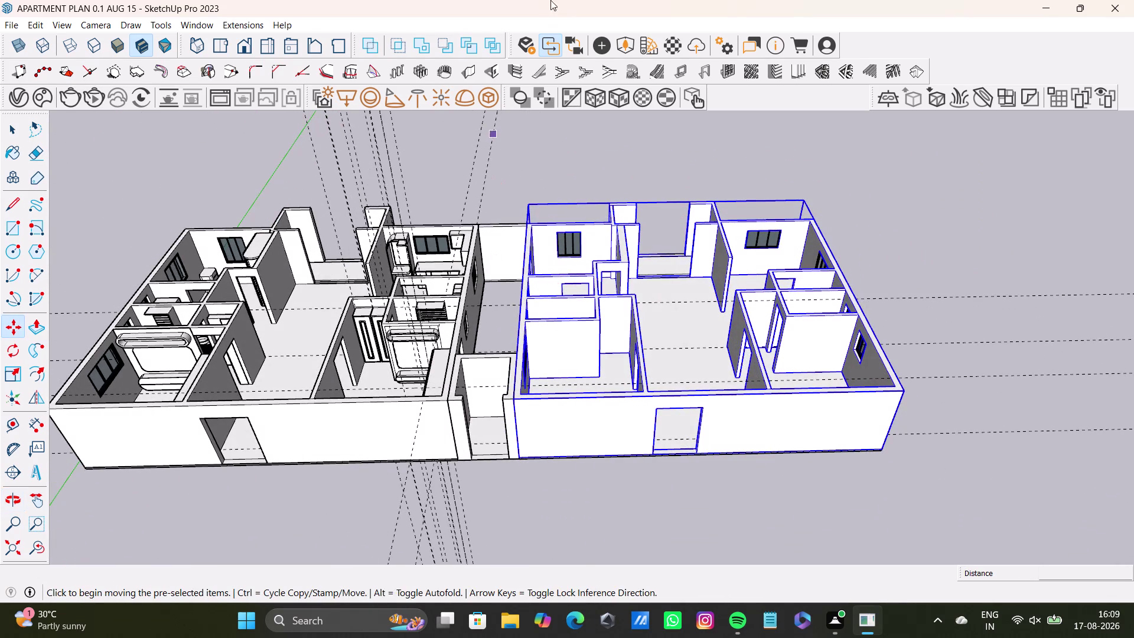
scroll(down, 3)
middle_drag(339, 281, 572, 324)
scroll(up, 3)
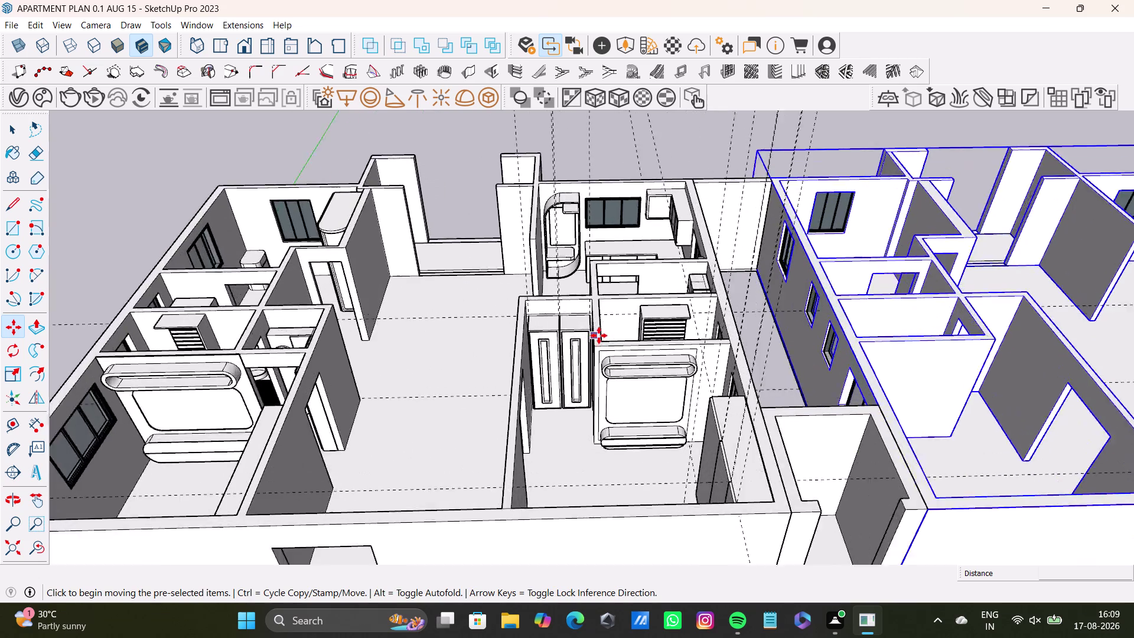
scroll(up, 3)
middle_drag(577, 316, 760, 332)
scroll(down, 3)
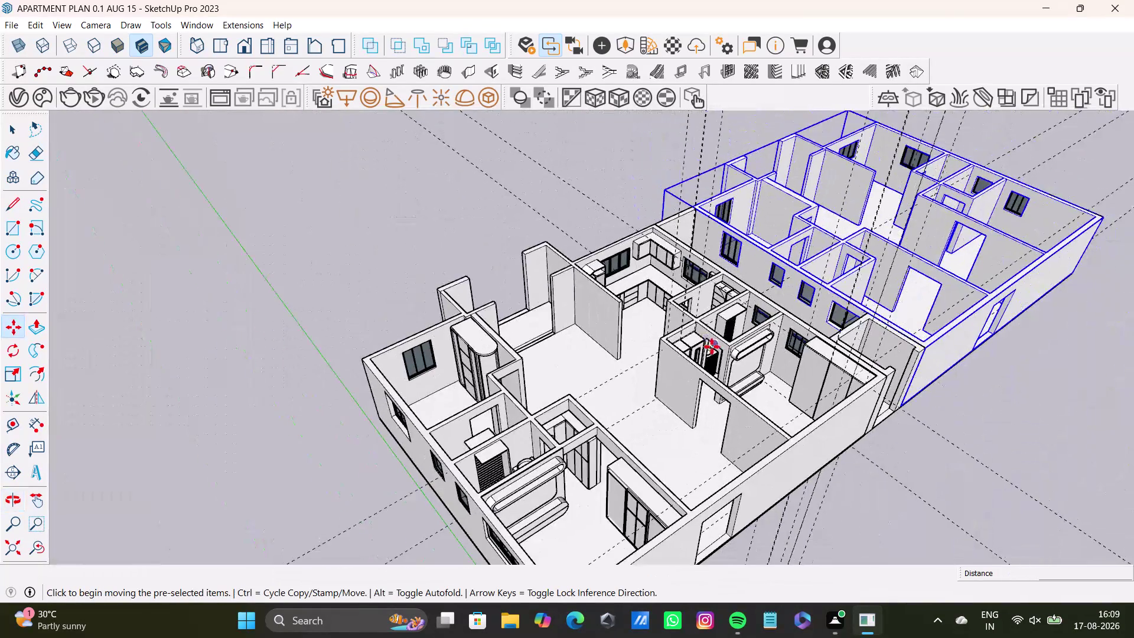
middle_drag(712, 347, 851, 325)
middle_drag(843, 414, 515, 398)
key(space)
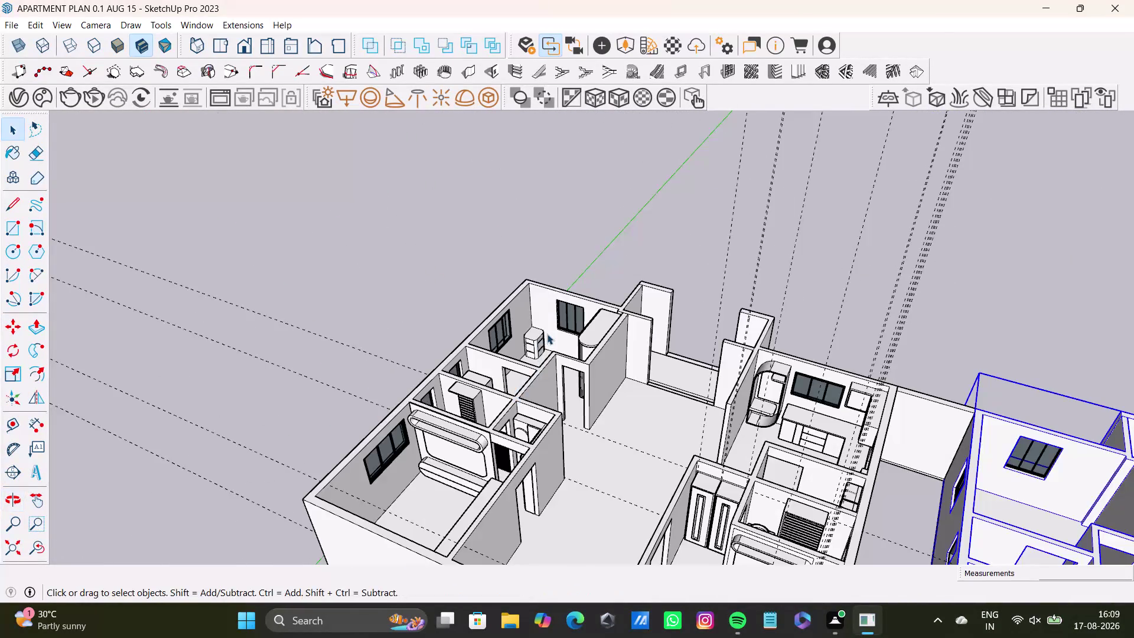
click(541, 300)
double_click(541, 300)
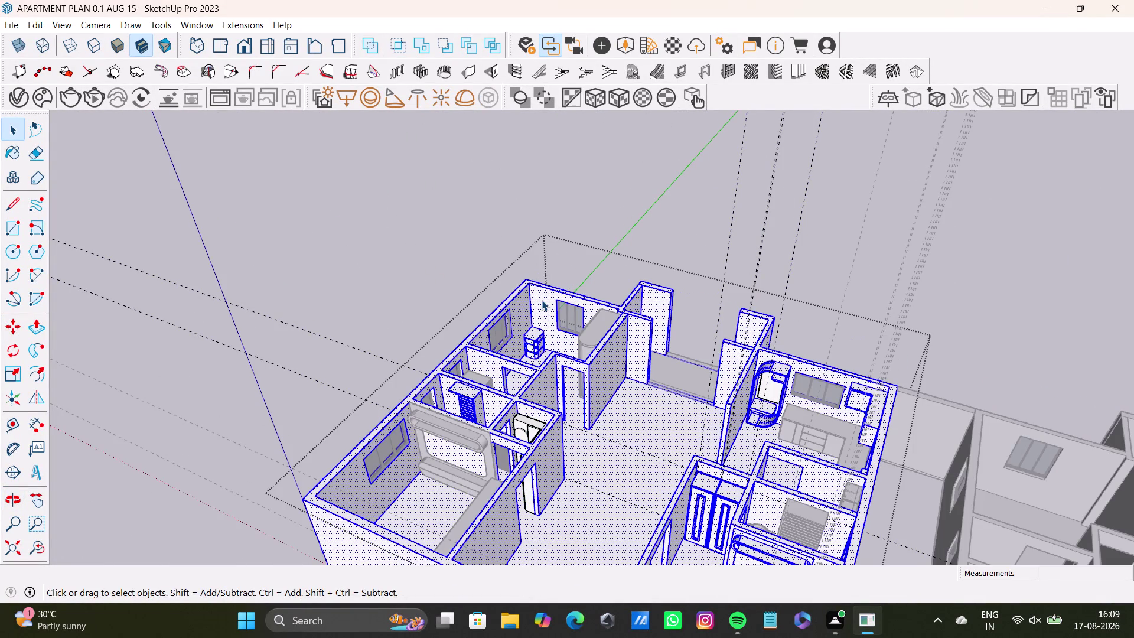
click(542, 300)
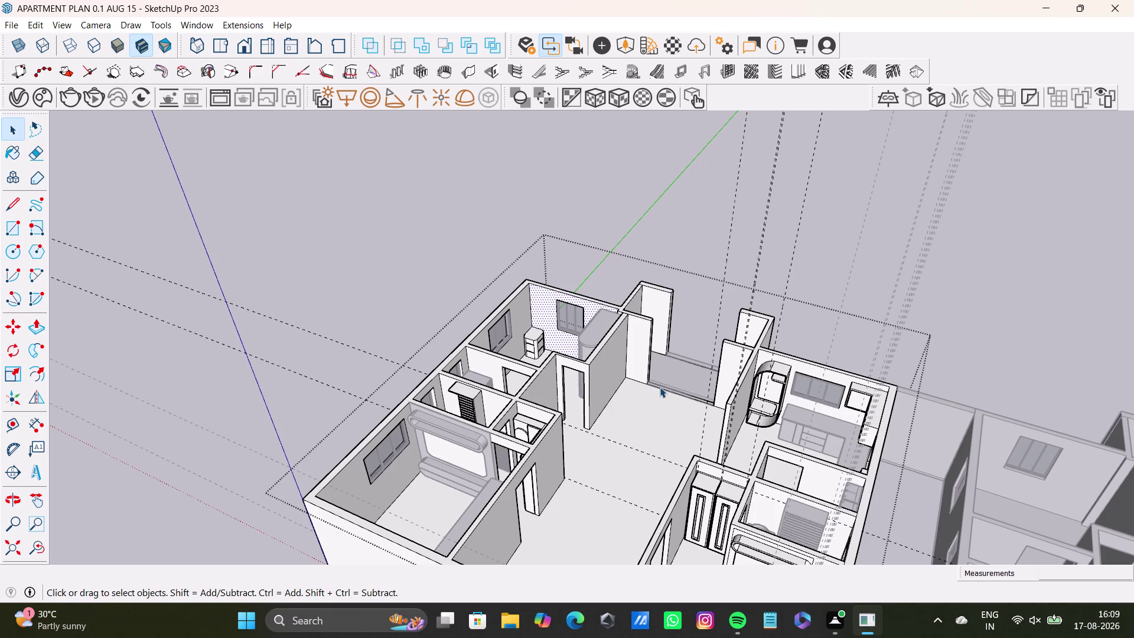
key(space)
click(697, 238)
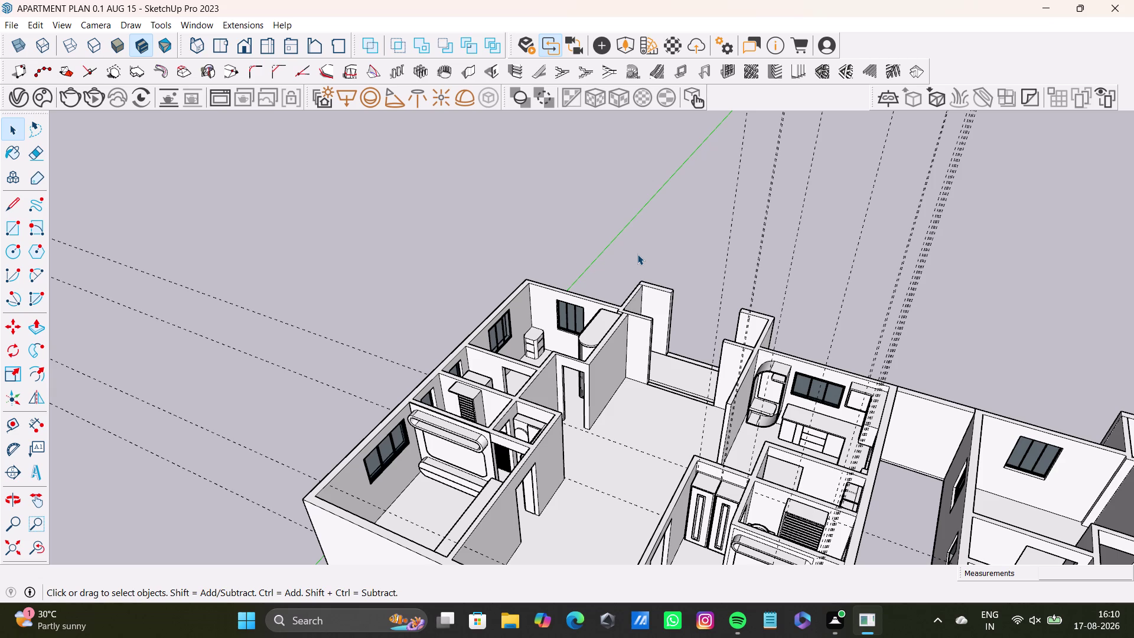
key(space)
click(309, 246)
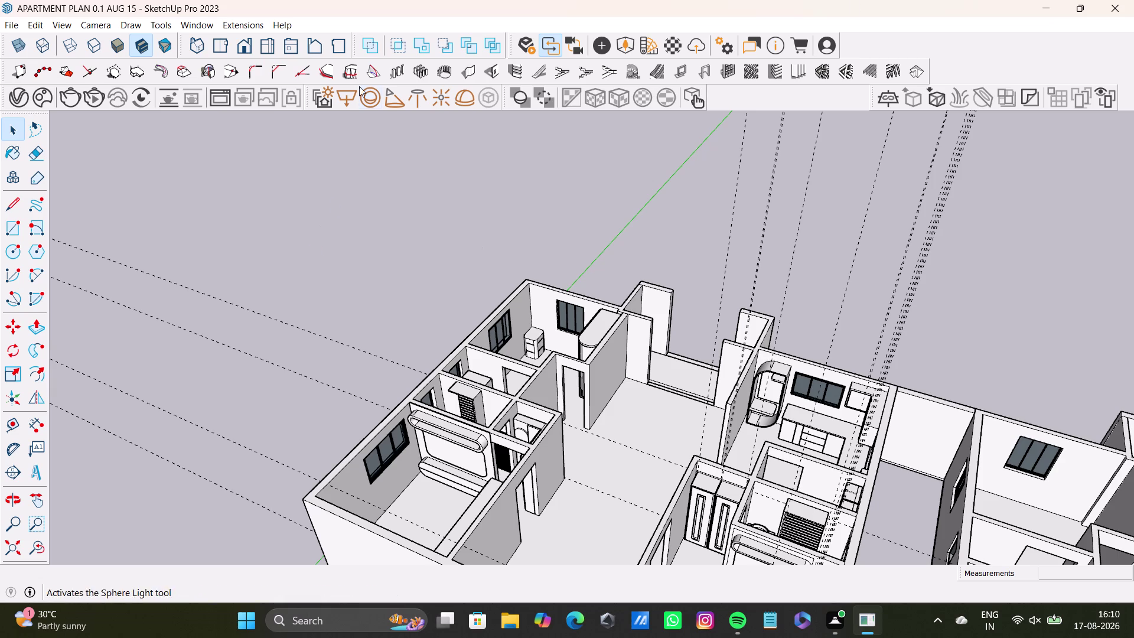
Orbit and zoom to face the bedroom headboard front.
scroll(down, 3)
middle_drag(498, 348, 513, 296)
scroll(up, 3)
scroll(up, 3)
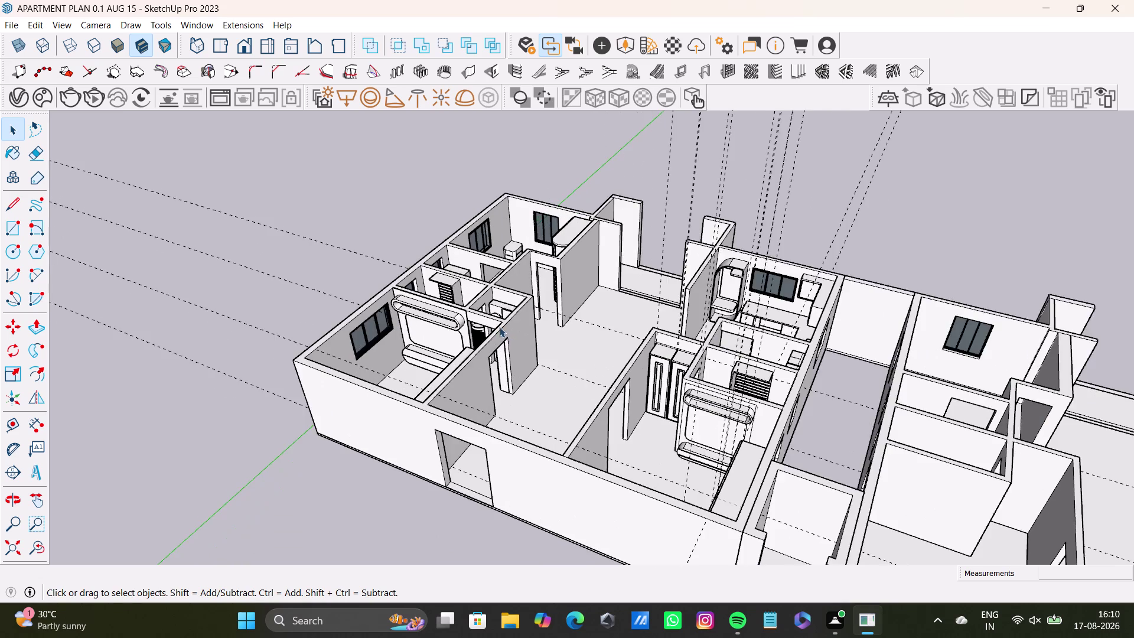
scroll(up, 3)
middle_drag(626, 310, 738, 325)
scroll(up, 3)
middle_drag(460, 331, 554, 338)
scroll(up, 3)
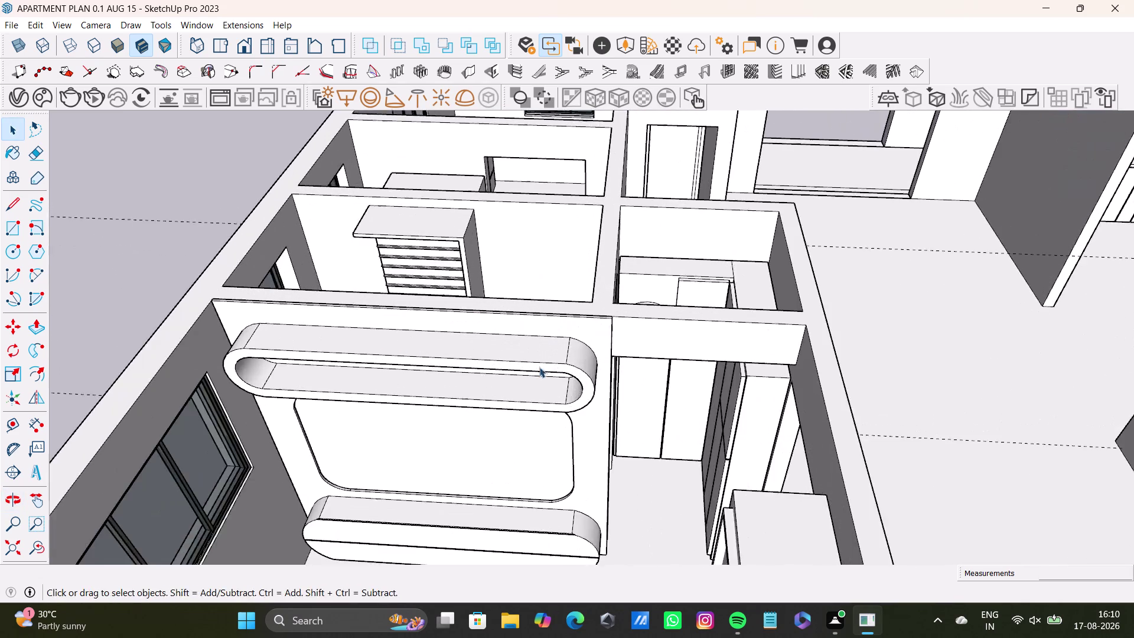
scroll(up, 3)
middle_drag(520, 371, 519, 437)
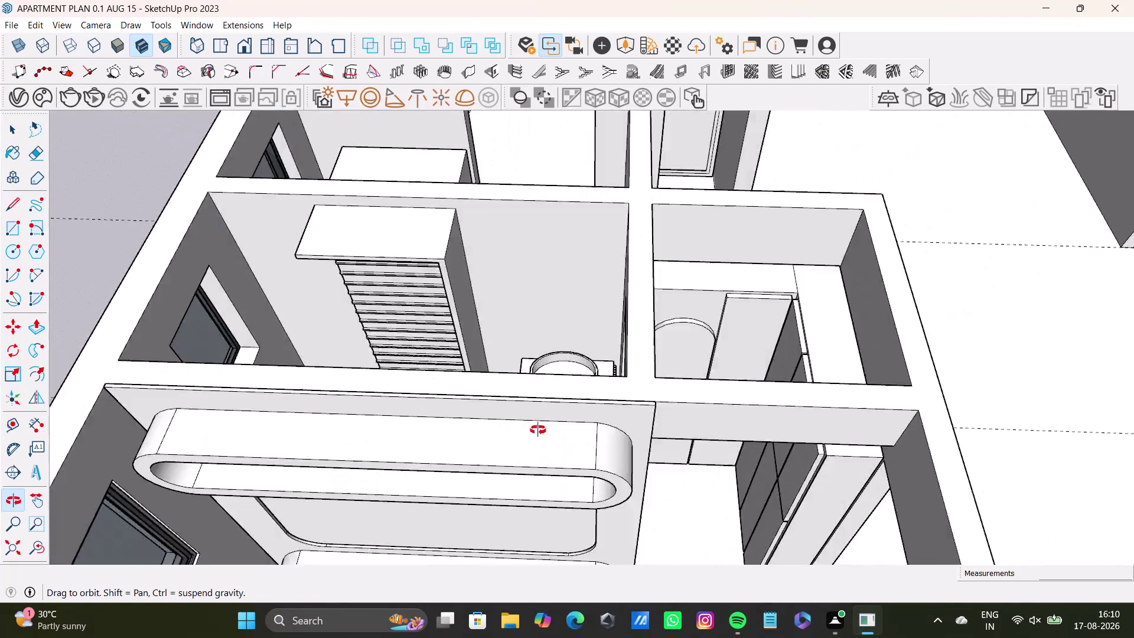
middle_drag(519, 436, 580, 327)
scroll(down, 3)
middle_drag(561, 332, 608, 281)
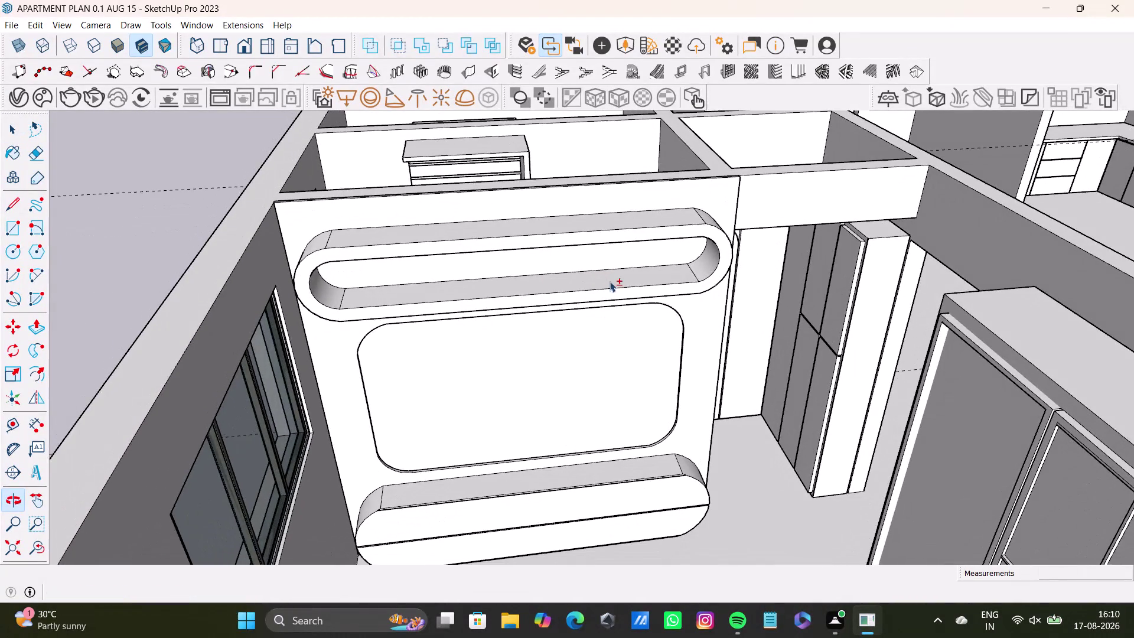
middle_drag(640, 332, 595, 322)
Enter the headboard group and select the upper rounded niche faces.
click(633, 212)
double_click(633, 211)
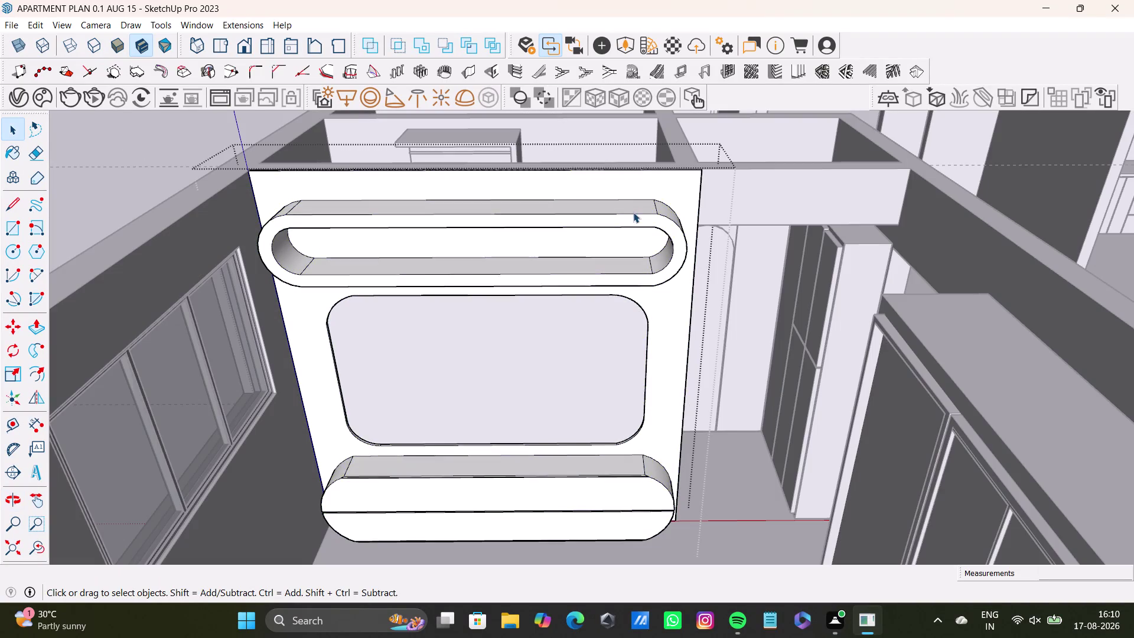
double_click(633, 216)
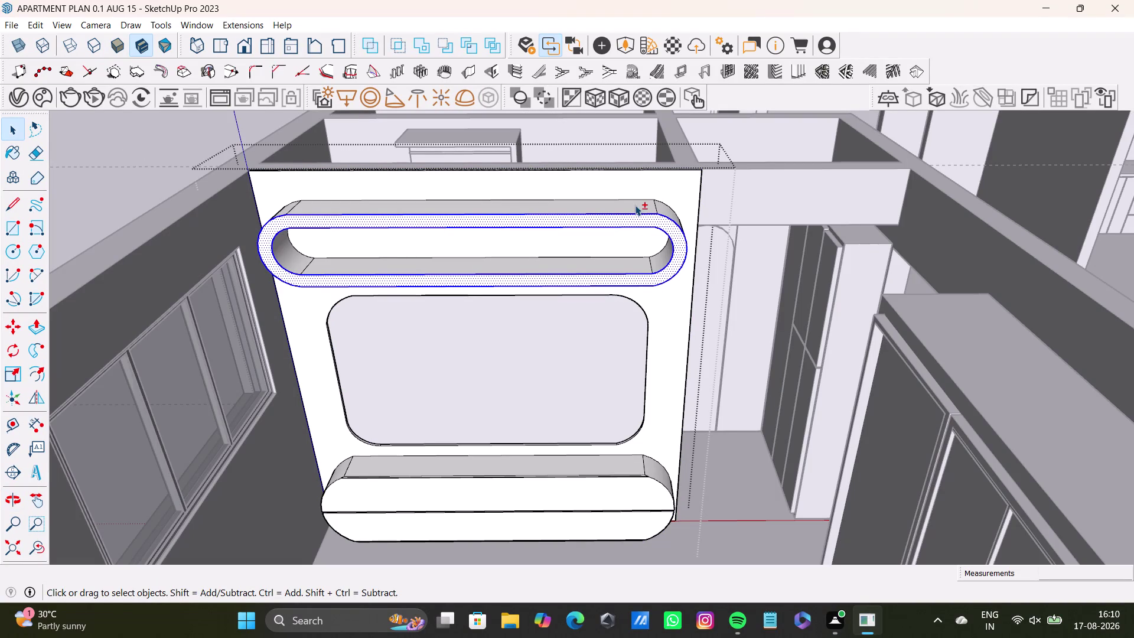
click(634, 205)
click(607, 265)
middle_drag(644, 280, 646, 337)
click(669, 313)
click(670, 271)
click(293, 312)
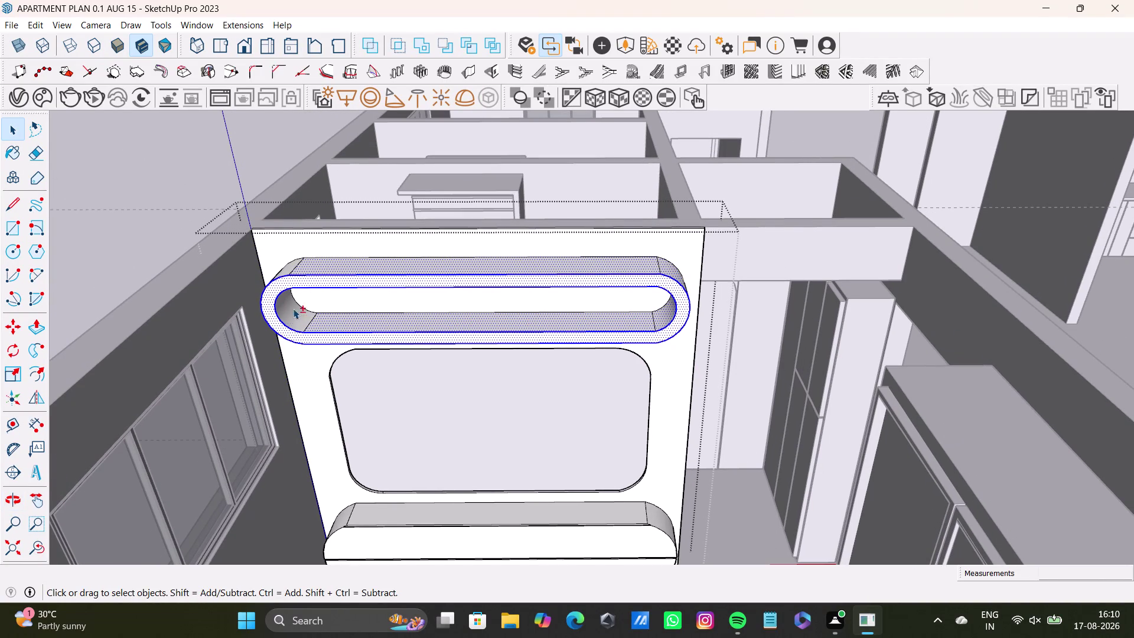
click(286, 264)
Zoom in to inspect the niche's curved left edge.
middle_drag(423, 347, 663, 354)
scroll(up, 3)
middle_drag(682, 351, 442, 422)
scroll(up, 3)
middle_drag(480, 432, 438, 281)
middle_drag(615, 350, 570, 294)
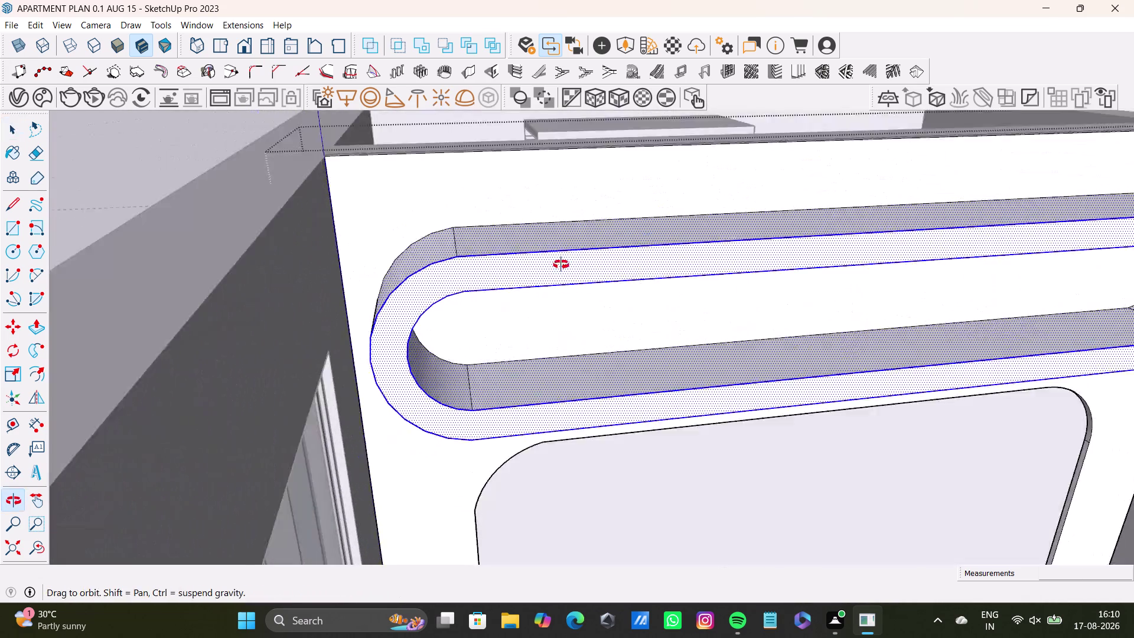
middle_drag(569, 294, 520, 208)
scroll(down, 3)
middle_drag(687, 389, 580, 280)
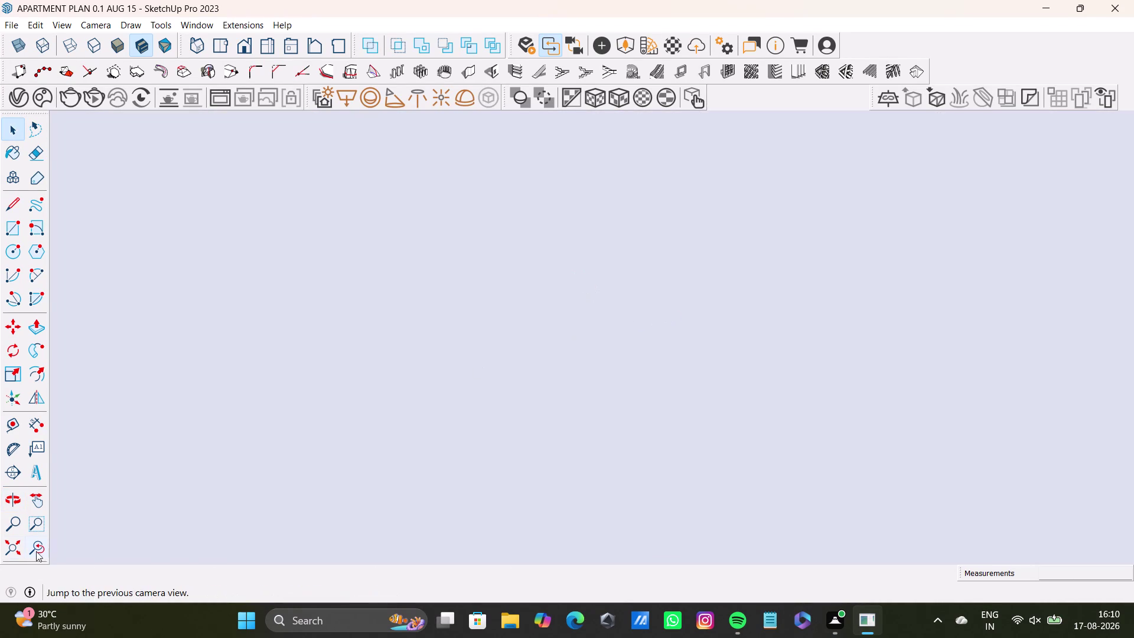
drag(10, 552, 16, 549)
Orbit back to bring the upper niche interior into close view.
scroll(up, 3)
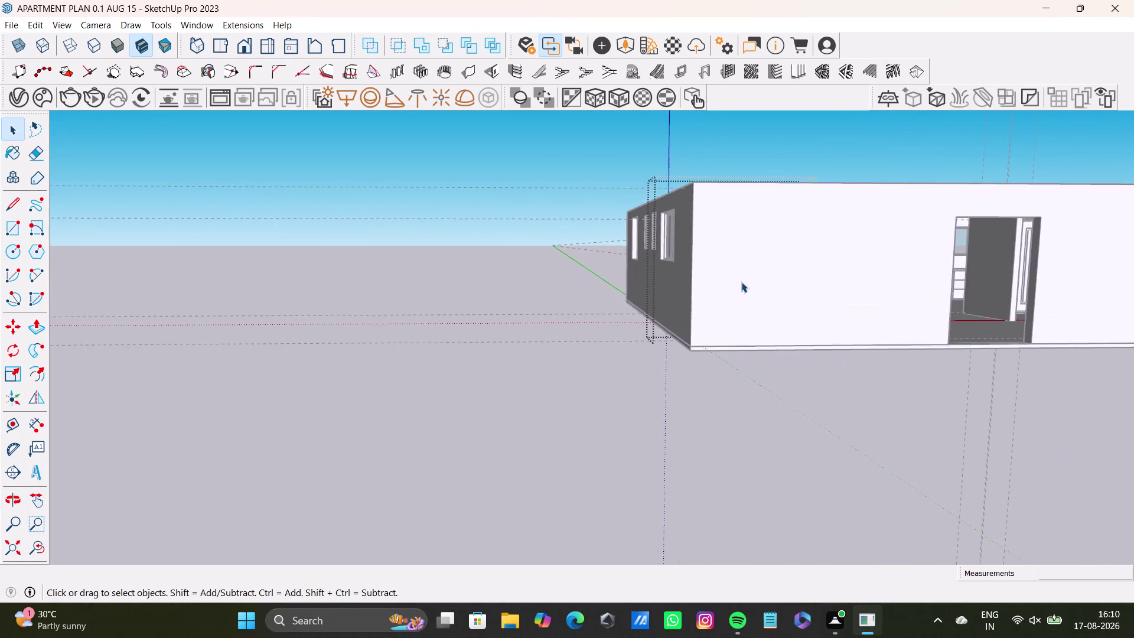
middle_drag(741, 282, 697, 457)
scroll(up, 3)
middle_drag(716, 347, 593, 428)
scroll(up, 3)
middle_drag(609, 418, 612, 393)
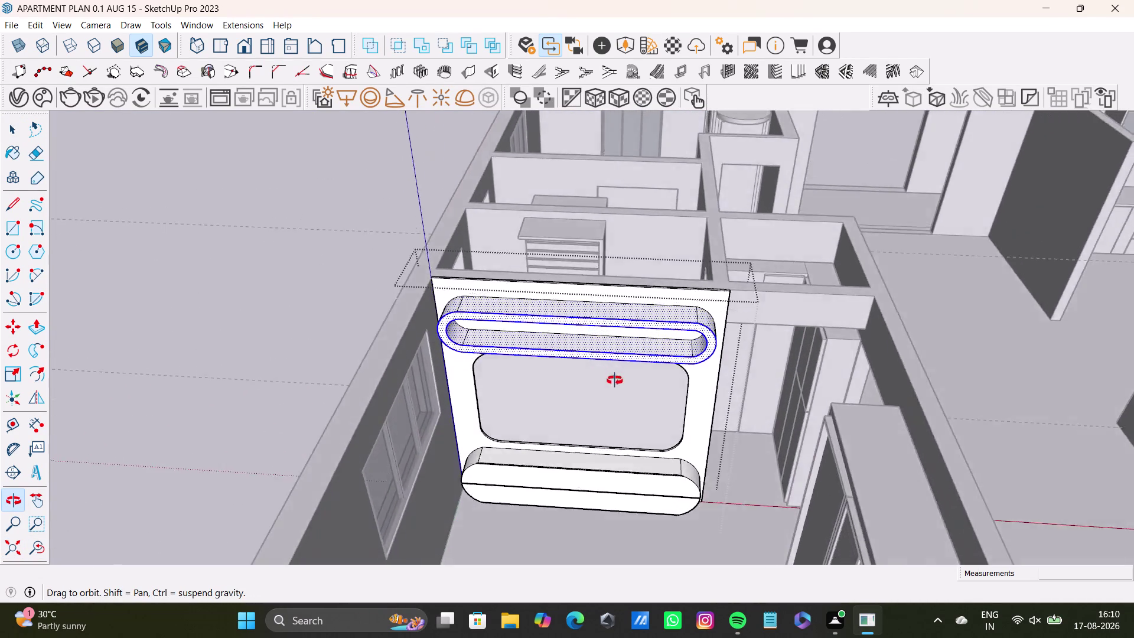
middle_drag(612, 393, 542, 375)
scroll(up, 3)
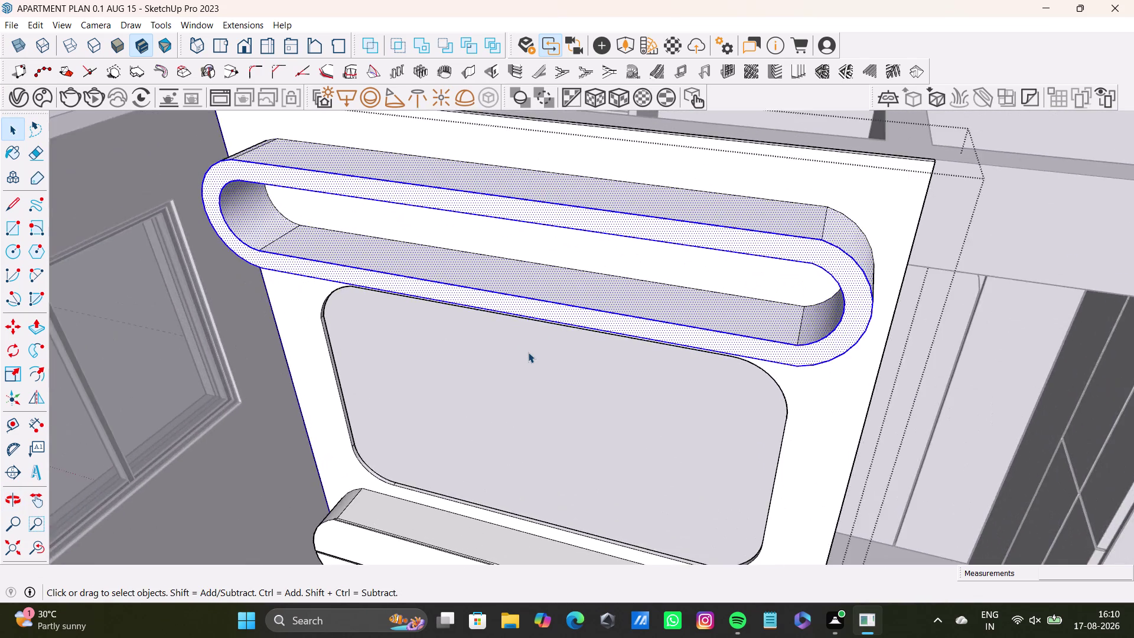
middle_drag(528, 351, 506, 496)
middle_drag(505, 480, 507, 494)
middle_drag(535, 420, 544, 327)
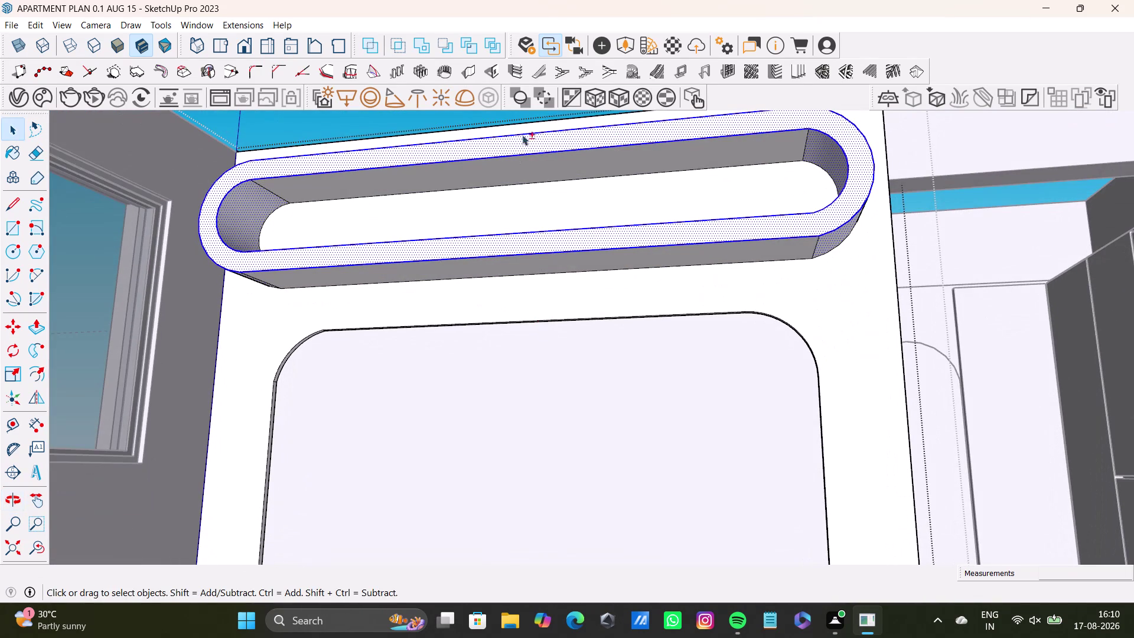
Add the upper niche's inner faces to the selection.
click(540, 176)
click(544, 171)
click(564, 265)
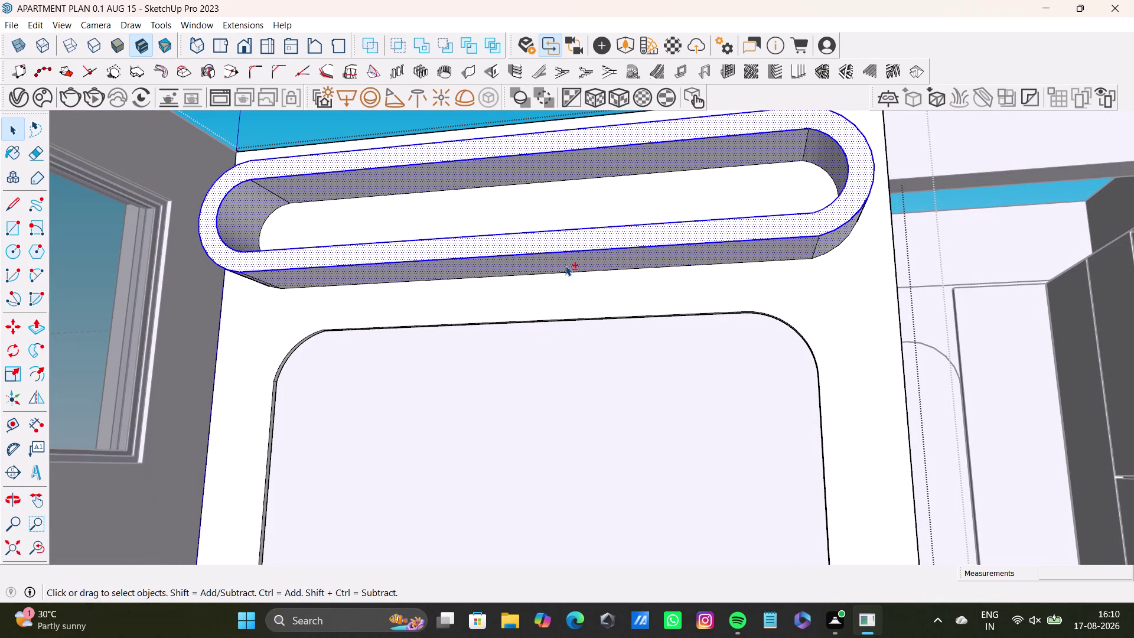
middle_drag(519, 294, 527, 326)
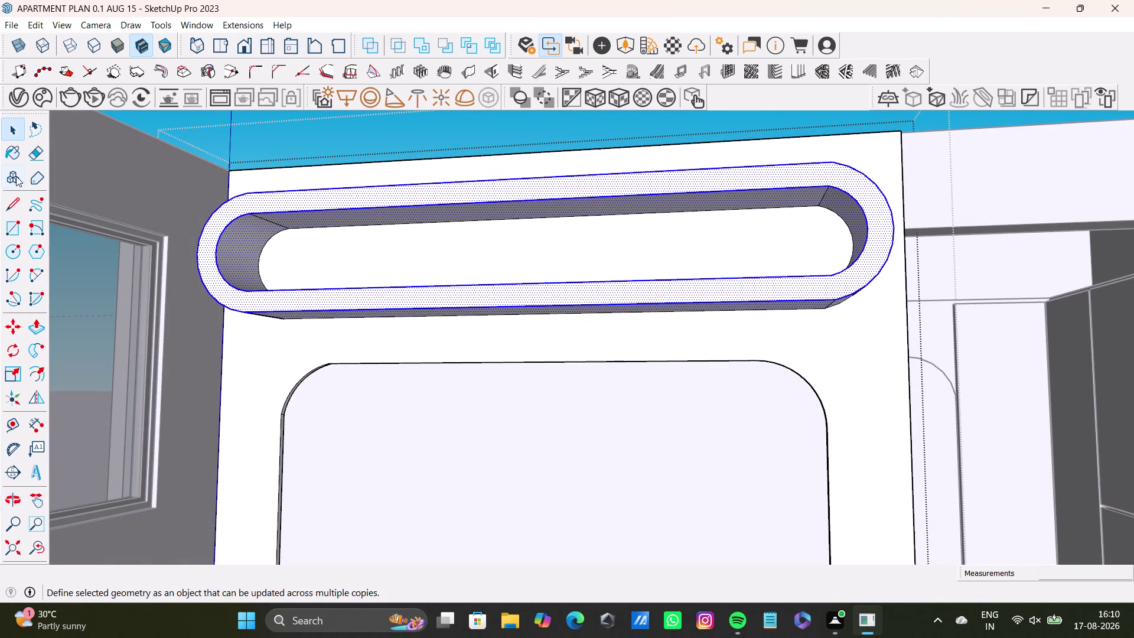
click(13, 155)
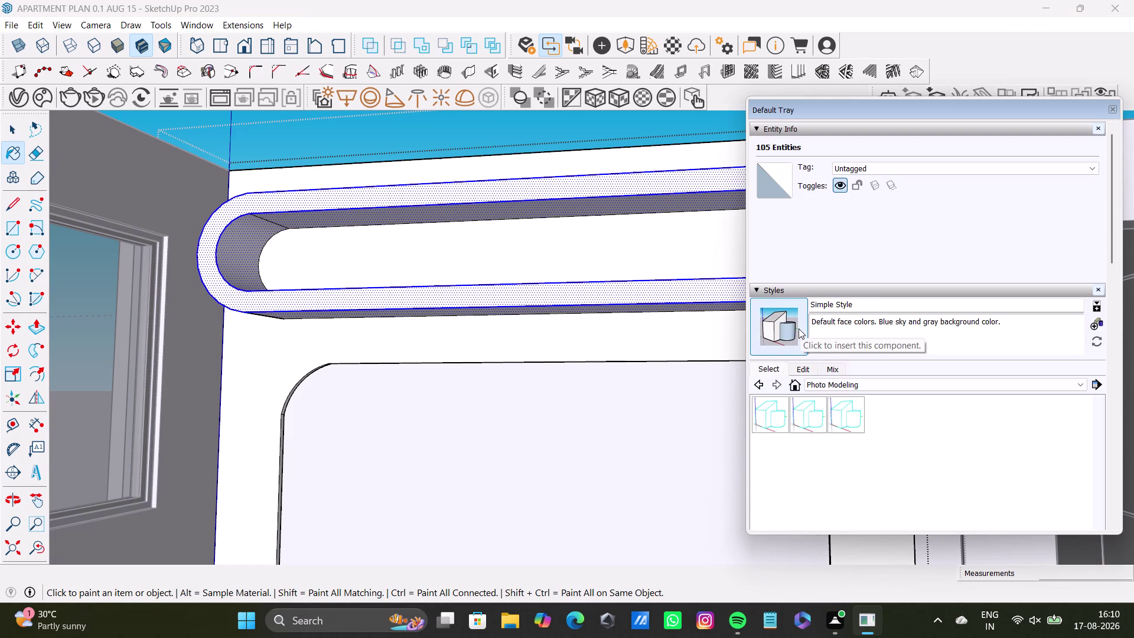
Scroll the Default Tray to Materials and keep the Colors-Named library.
scroll(down, 3)
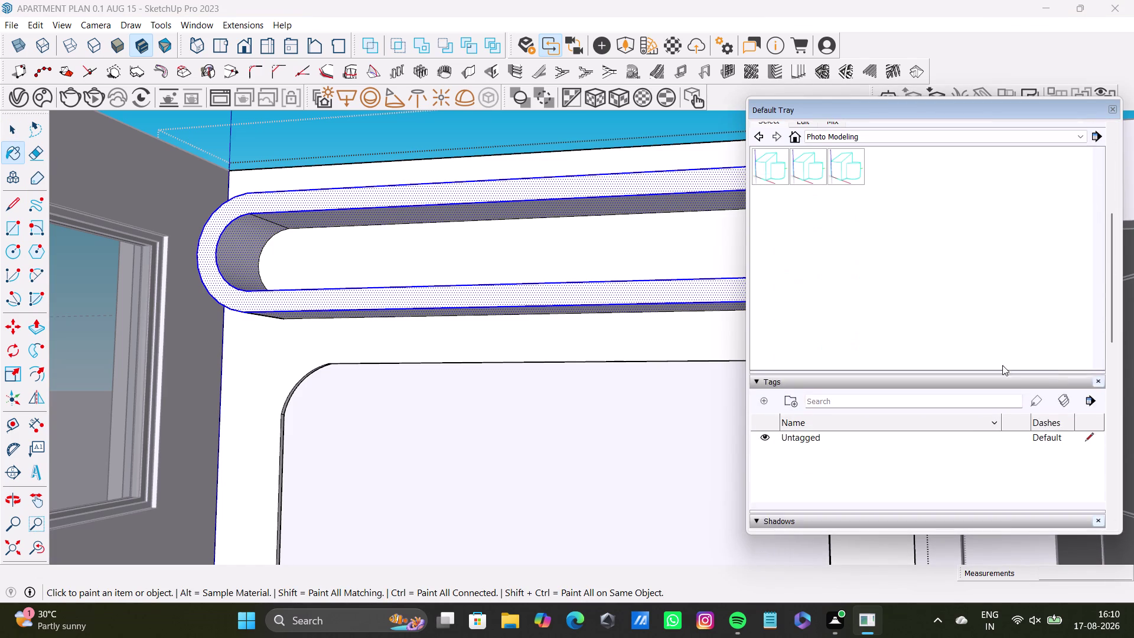
scroll(down, 3)
scroll(down, 3)
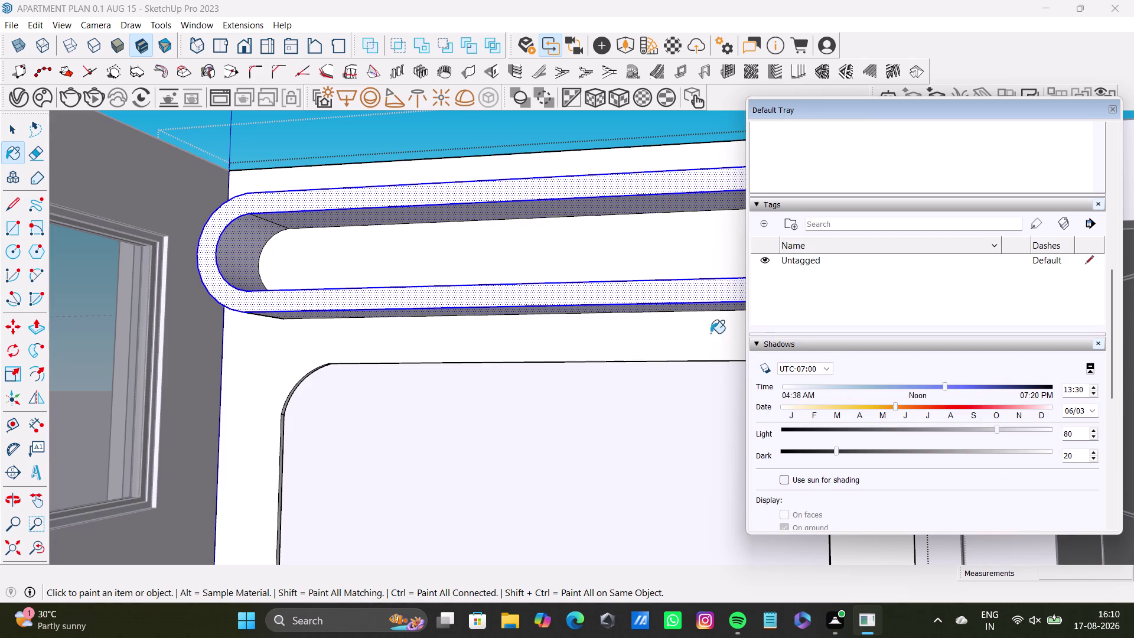
scroll(down, 3)
drag(1112, 326, 1121, 435)
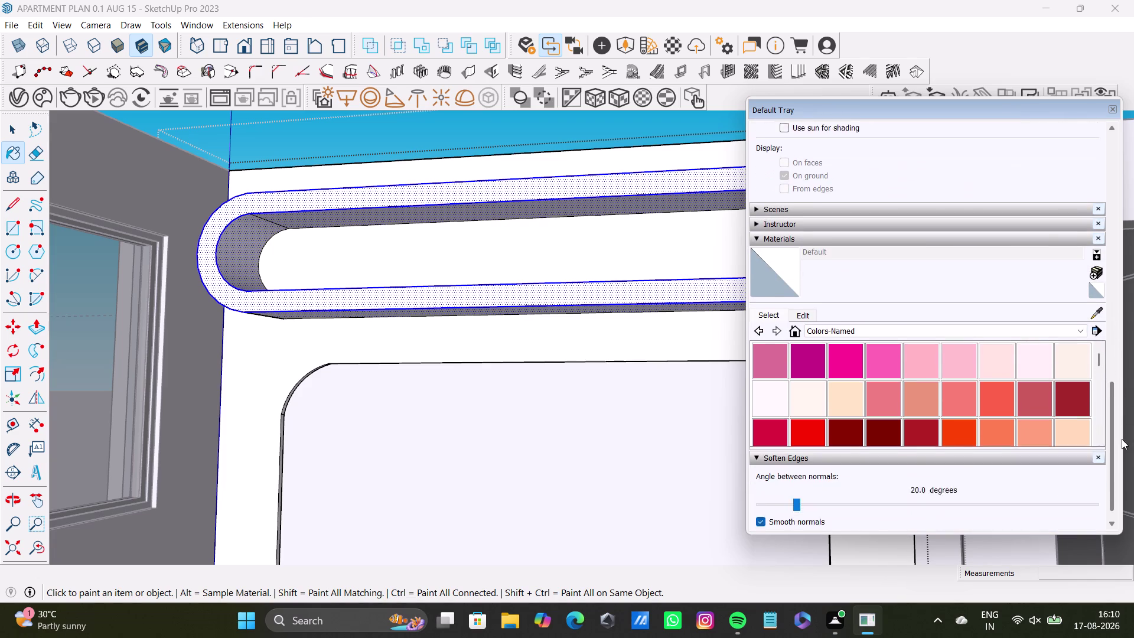
drag(1121, 435, 1124, 455)
click(904, 311)
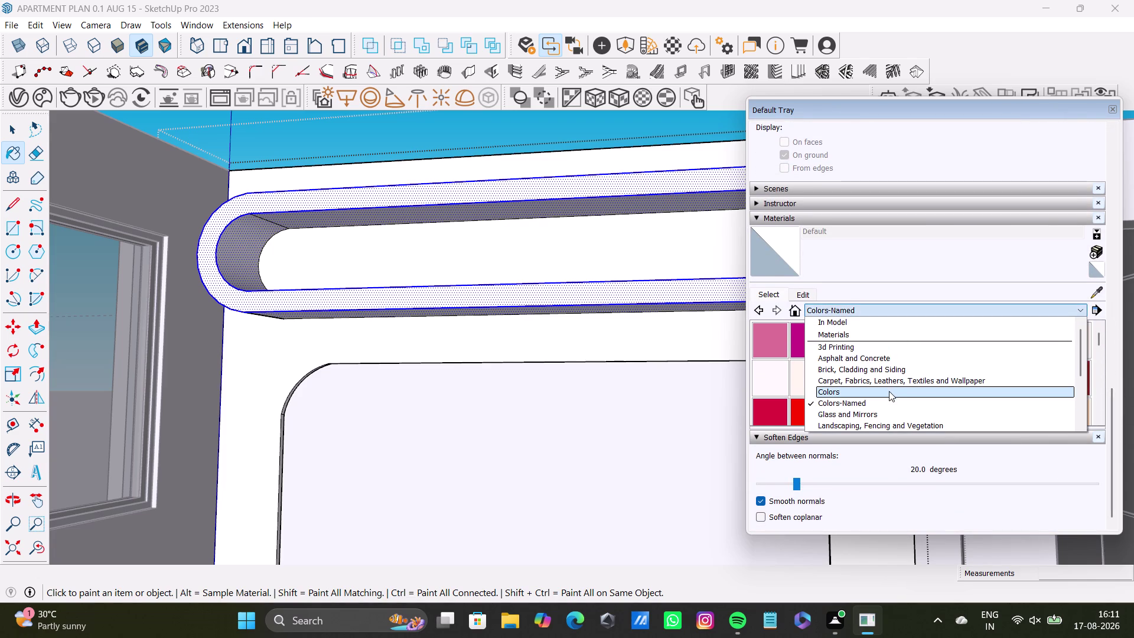
click(889, 398)
Scroll the swatches and pick 0086_MediumAquamarine.
scroll(down, 3)
scroll(down, 3)
scroll(down, 3)
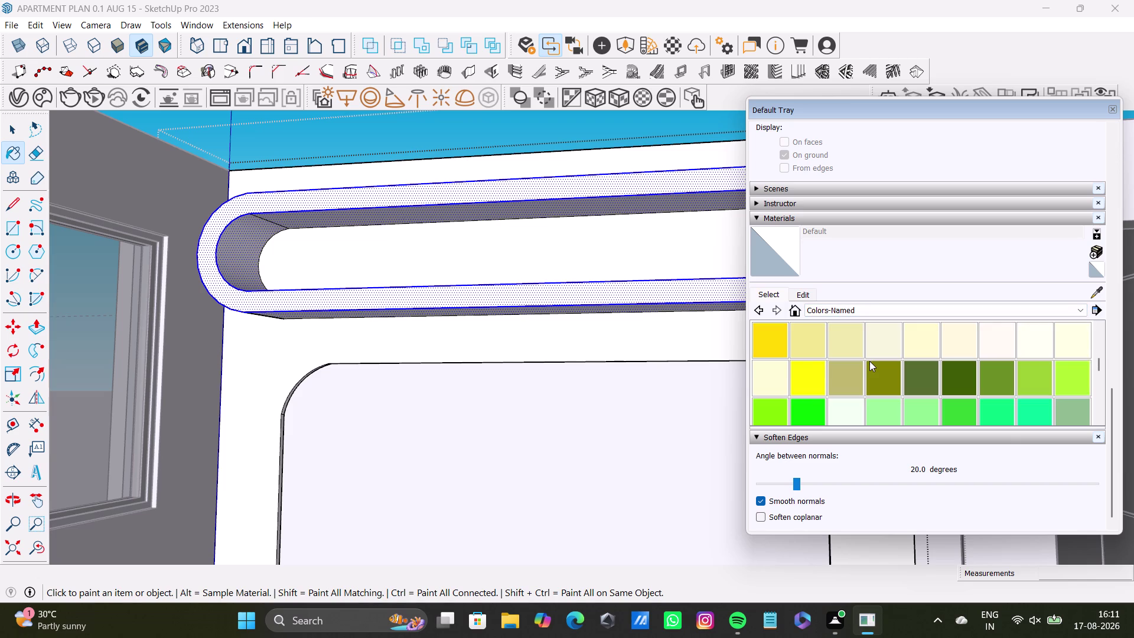
scroll(down, 3)
scroll(up, 3)
scroll(down, 3)
scroll(down, 3)
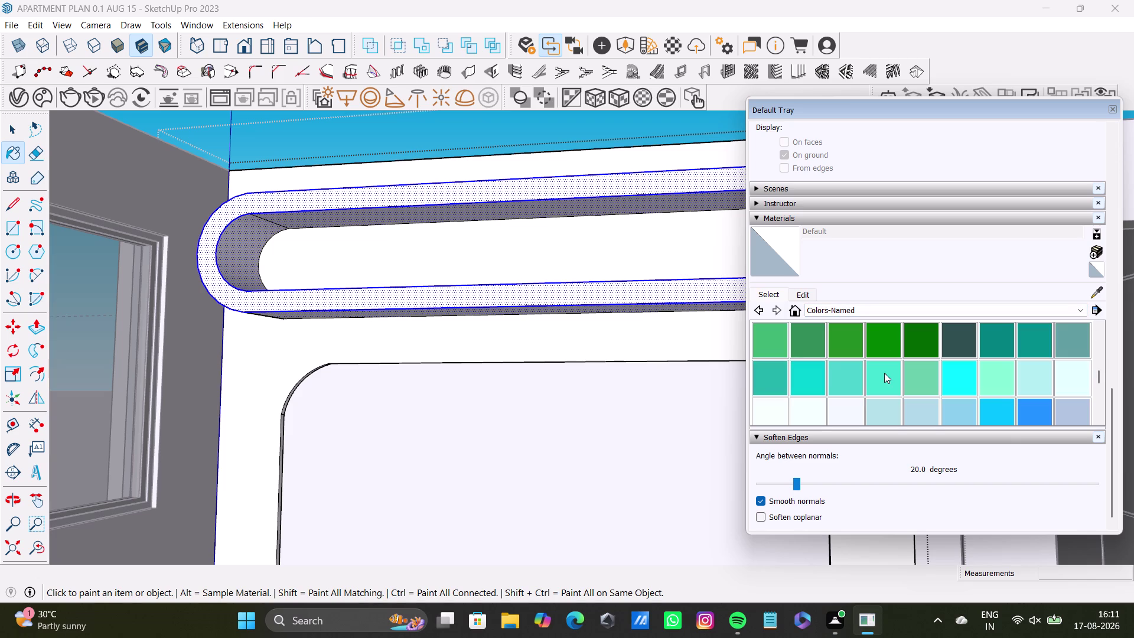
scroll(down, 3)
scroll(up, 3)
click(918, 371)
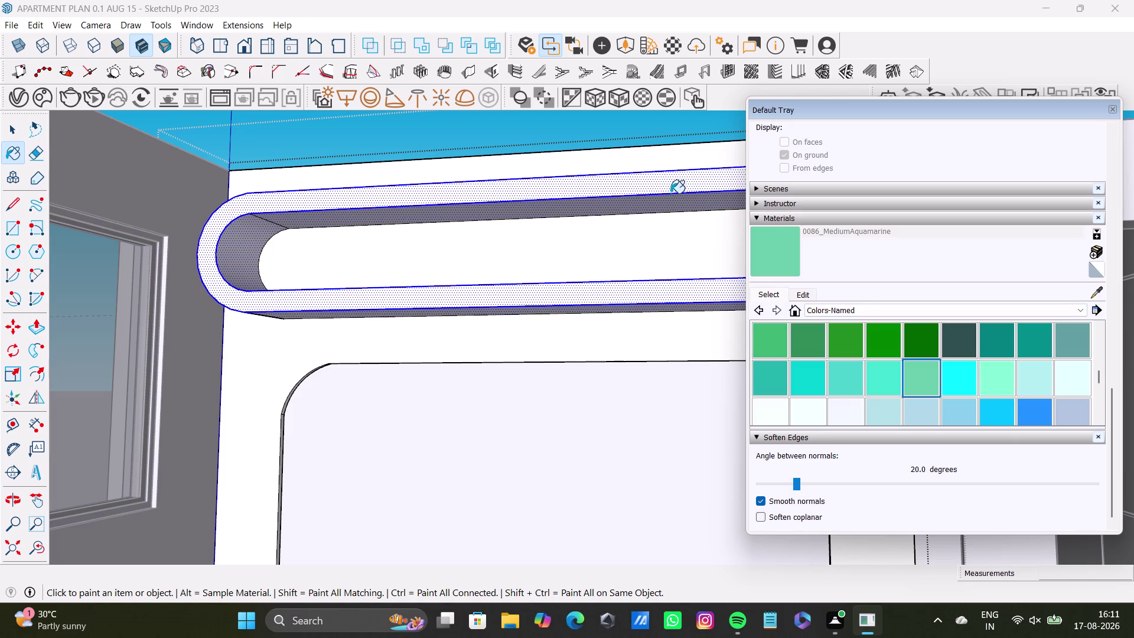
Paint the upper niche medium aquamarine and its back face pale turquoise.
click(673, 188)
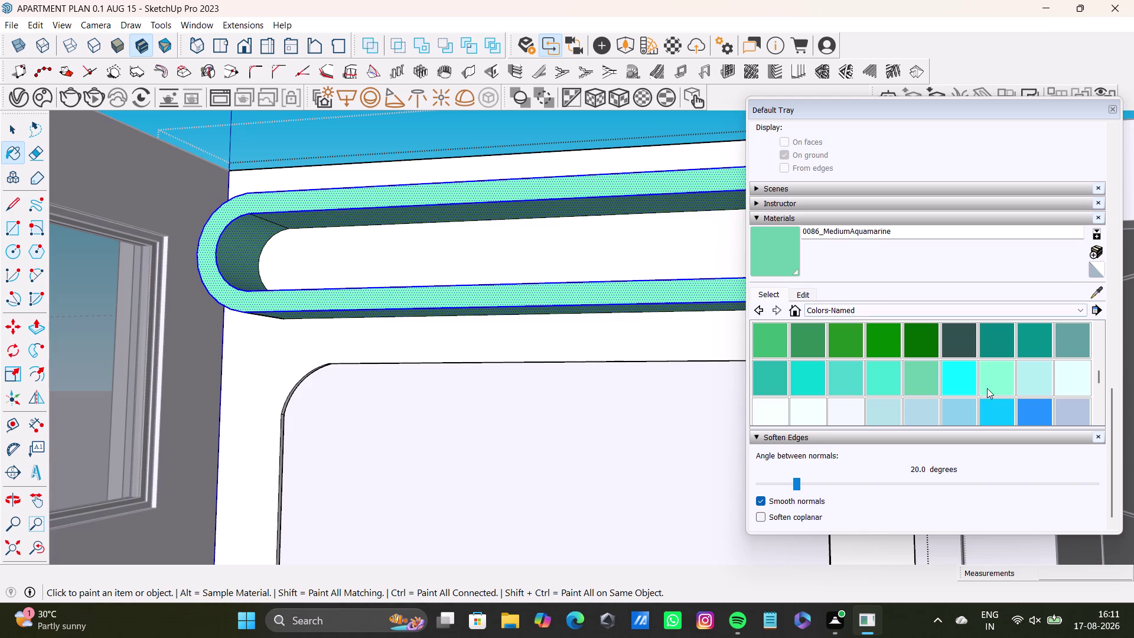
click(1036, 372)
click(699, 246)
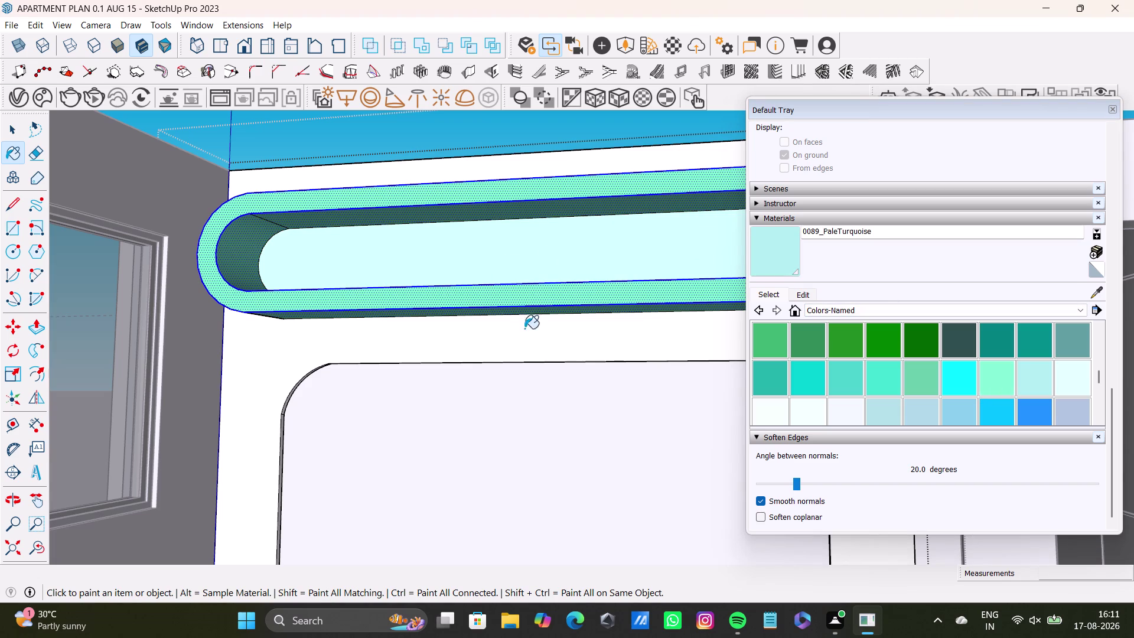
Paint the headboard niche's back panel 0090_LightCyan, then return to Select.
click(532, 329)
scroll(down, 3)
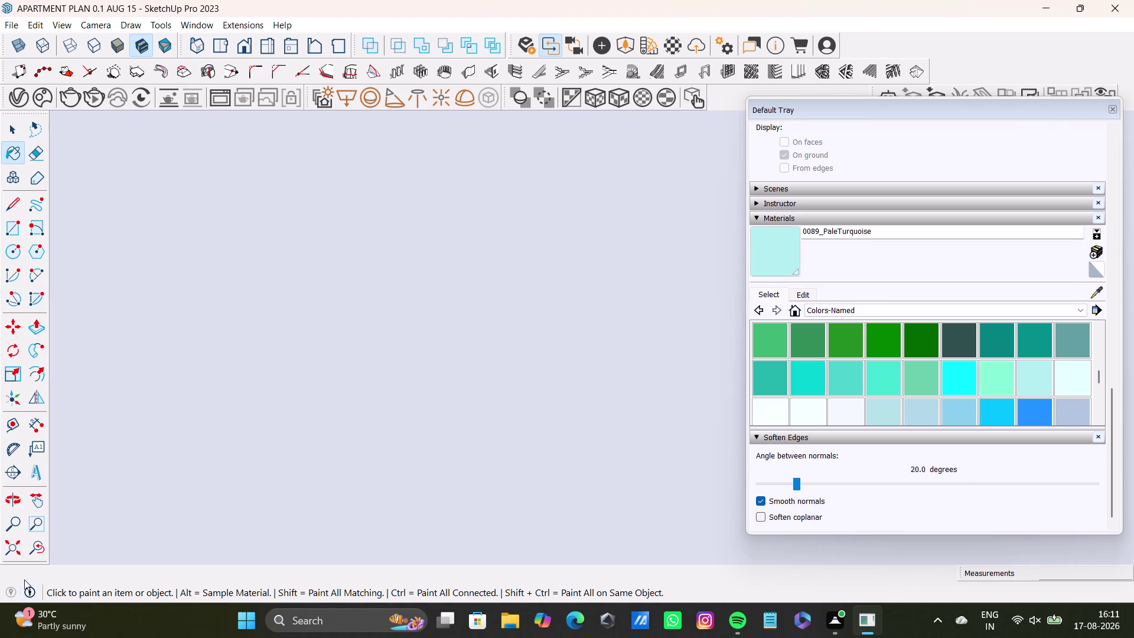
click(12, 544)
middle_drag(452, 333, 485, 558)
scroll(up, 3)
middle_drag(697, 355, 587, 359)
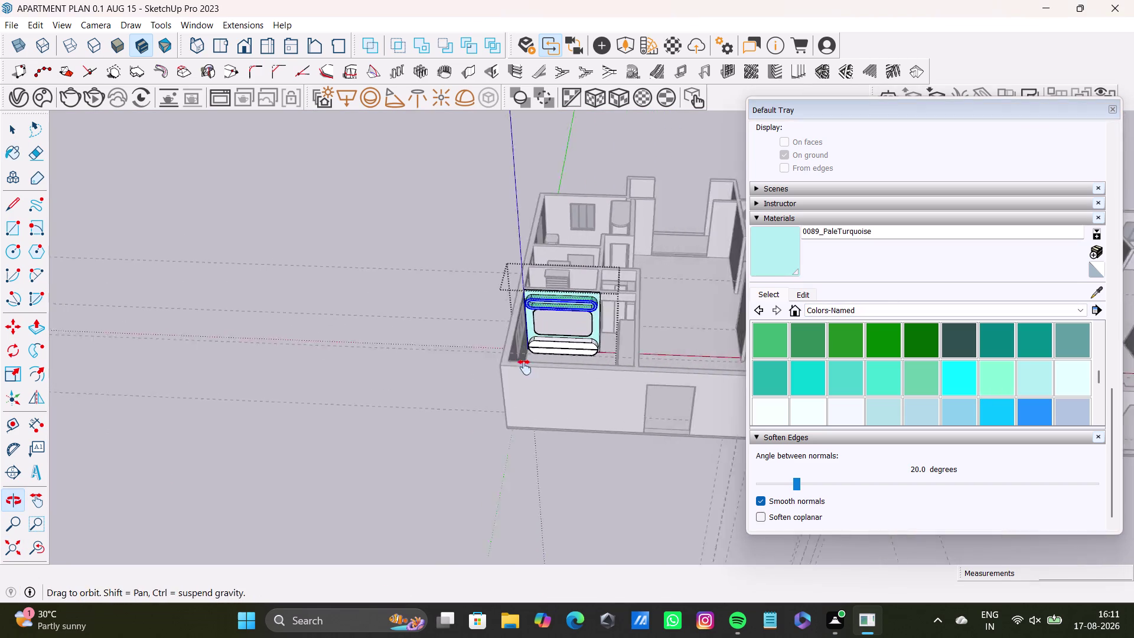
middle_drag(587, 359, 490, 383)
scroll(up, 3)
middle_drag(482, 336, 423, 290)
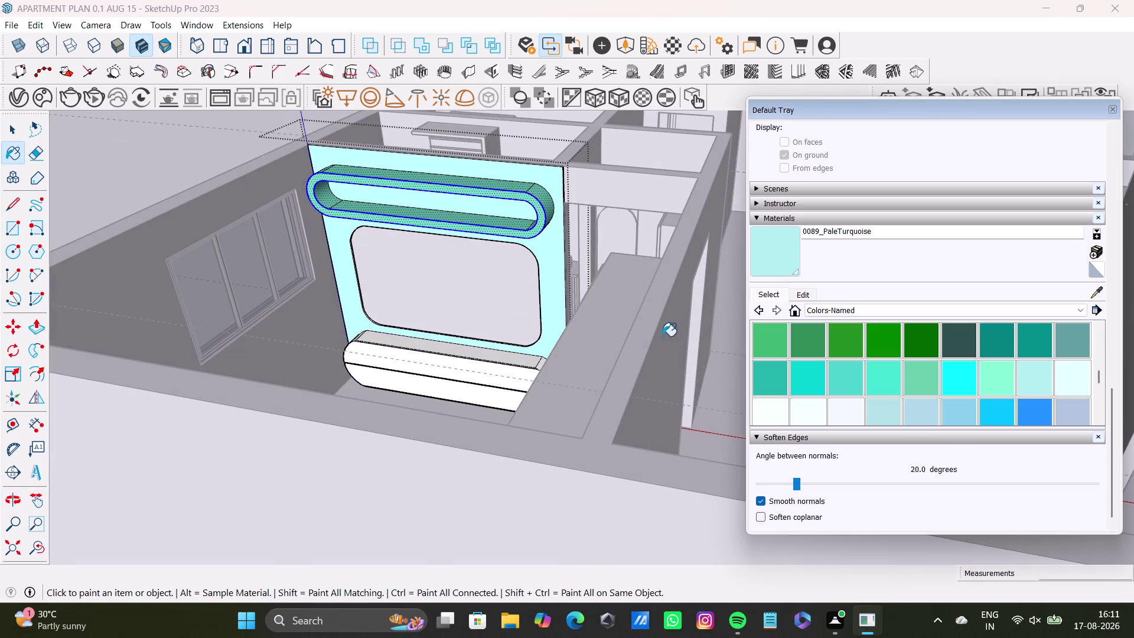
click(1062, 375)
click(557, 257)
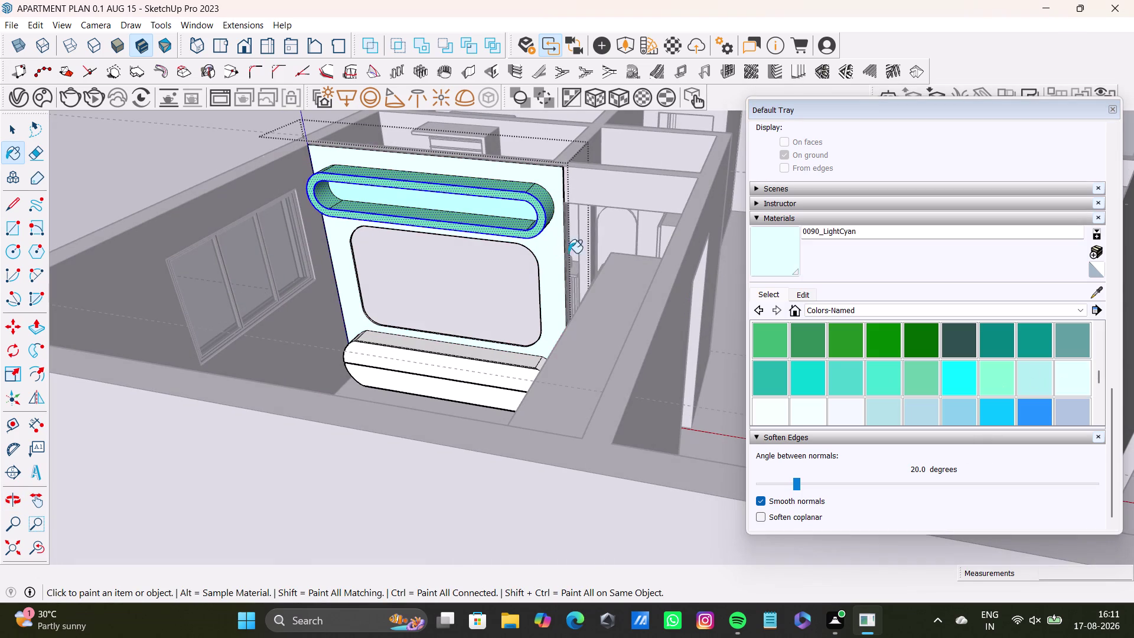
drag(1076, 382, 1070, 382)
click(556, 252)
middle_drag(573, 295, 535, 360)
click(580, 239)
key(space)
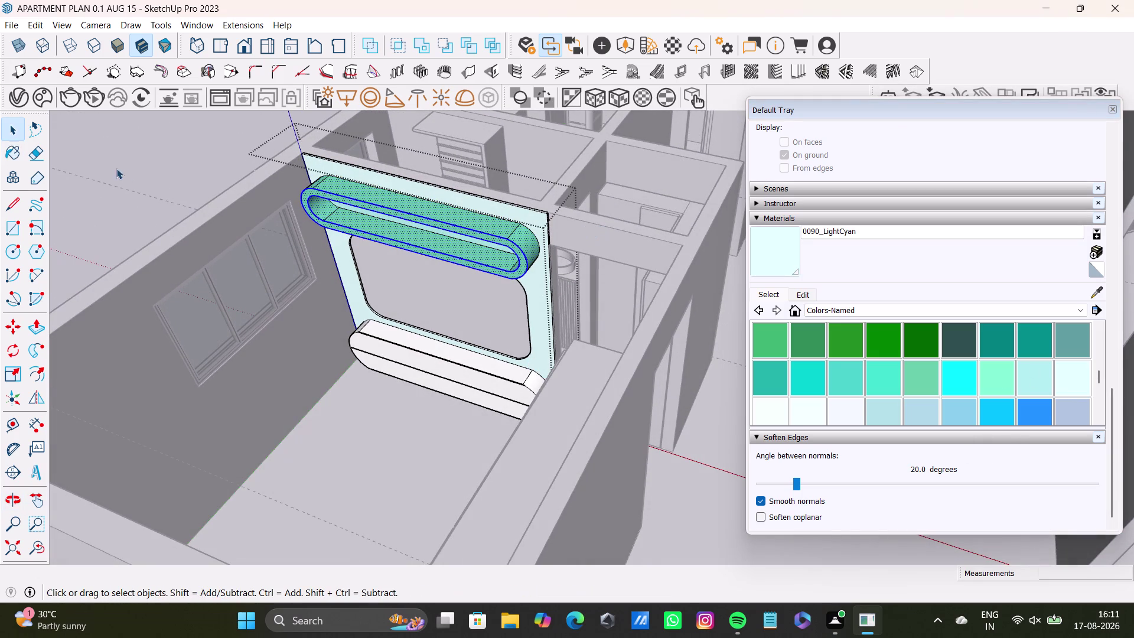
Select the whole headboard niche.
click(110, 163)
scroll(up, 3)
middle_drag(420, 323, 481, 291)
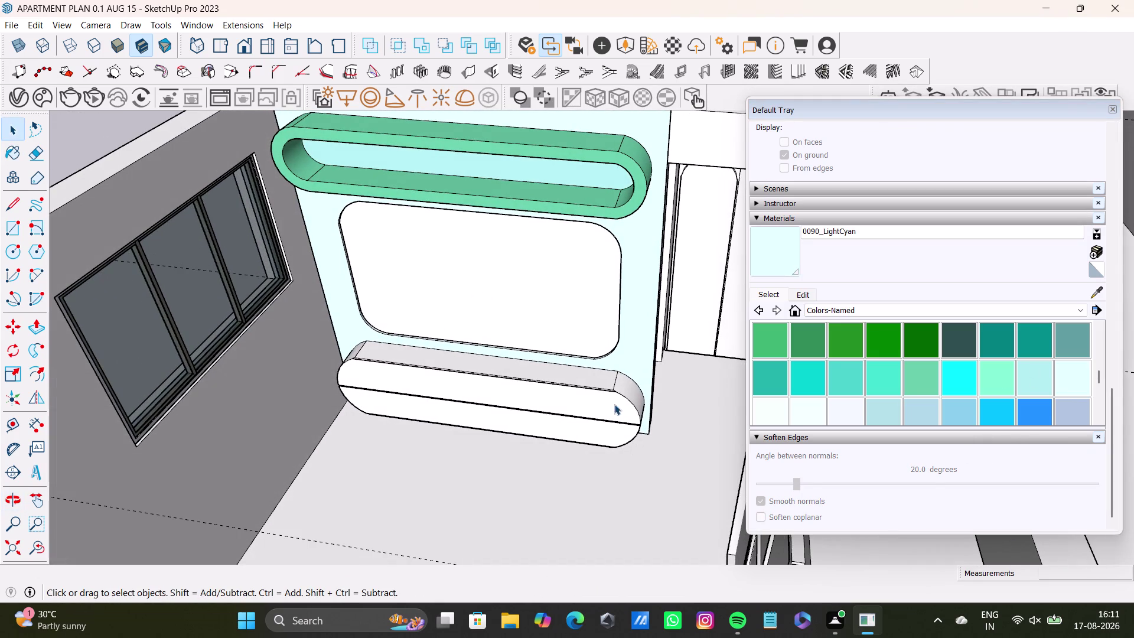
key(space)
click(616, 401)
double_click(616, 401)
click(616, 401)
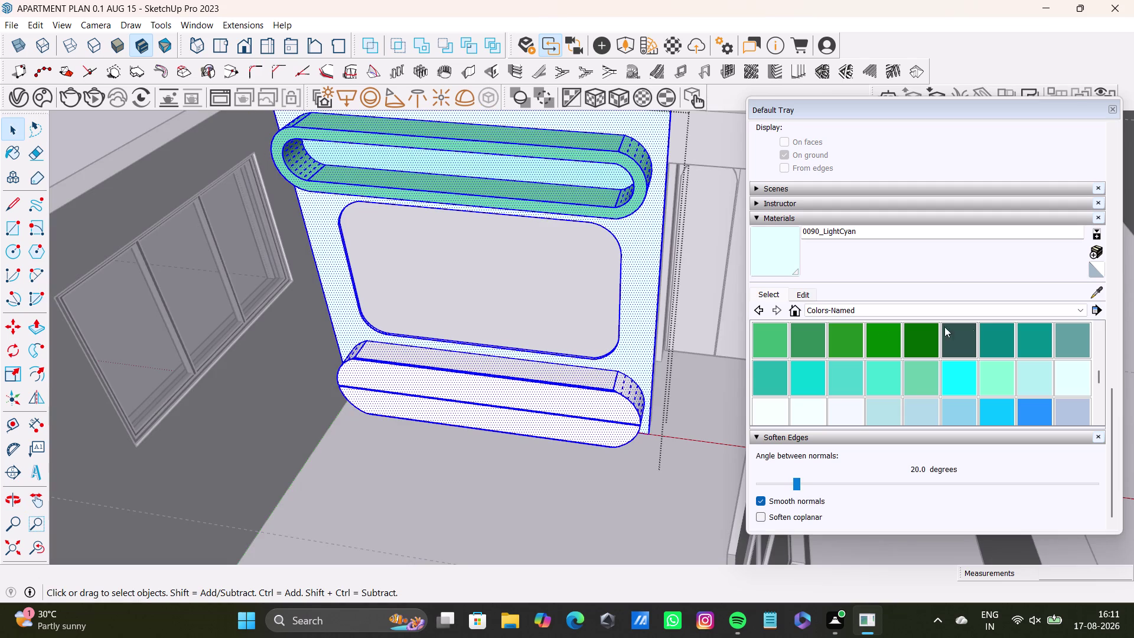
Try medium aquamarine on the selected headboard, then undo it.
click(1097, 294)
click(623, 143)
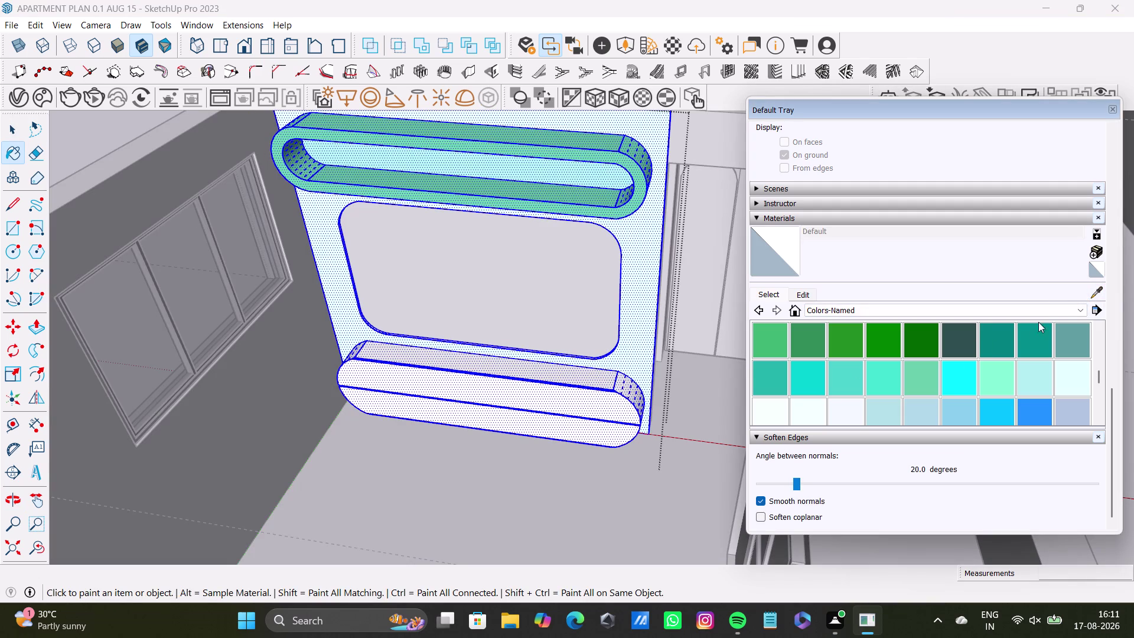
click(1090, 290)
click(578, 151)
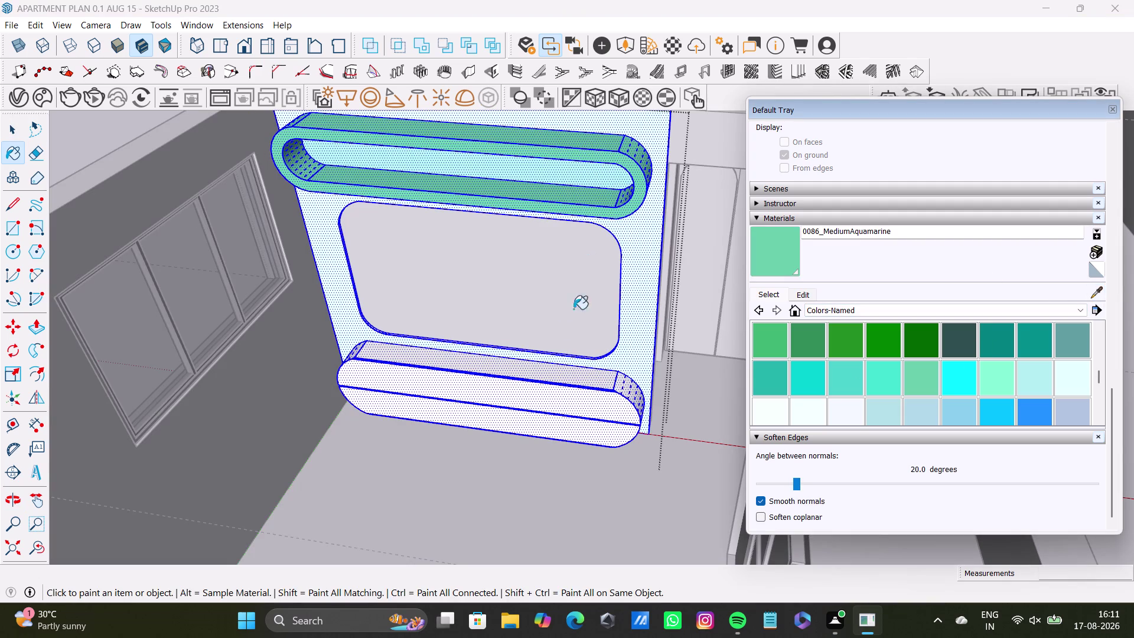
click(557, 384)
key(ctrl+z)
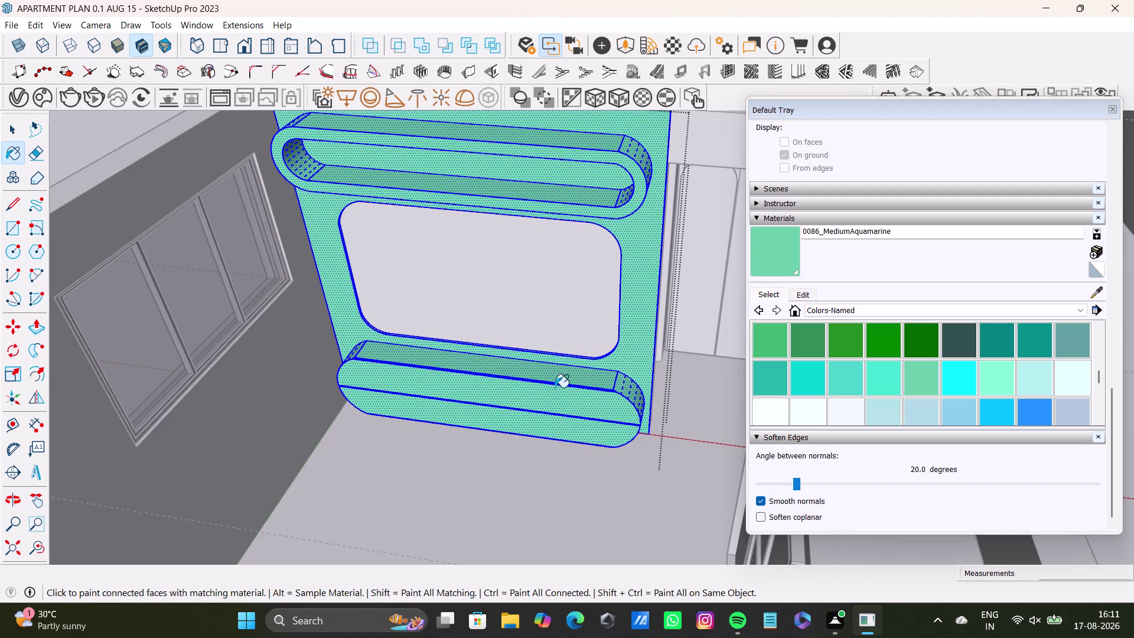
key(space)
Select the top edges and top face of the lower bench.
click(552, 404)
click(555, 381)
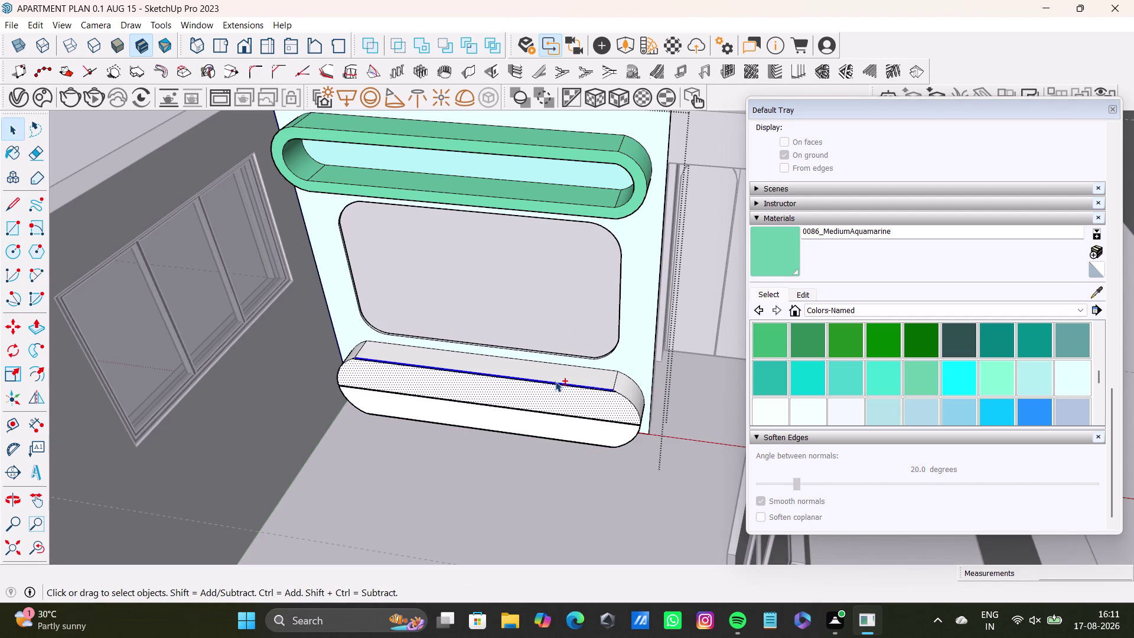
click(589, 374)
click(624, 386)
click(597, 428)
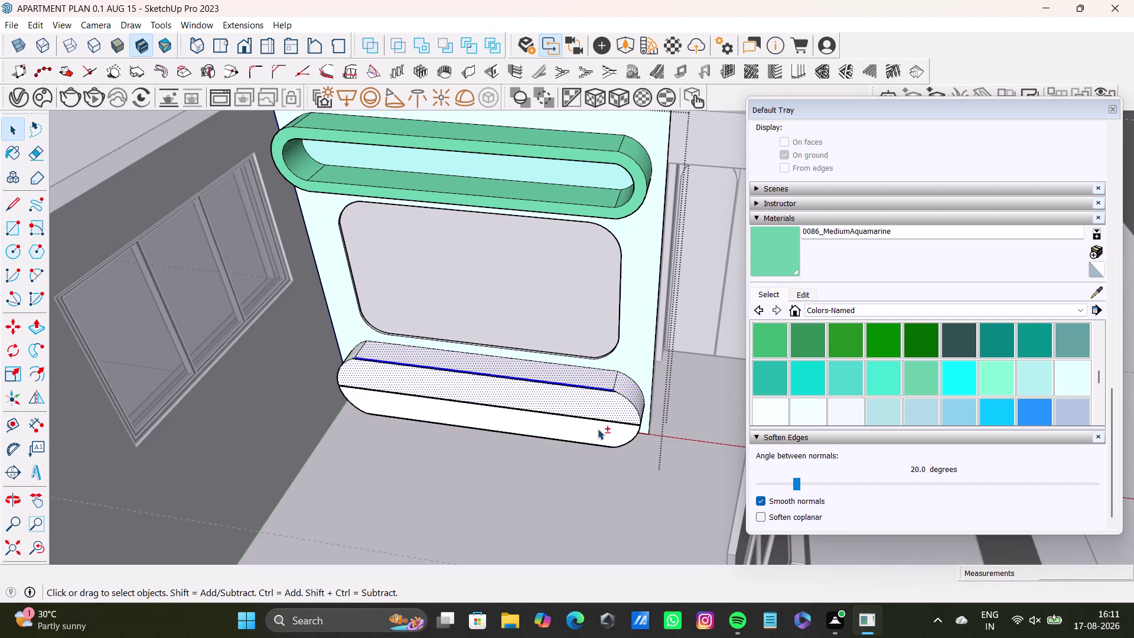
scroll(up, 3)
drag(369, 350, 377, 353)
click(379, 358)
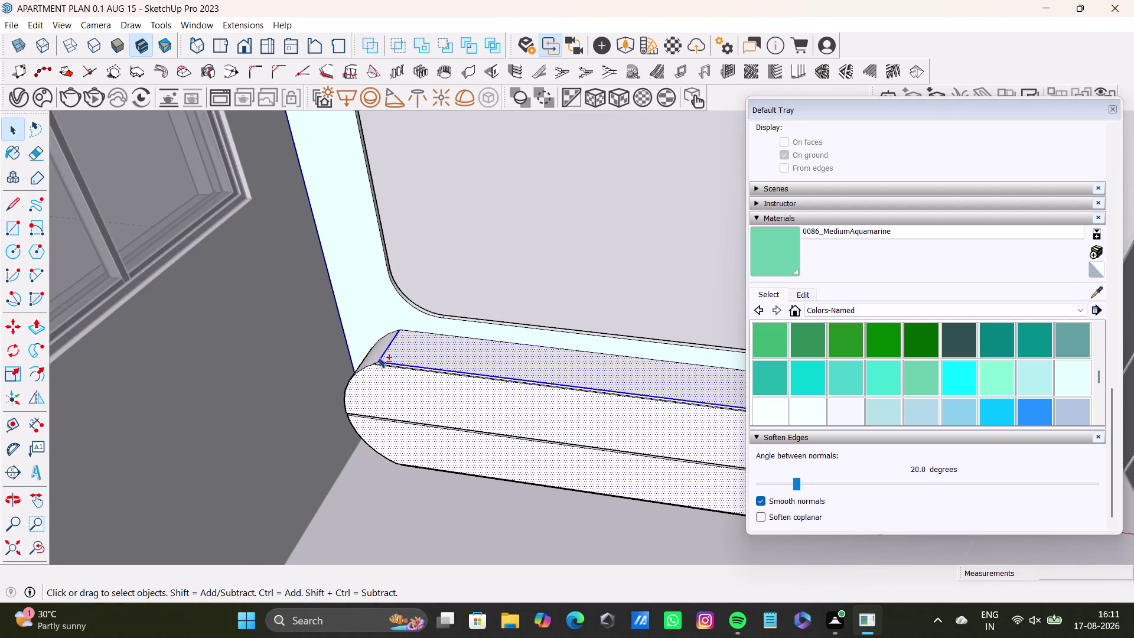
click(376, 351)
scroll(down, 3)
middle_drag(539, 411, 441, 399)
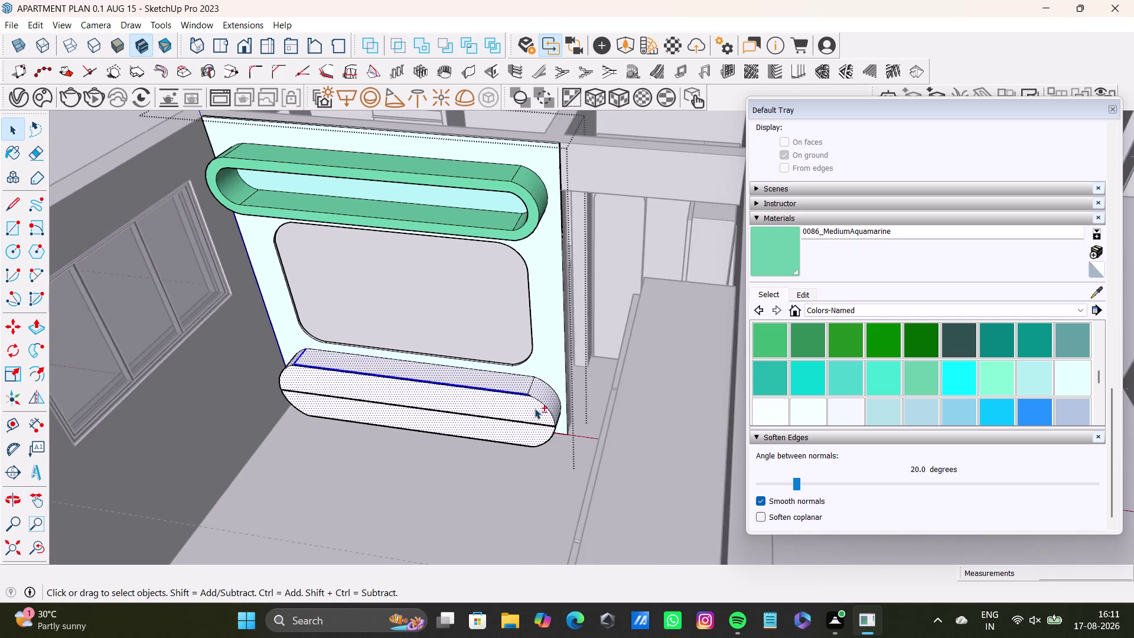
scroll(up, 3)
middle_drag(517, 372, 527, 351)
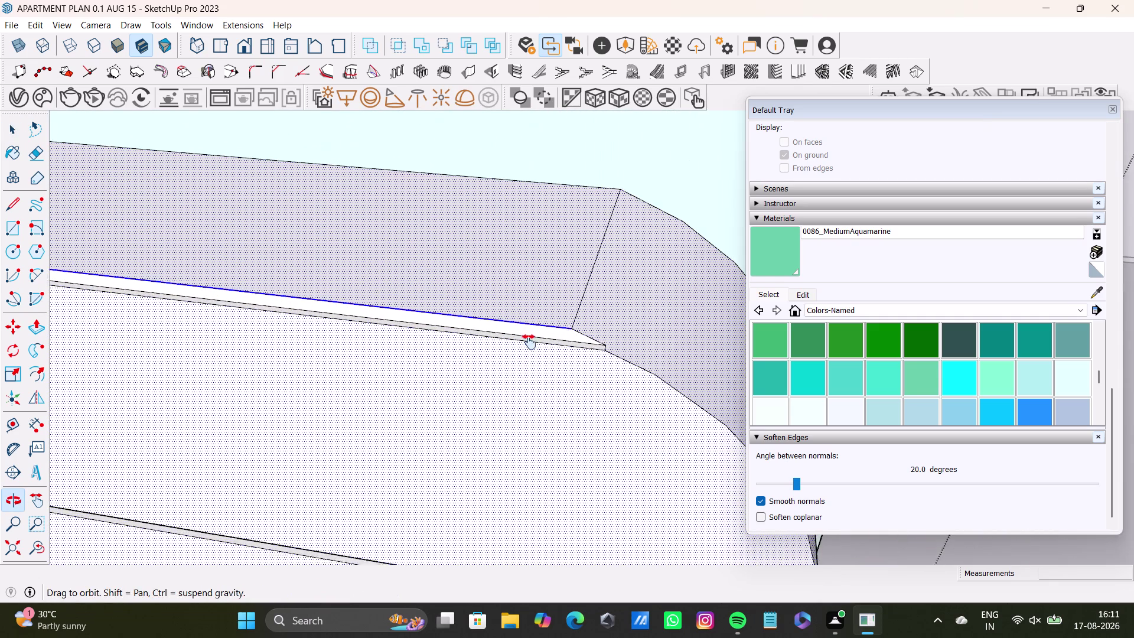
middle_drag(527, 351, 541, 302)
click(554, 284)
click(558, 280)
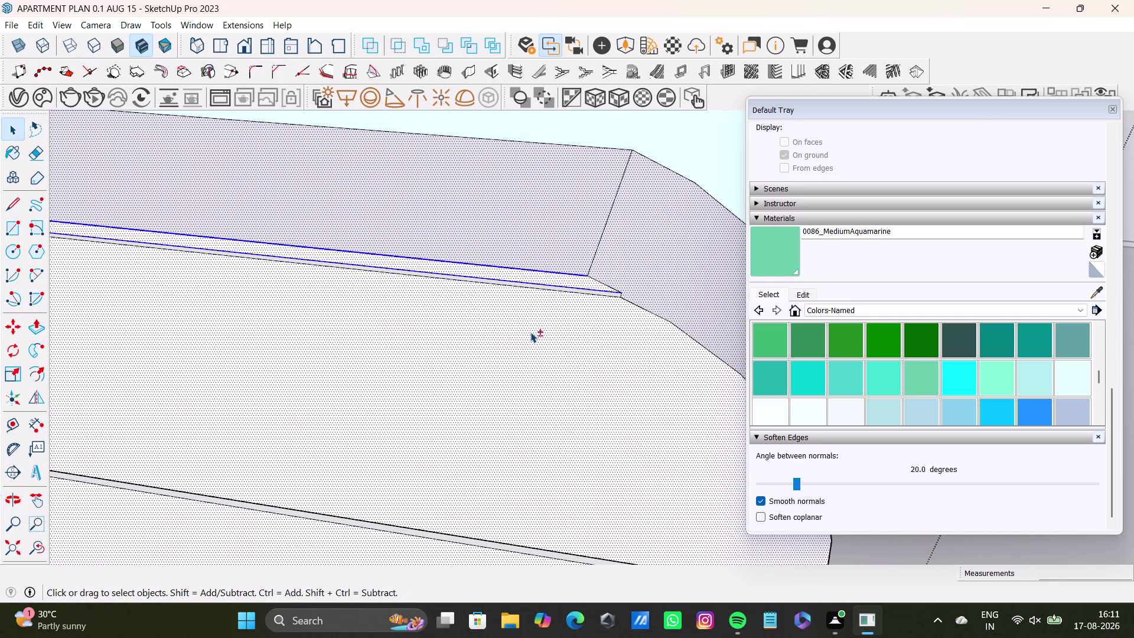
middle_drag(526, 349, 527, 232)
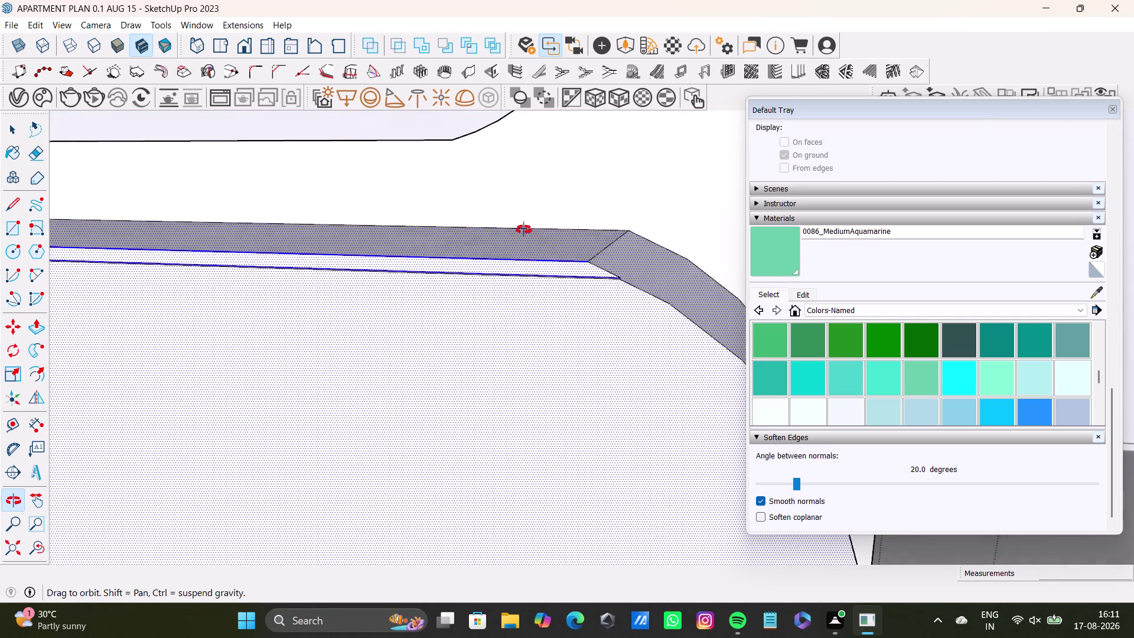
middle_drag(528, 232, 247, 277)
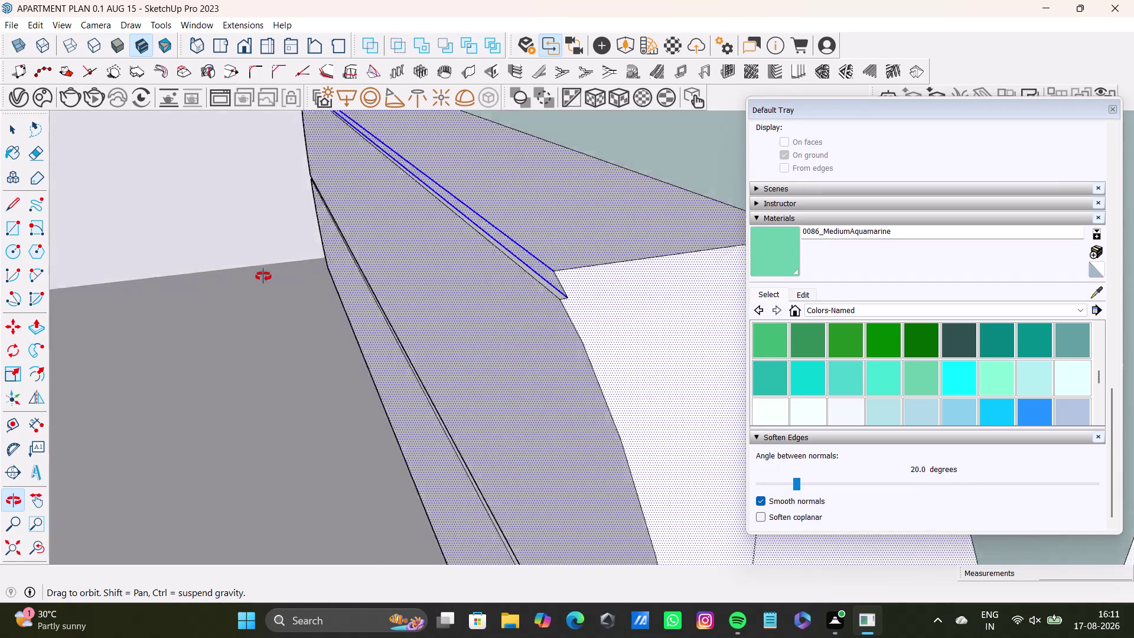
middle_drag(247, 276, 361, 292)
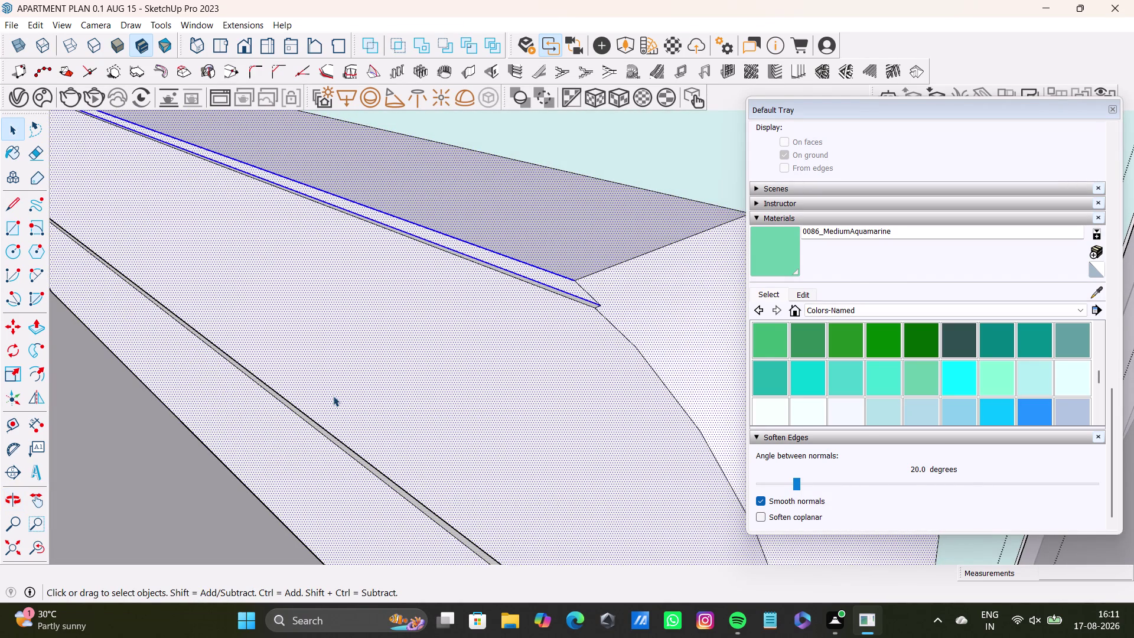
scroll(down, 3)
middle_drag(333, 396, 406, 344)
middle_drag(284, 386, 394, 363)
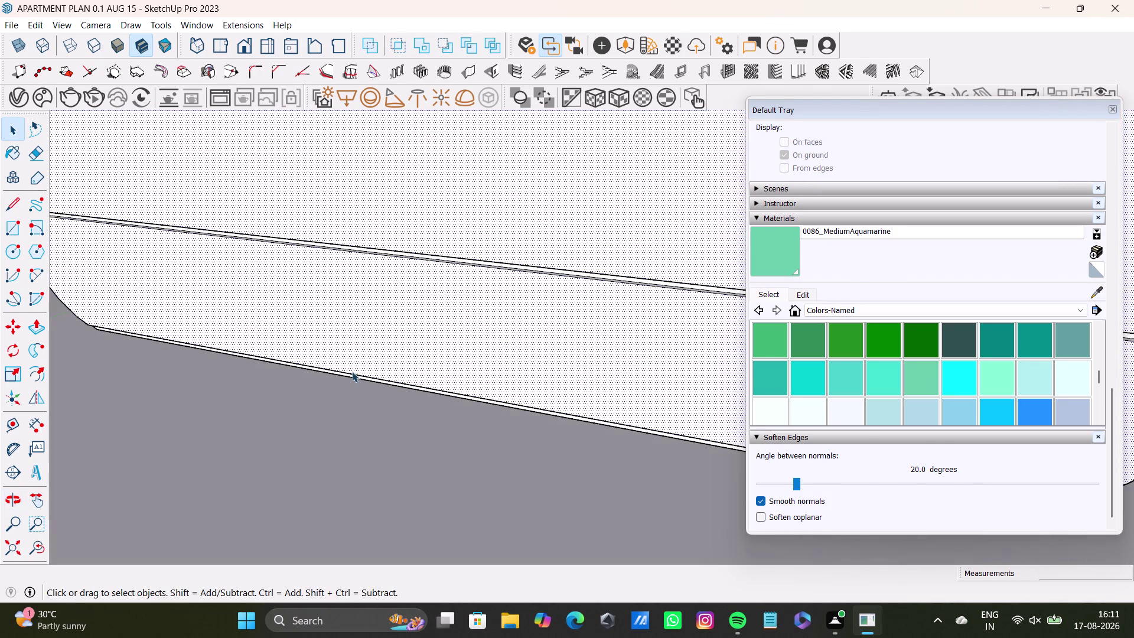
middle_drag(364, 365, 364, 411)
middle_drag(360, 415, 378, 437)
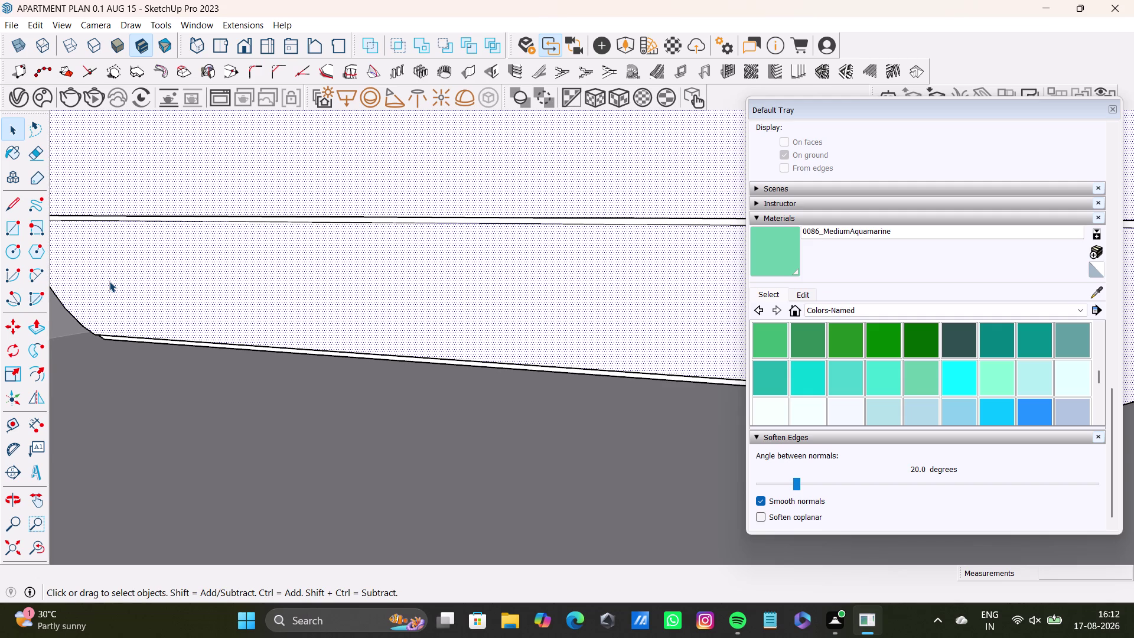
scroll(up, 3)
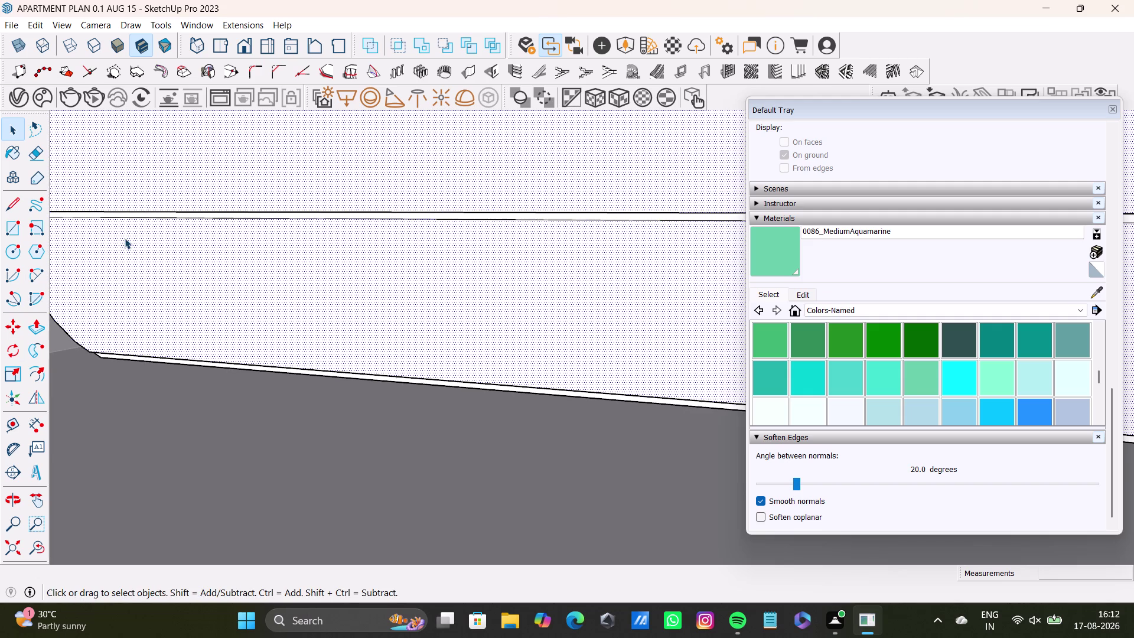
scroll(up, 3)
middle_drag(154, 373, 157, 339)
scroll(up, 3)
middle_drag(167, 324, 189, 336)
click(163, 344)
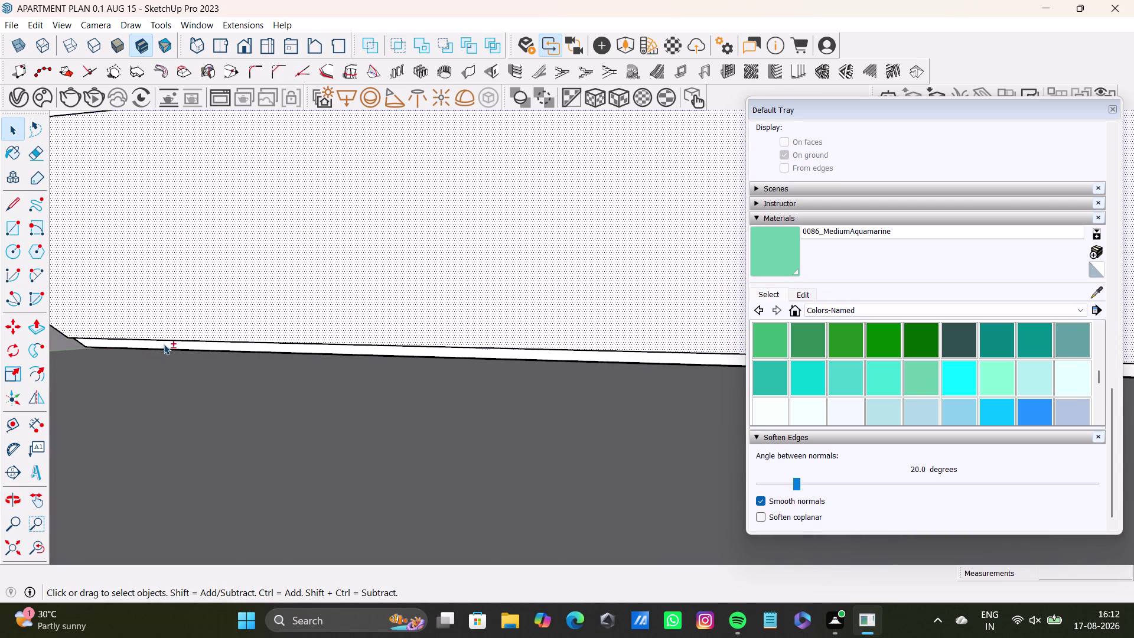
scroll(down, 3)
middle_drag(210, 266, 179, 442)
scroll(up, 3)
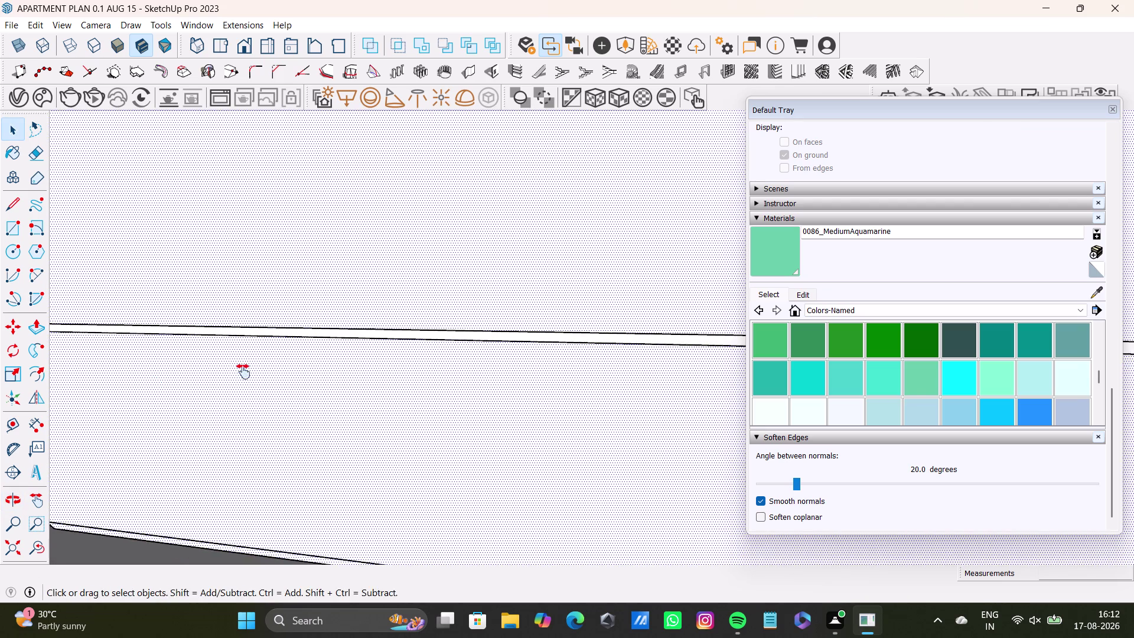
middle_drag(243, 372, 230, 425)
click(267, 389)
click(273, 387)
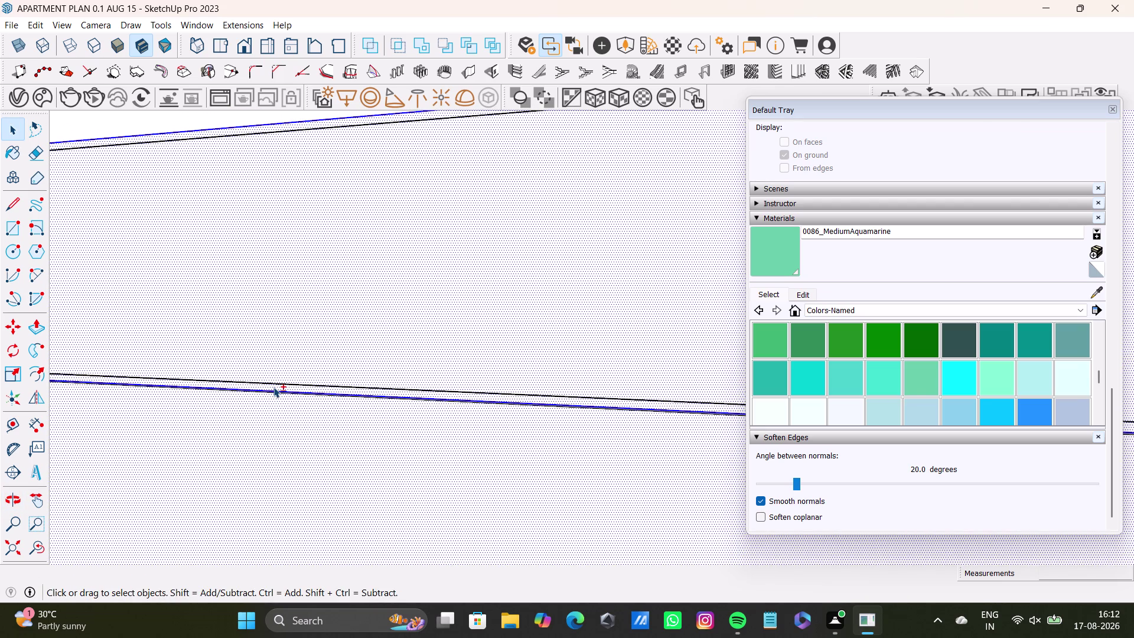
scroll(down, 3)
middle_drag(327, 318, 288, 421)
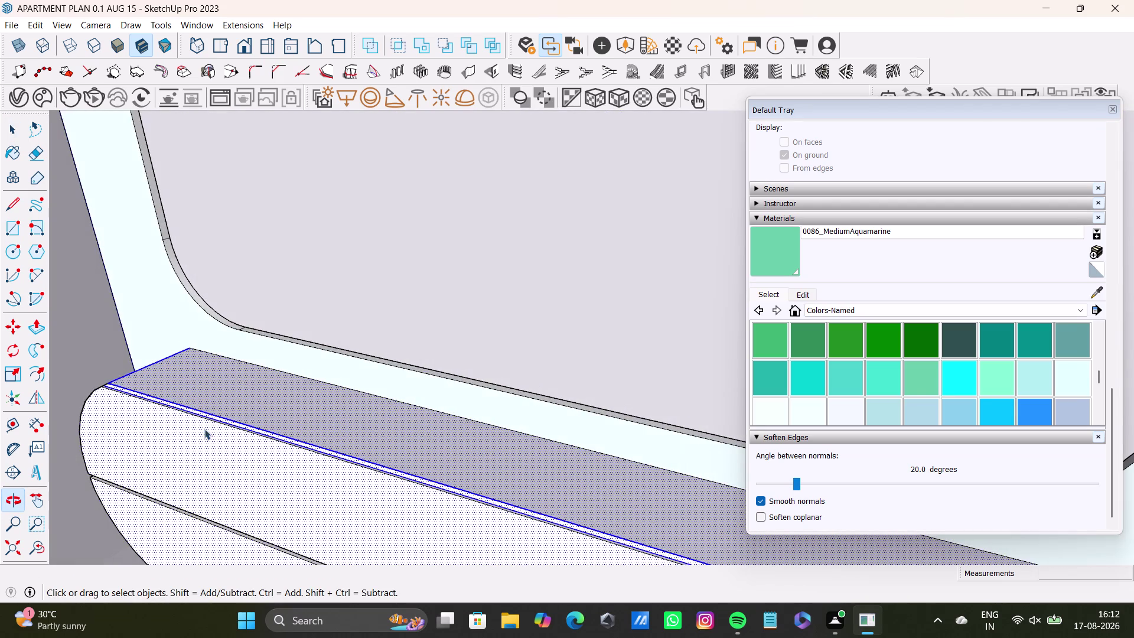
scroll(up, 3)
click(140, 409)
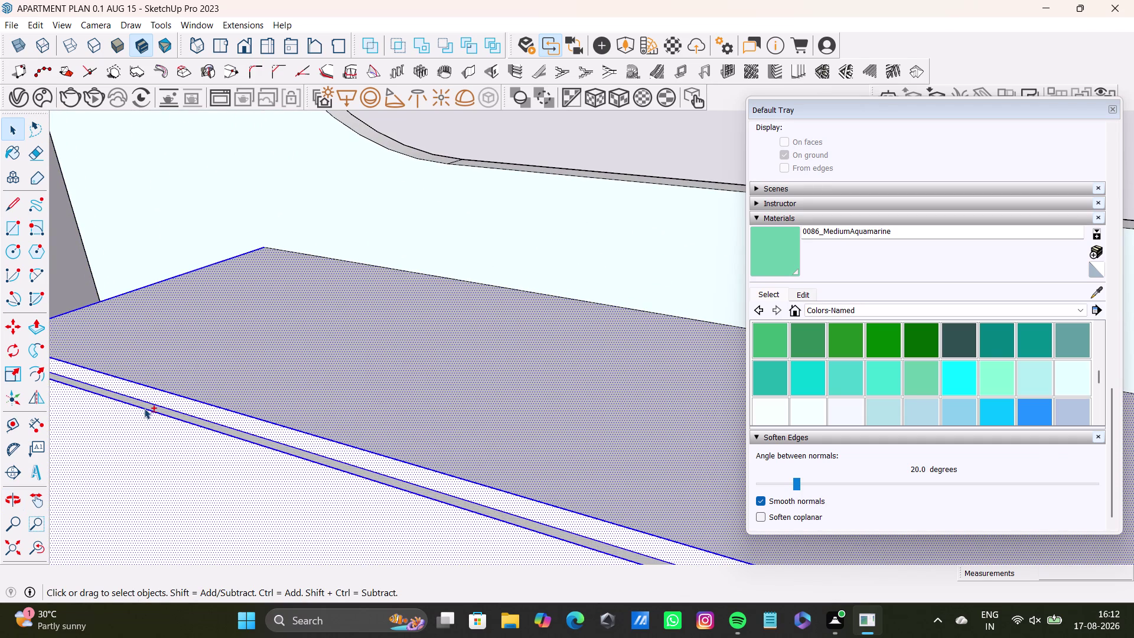
click(147, 407)
scroll(down, 3)
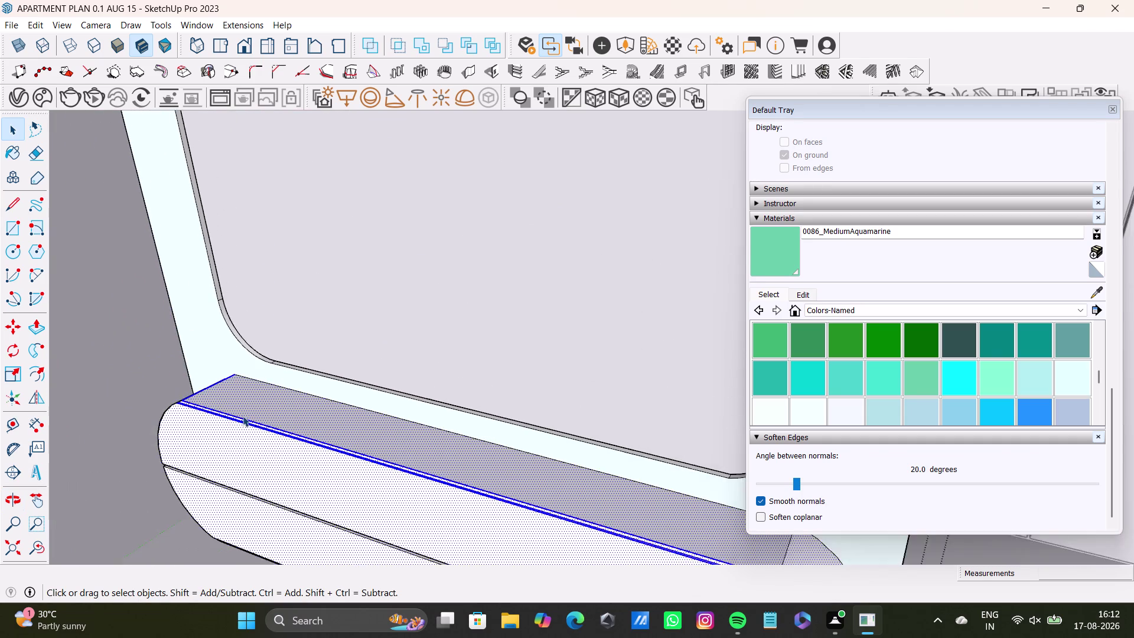
scroll(down, 3)
middle_drag(309, 452, 345, 402)
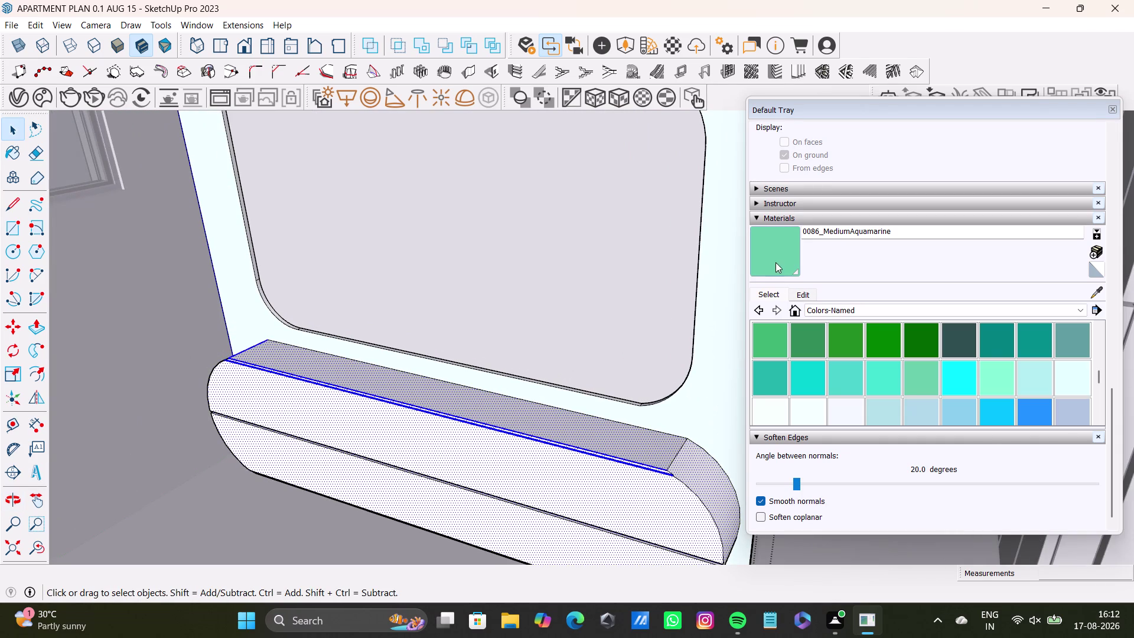
Paint the lower rounded bench's faces medium aquamarine.
click(776, 262)
click(613, 437)
scroll(up, 3)
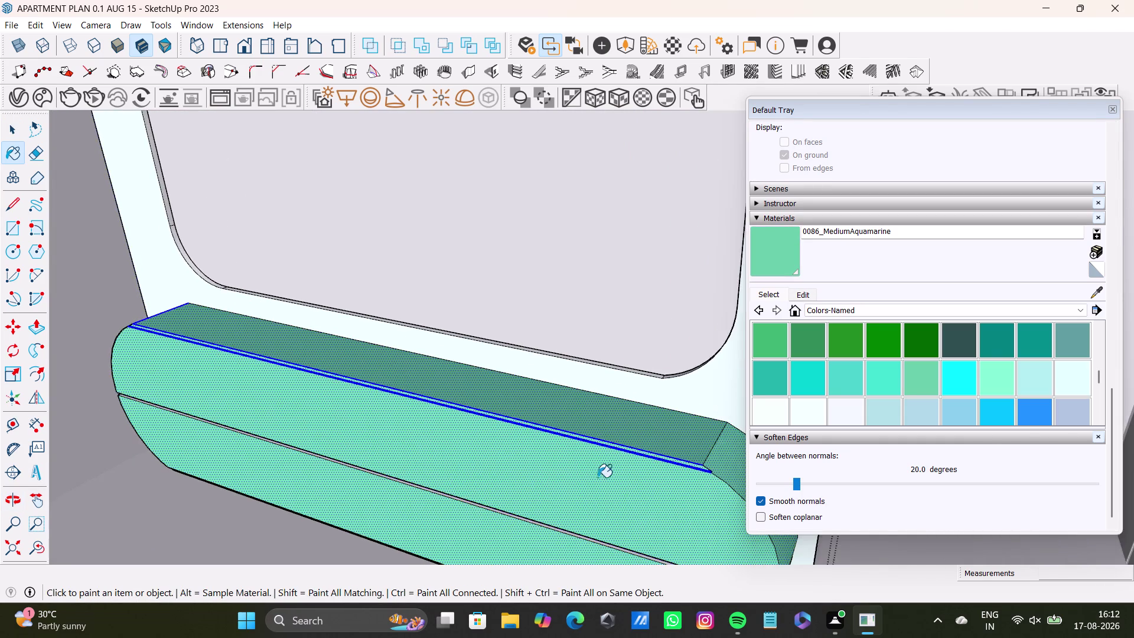
scroll(up, 3)
middle_drag(531, 506, 566, 441)
scroll(up, 3)
middle_drag(552, 441, 550, 497)
scroll(up, 3)
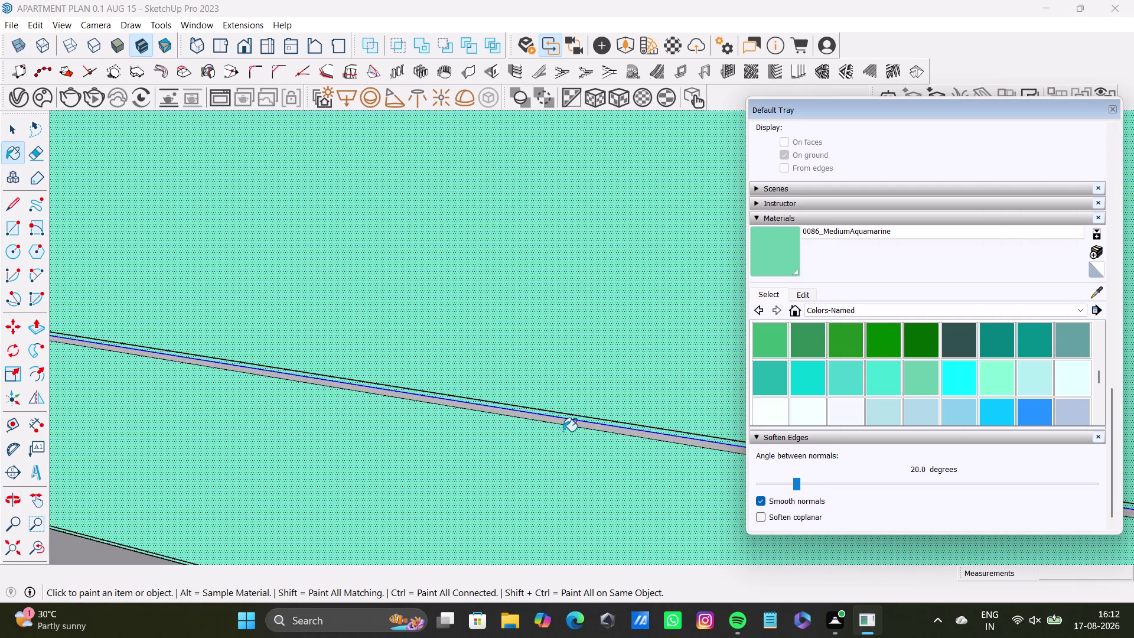
scroll(up, 3)
click(568, 423)
scroll(down, 3)
middle_drag(495, 437, 537, 354)
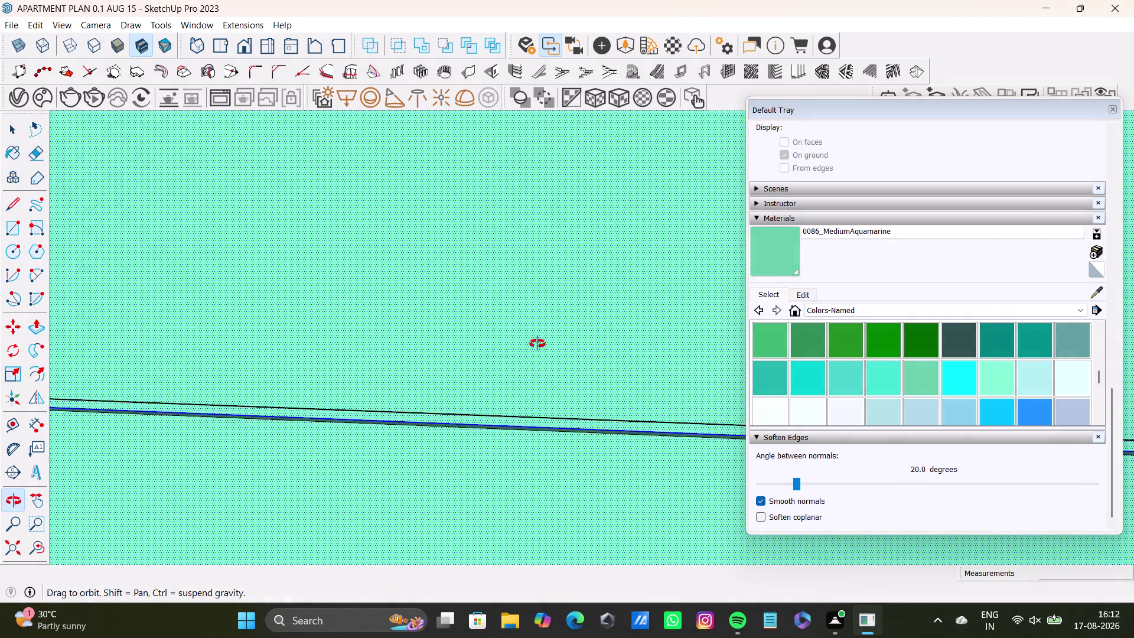
middle_drag(537, 354, 530, 285)
middle_drag(518, 380, 554, 298)
scroll(up, 3)
middle_drag(530, 486, 531, 420)
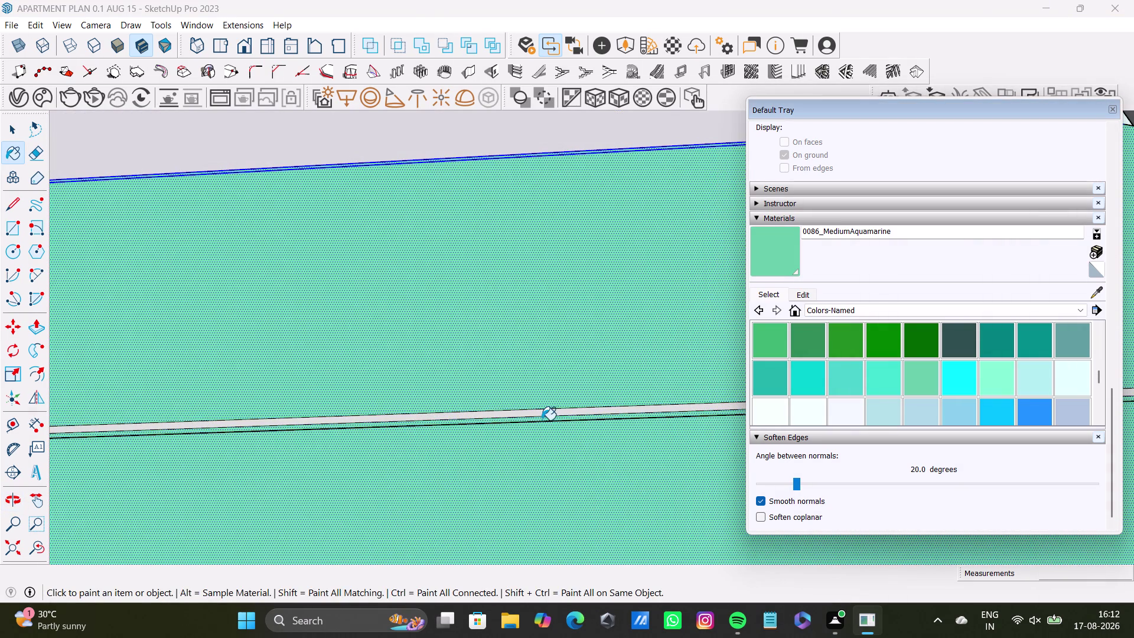
Zoom Extents to fit the apartment, then orbit down toward the headboard wall.
click(548, 413)
scroll(down, 3)
click(15, 555)
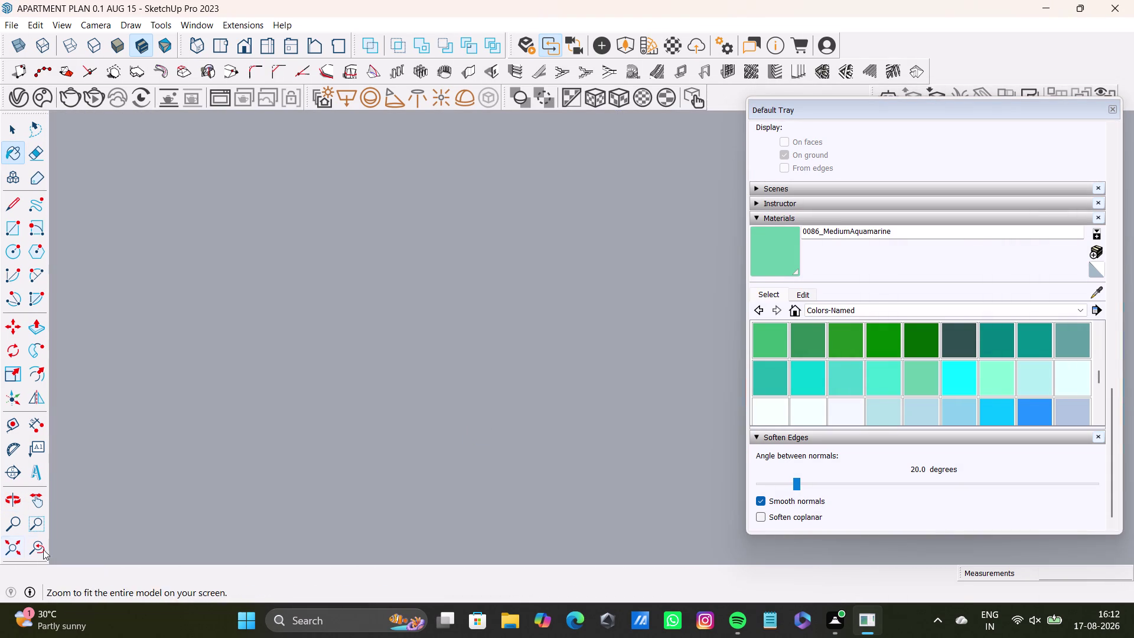
middle_drag(408, 406, 393, 637)
scroll(up, 3)
middle_drag(608, 389, 313, 385)
scroll(up, 3)
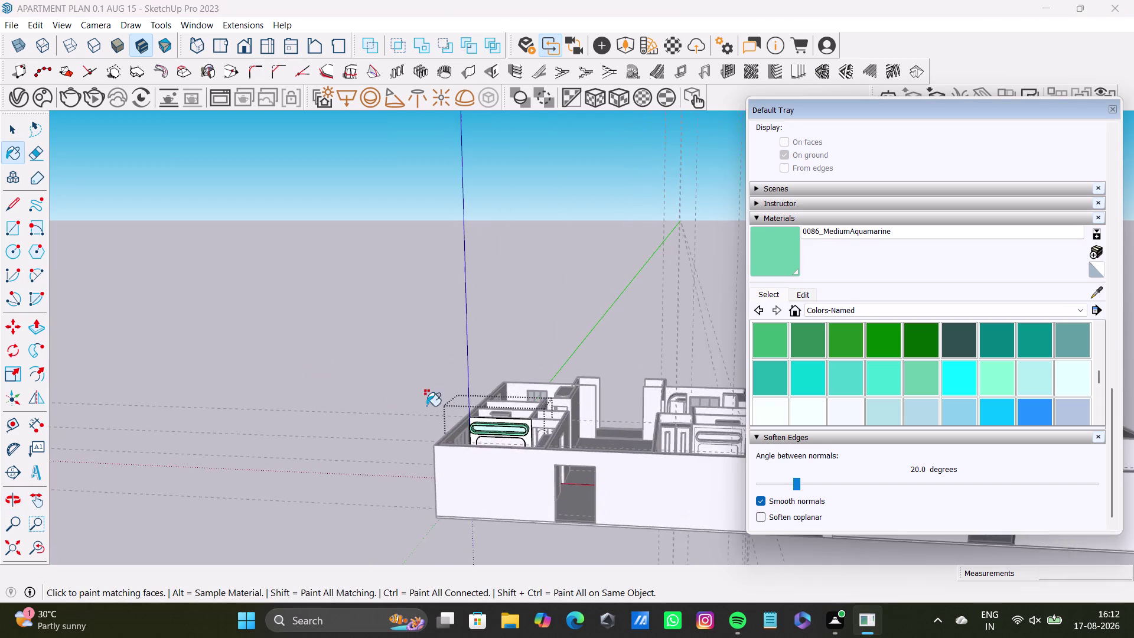
scroll(up, 3)
middle_drag(470, 431, 461, 561)
scroll(down, 3)
middle_drag(494, 535, 410, 490)
scroll(up, 3)
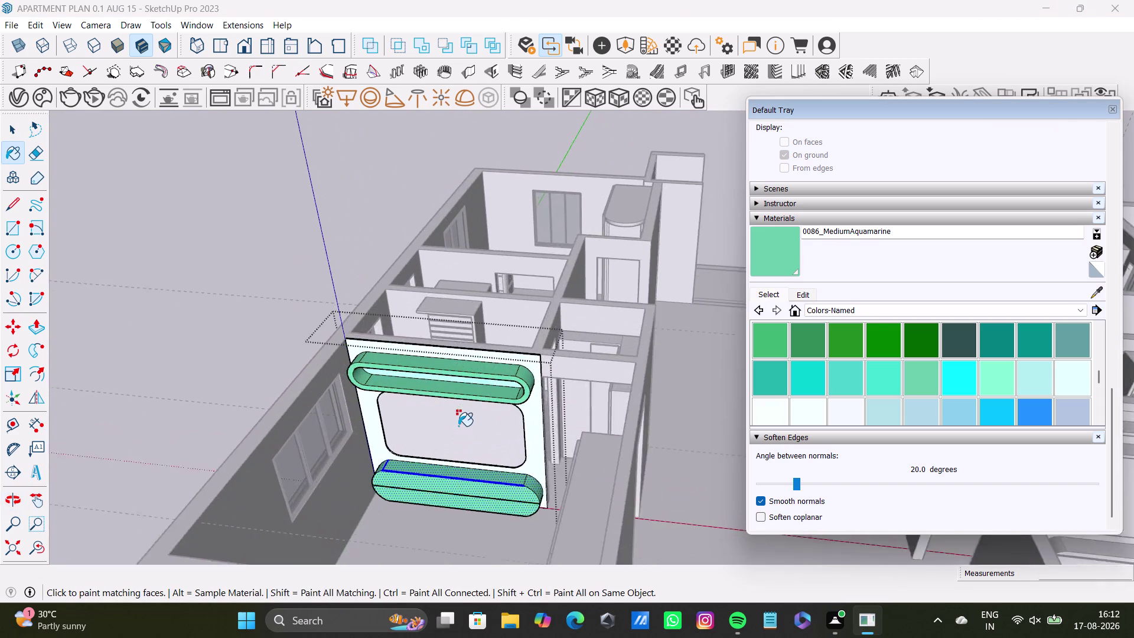
scroll(up, 3)
Orbit around the headboard wall and back out to see the bedroom layout.
key(space)
click(223, 288)
middle_drag(475, 410, 473, 376)
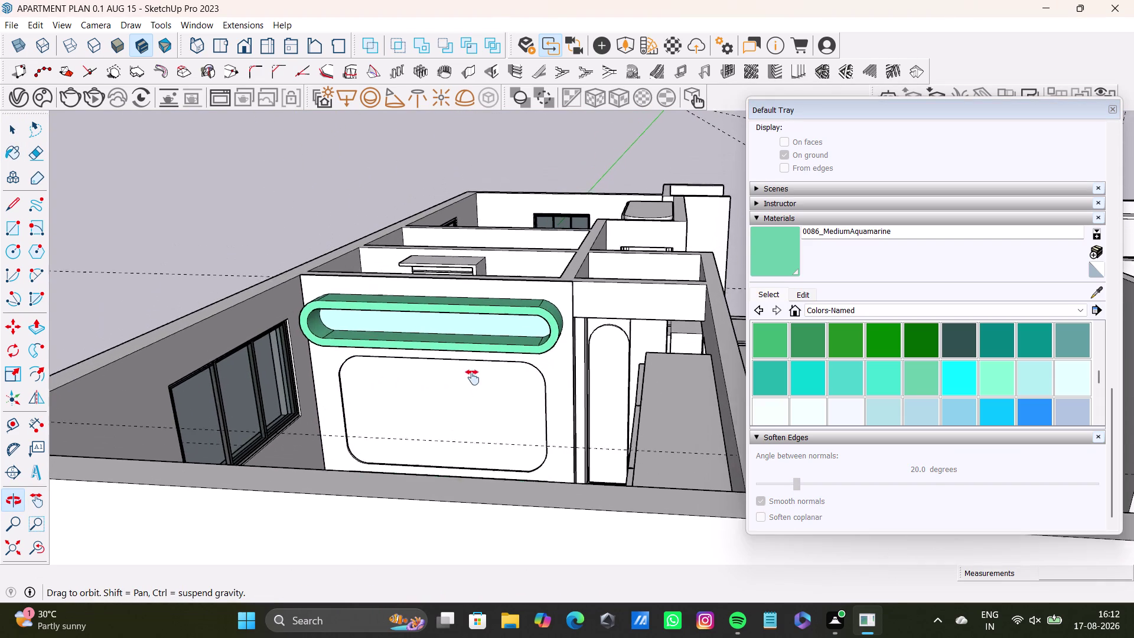
middle_drag(473, 376, 472, 380)
scroll(up, 3)
middle_drag(530, 379, 540, 340)
middle_drag(536, 347, 478, 413)
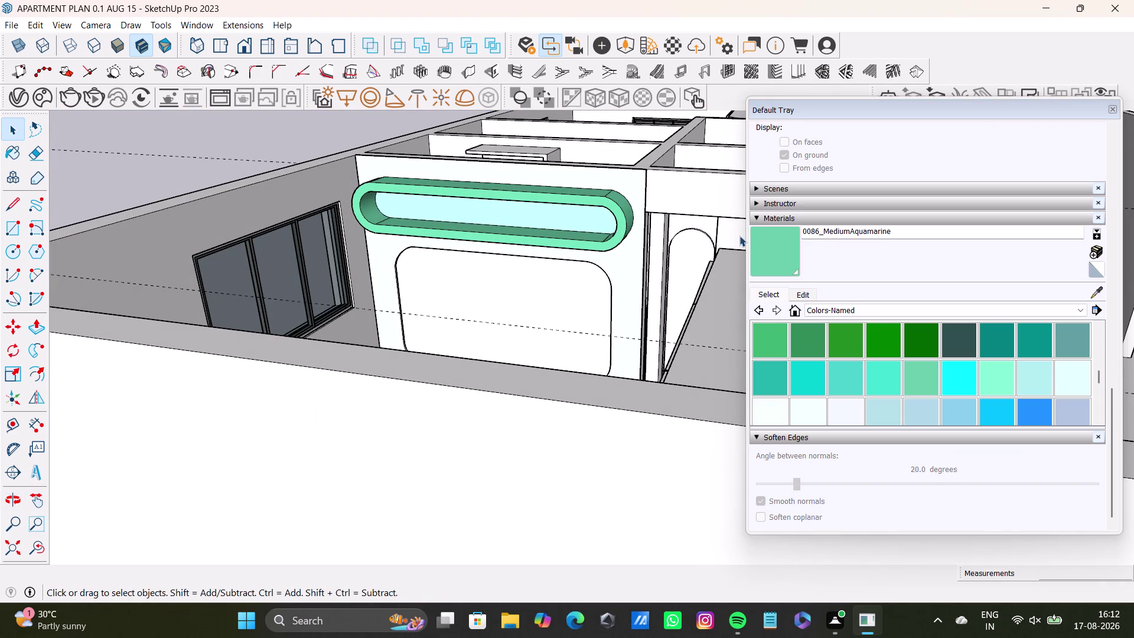
scroll(down, 3)
middle_drag(540, 308, 444, 475)
middle_drag(445, 470, 444, 493)
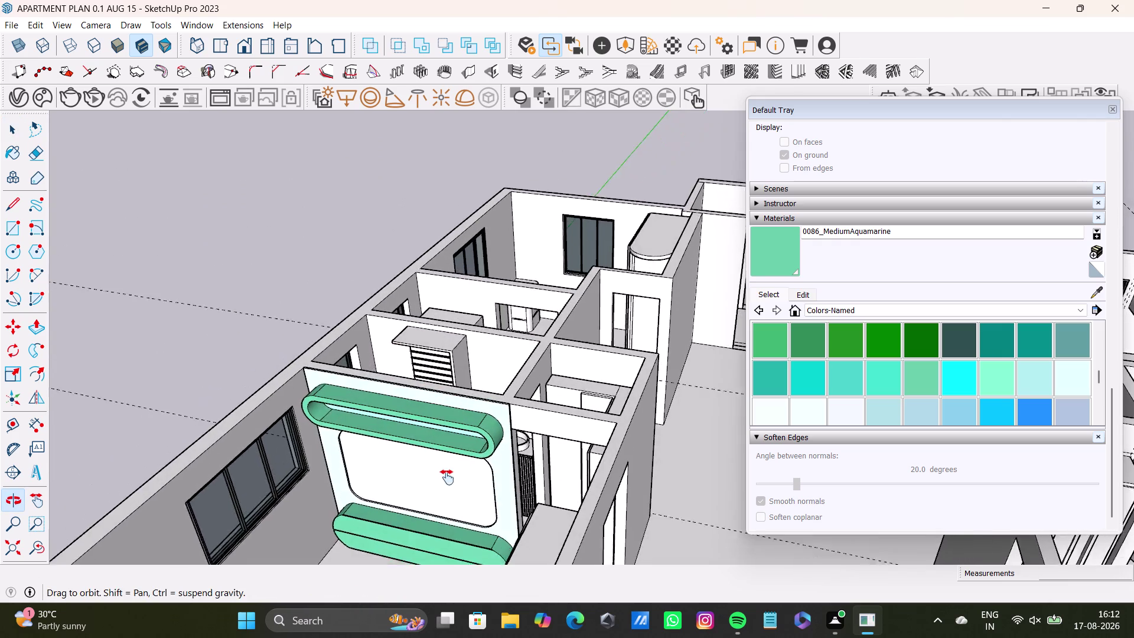
middle_drag(444, 493, 460, 385)
Choose the 0090_LightCyan material in the Materials tray.
click(1070, 374)
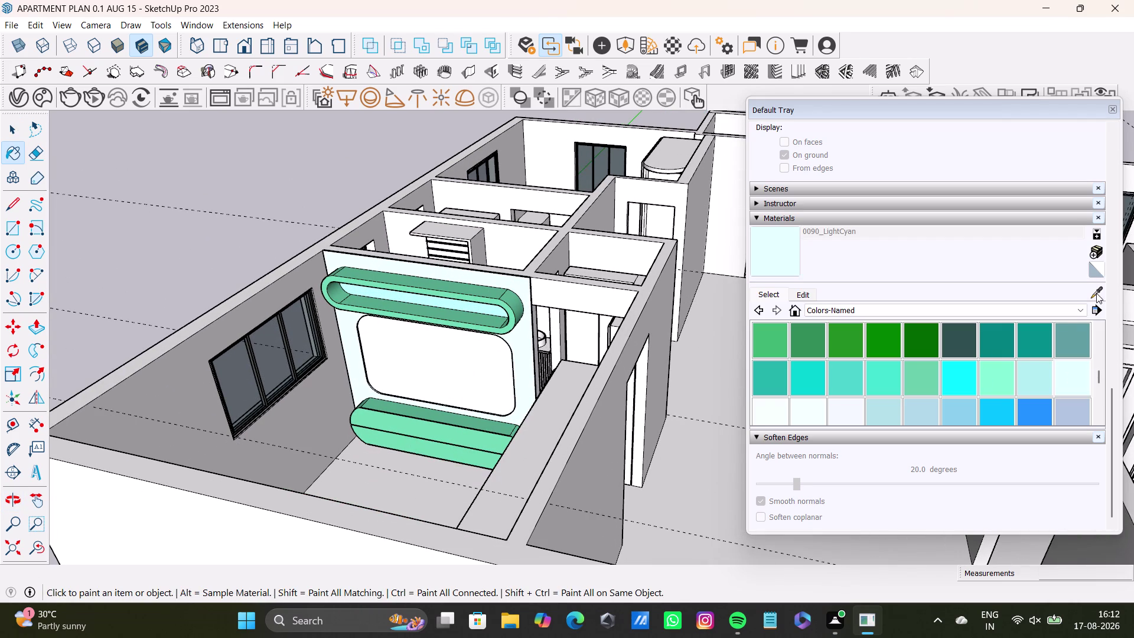
click(1095, 293)
click(525, 283)
click(1075, 379)
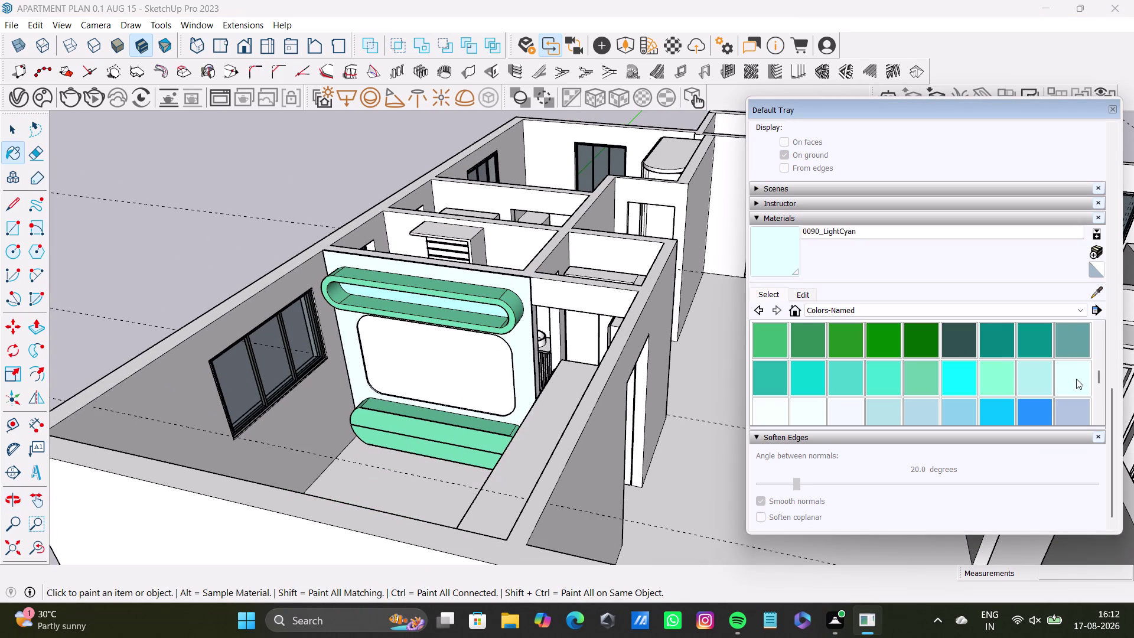
Select the bedroom's headboard wall and side wall.
middle_drag(519, 359, 550, 405)
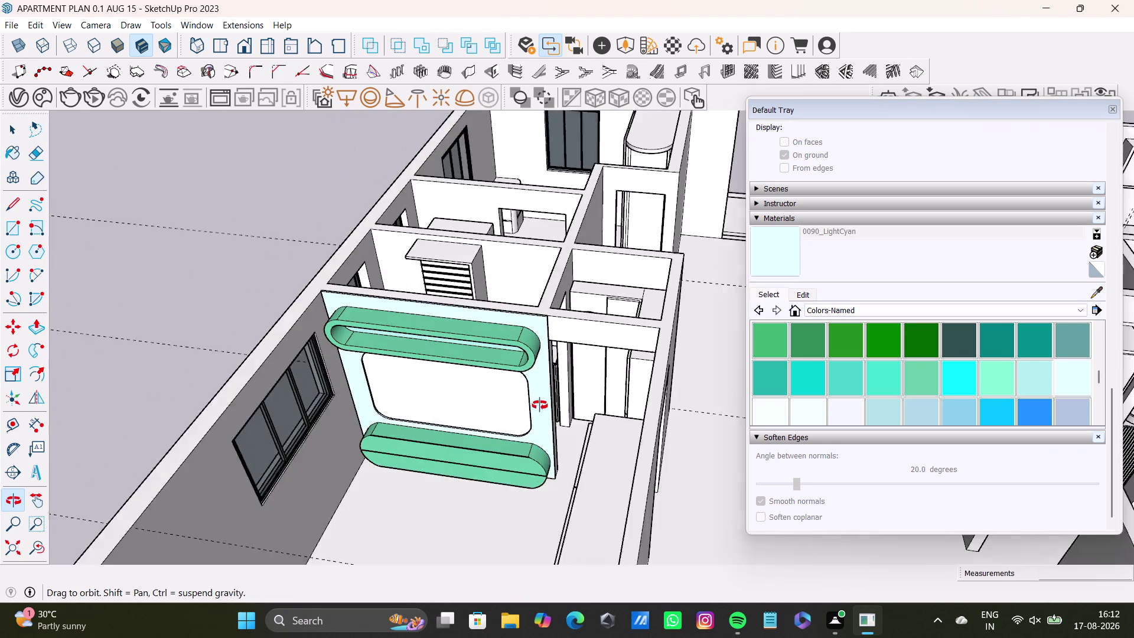
middle_drag(549, 406, 522, 404)
key(space)
click(586, 334)
double_click(585, 331)
click(585, 331)
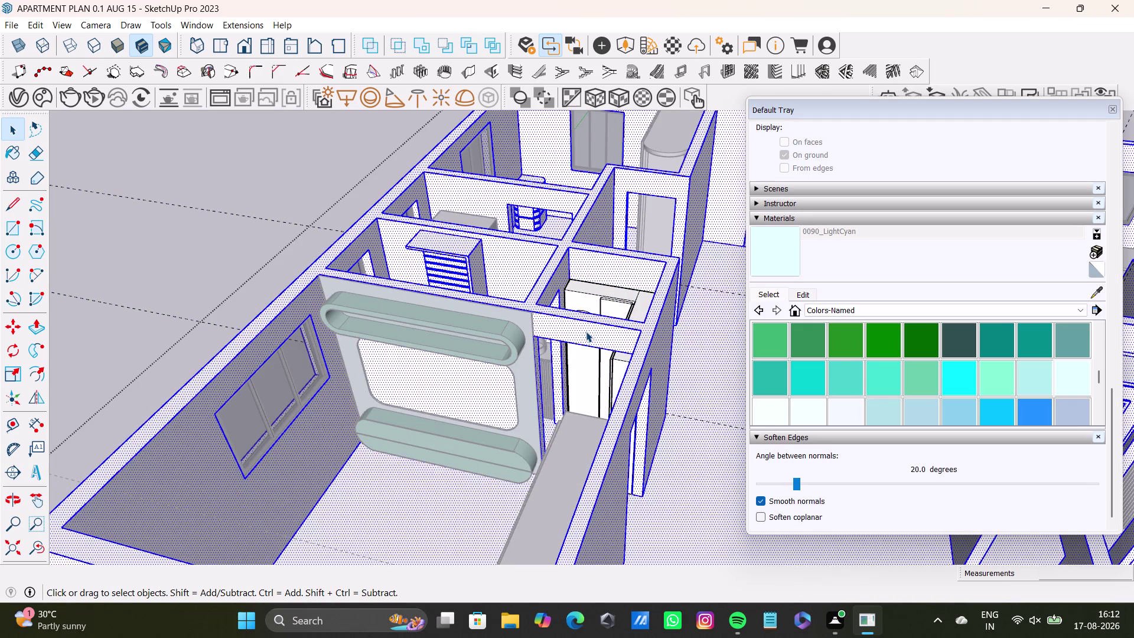
click(584, 334)
middle_drag(552, 368, 512, 346)
middle_drag(515, 346, 545, 340)
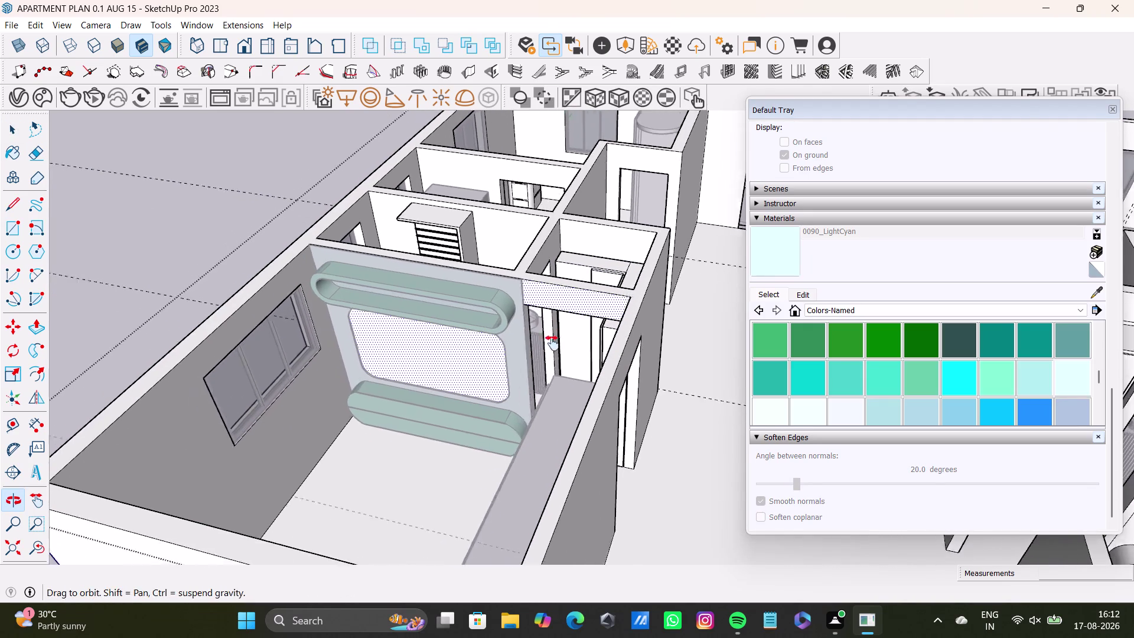
middle_drag(545, 341, 562, 383)
middle_drag(544, 415, 579, 324)
click(340, 370)
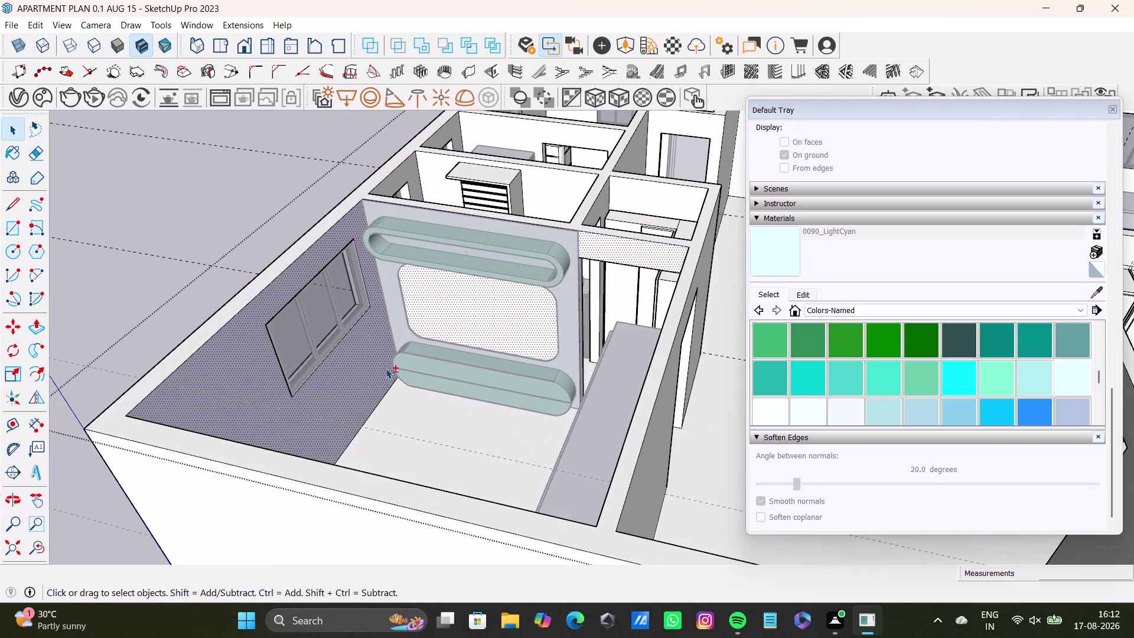
Add the bedroom window wall and far wall to the selection.
middle_drag(431, 392, 439, 322)
middle_drag(593, 411, 206, 417)
middle_drag(490, 309, 410, 433)
middle_drag(565, 429, 424, 464)
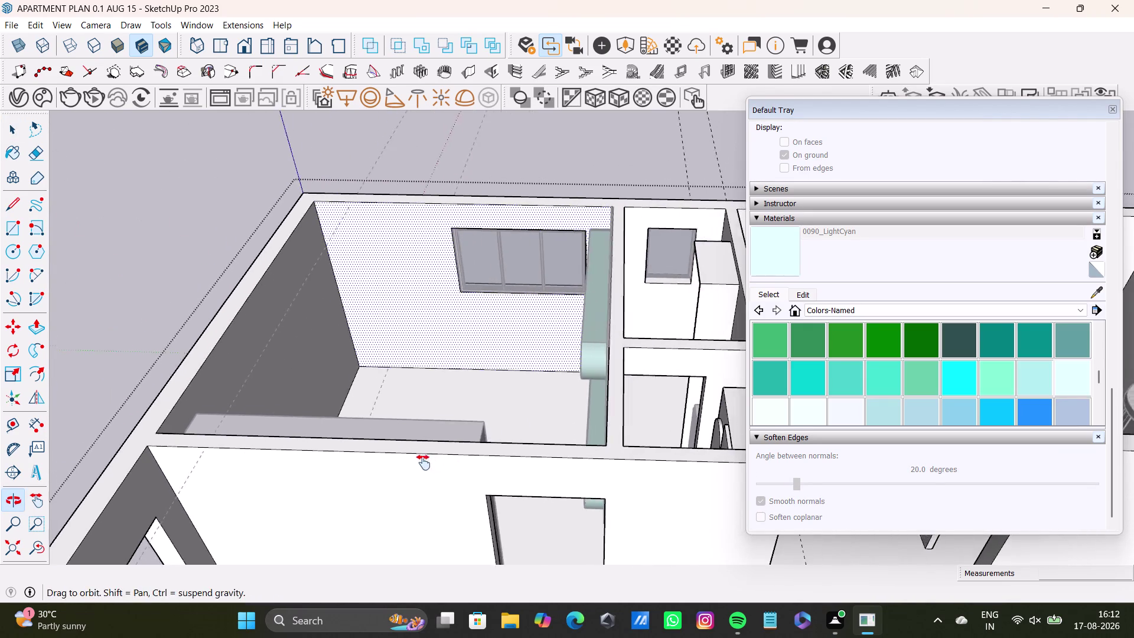
middle_drag(424, 463, 435, 452)
middle_drag(543, 439, 266, 402)
middle_drag(419, 310, 410, 394)
click(438, 331)
middle_drag(499, 363, 447, 359)
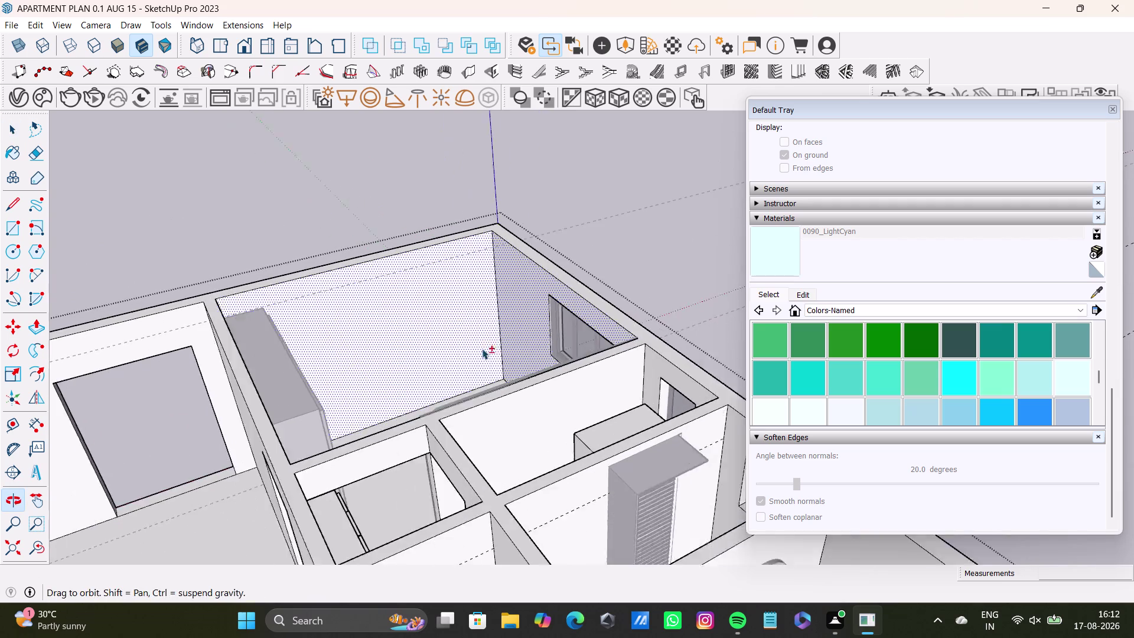
middle_drag(447, 359, 474, 351)
middle_drag(487, 384, 281, 415)
middle_drag(438, 327, 477, 341)
click(385, 333)
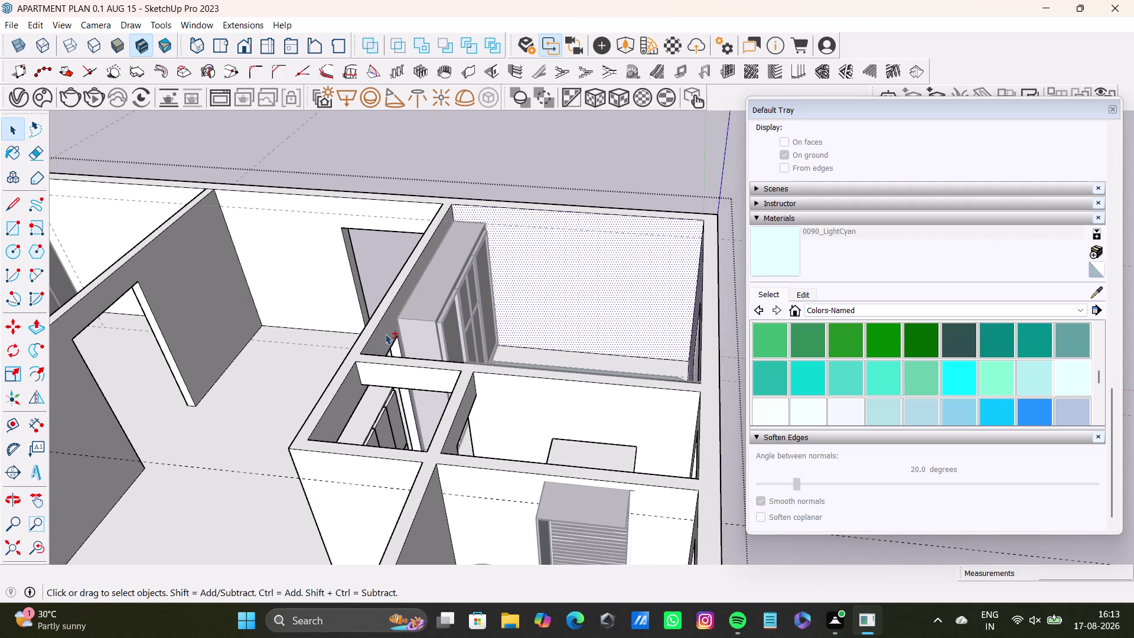
Paint the selected bedroom walls light cyan with the Paint Bucket.
middle_drag(459, 398, 368, 463)
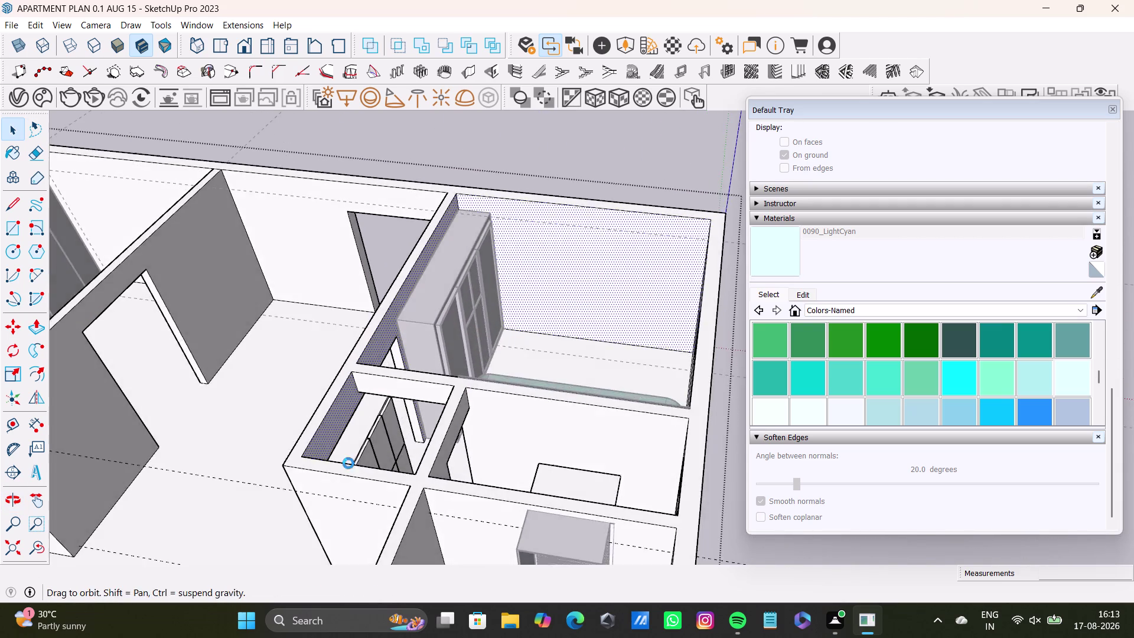
middle_drag(369, 463, 255, 470)
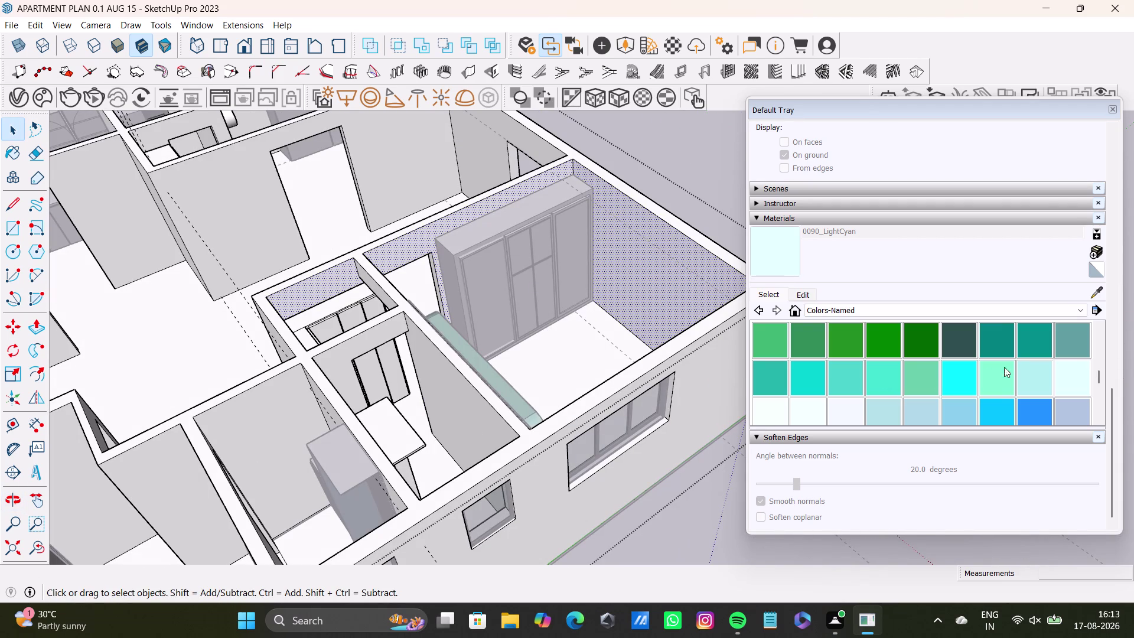
click(1068, 370)
click(461, 212)
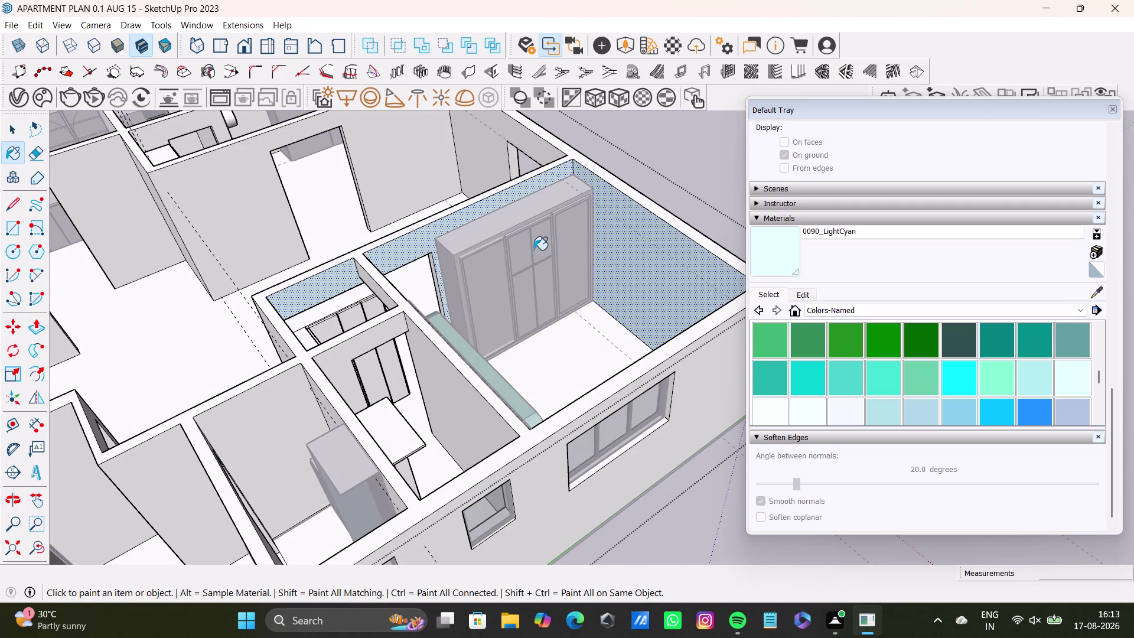
key(space)
click(648, 140)
scroll(up, 3)
middle_drag(607, 262, 665, 247)
middle_drag(670, 266, 388, 288)
click(872, 307)
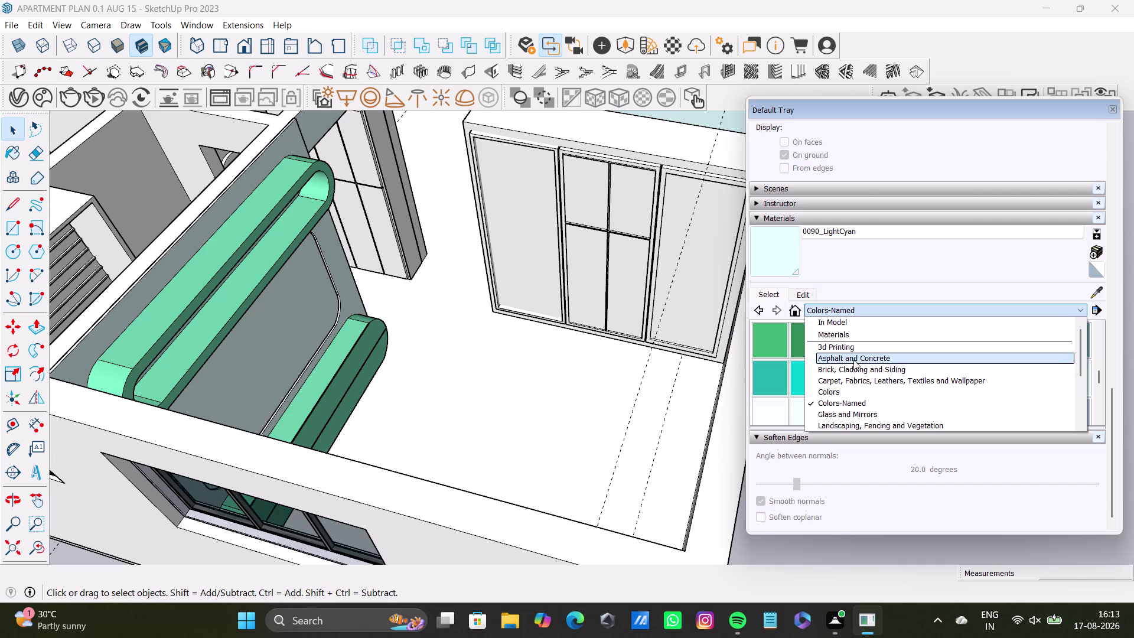
Apply Siding Rusty Metal from Brick, Cladding and Siding to a wardrobe door, then undo it.
click(844, 369)
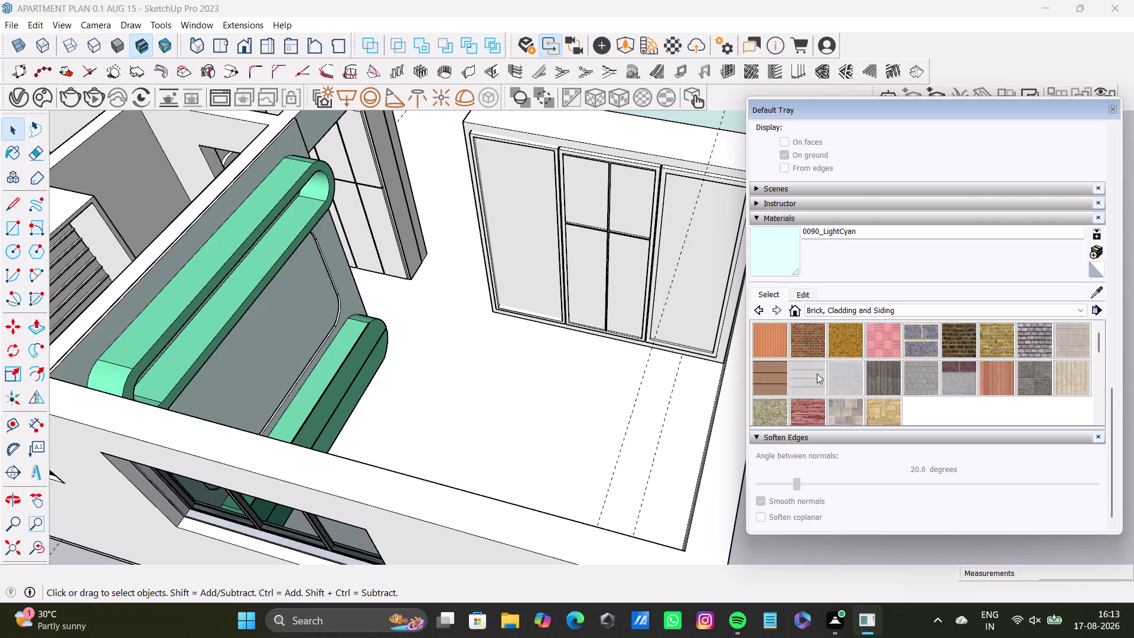
click(1069, 377)
click(693, 241)
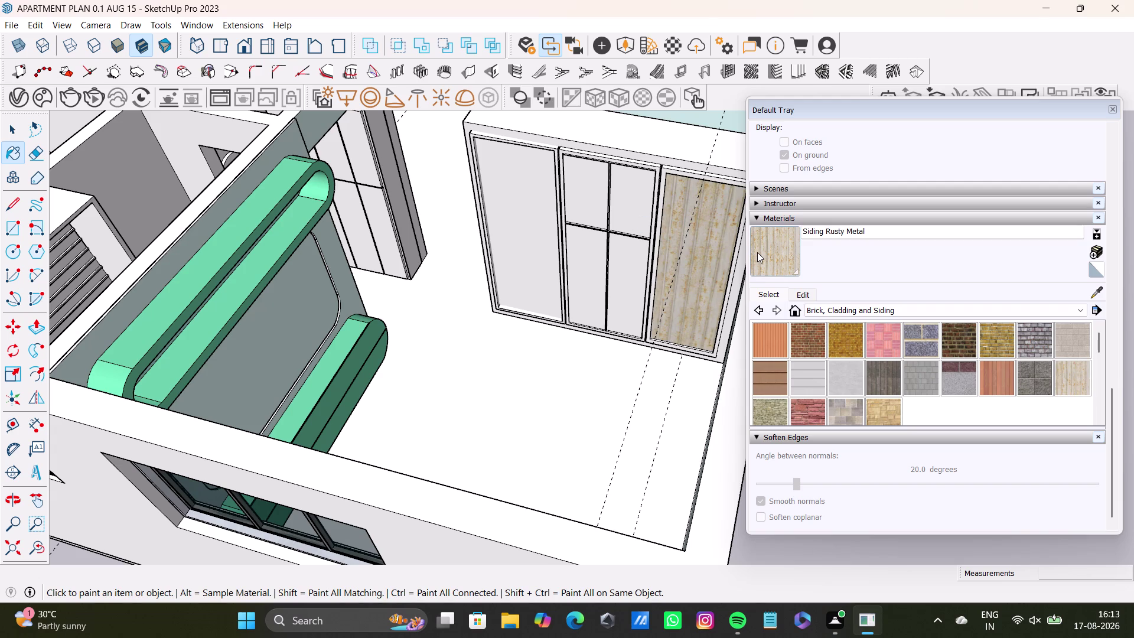
key(ctrl+z)
Browse the material collection list and open Carpet and Fabrics.
click(850, 309)
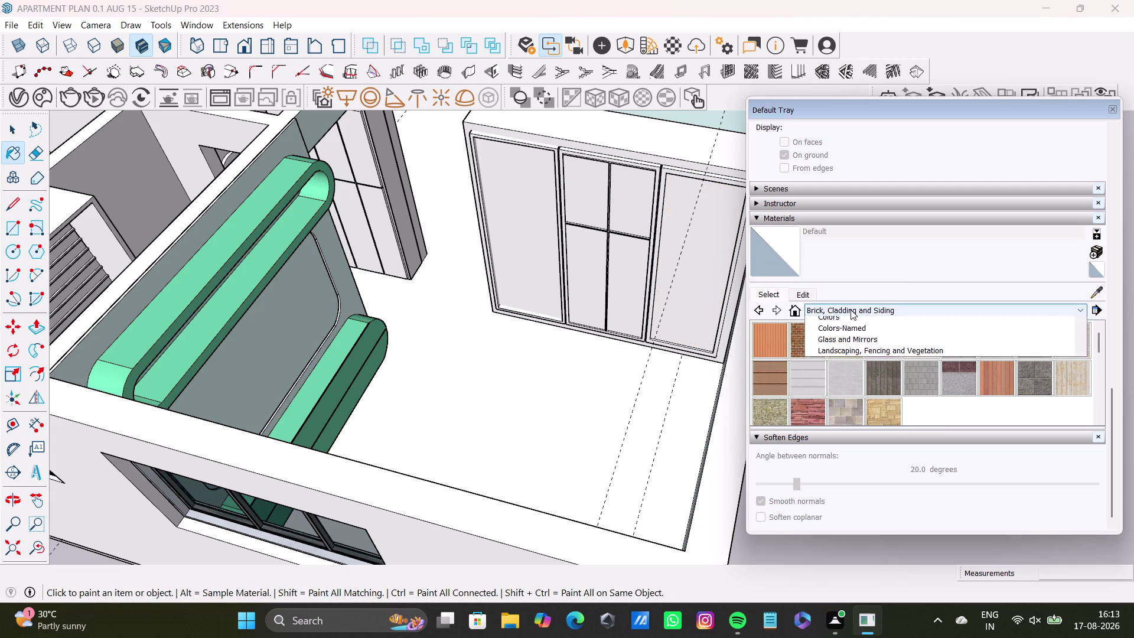
scroll(down, 3)
scroll(down, 3)
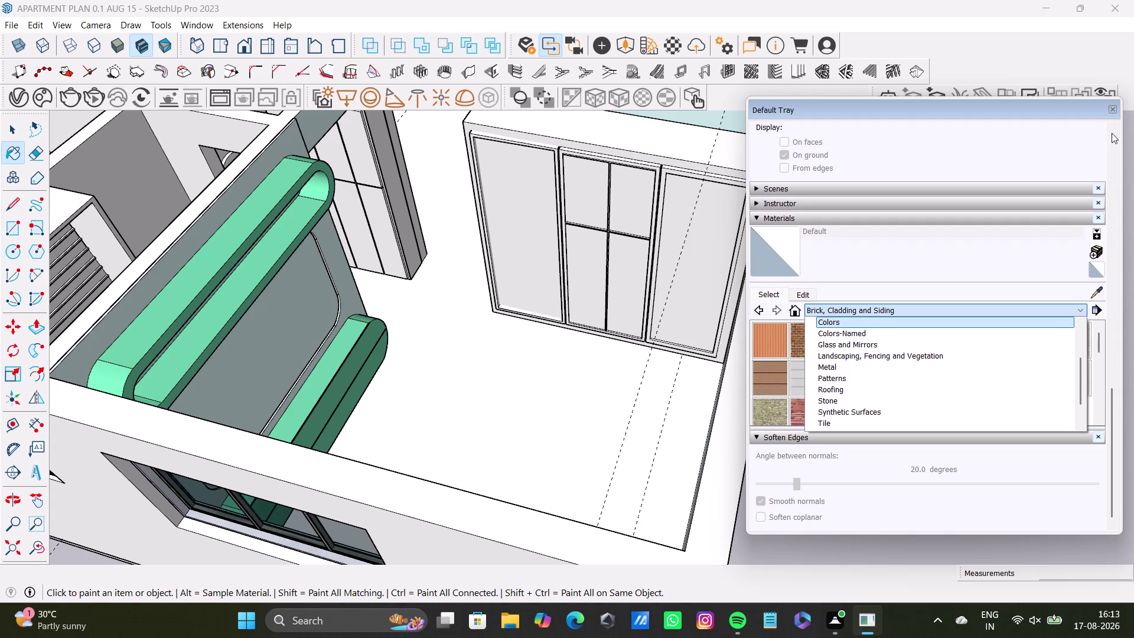
scroll(down, 3)
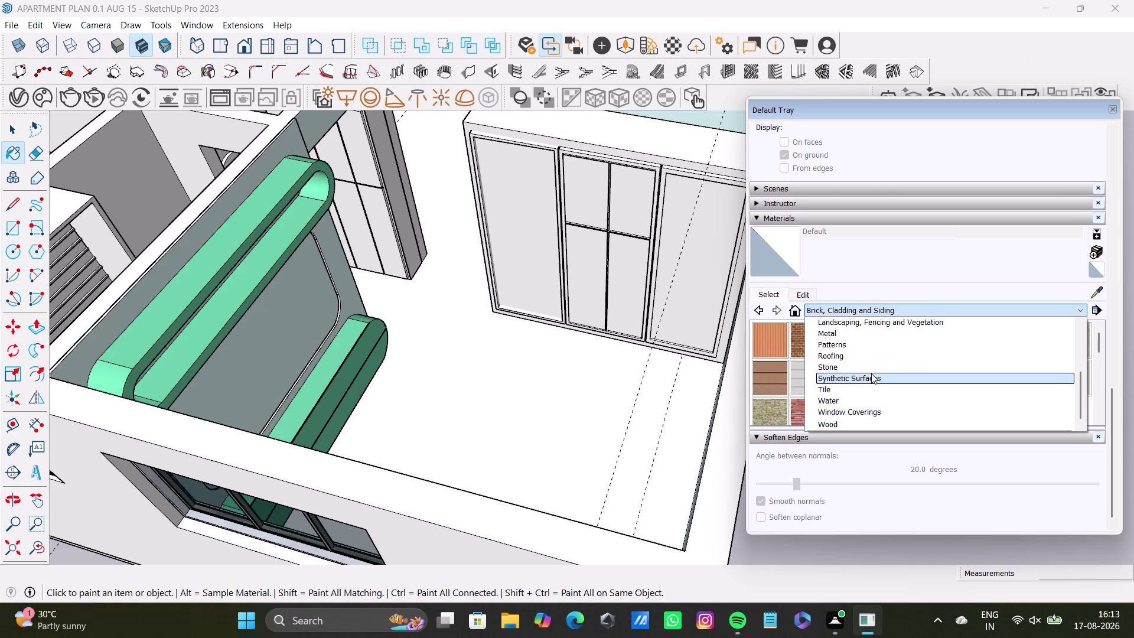
scroll(down, 3)
scroll(down, 3)
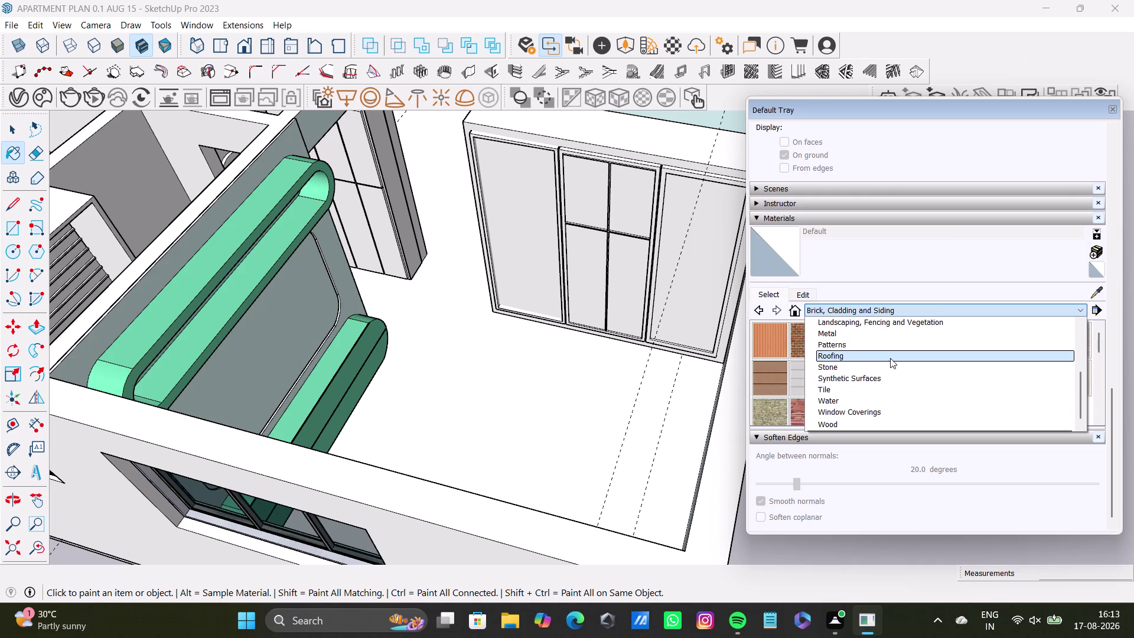
scroll(up, 3)
scroll(down, 3)
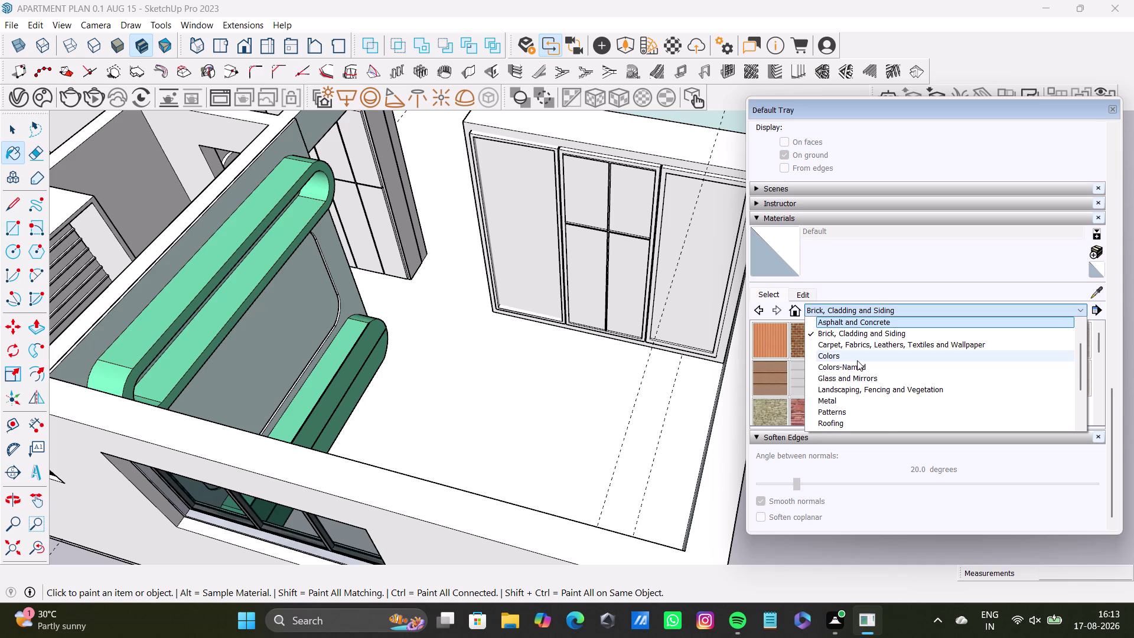
scroll(up, 3)
click(869, 374)
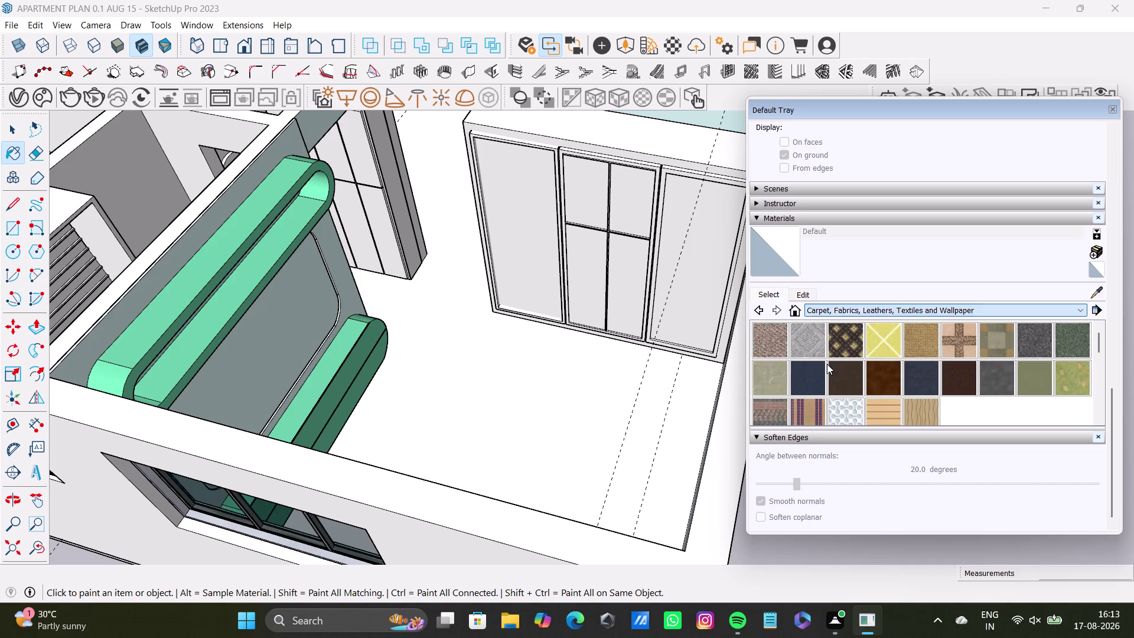
scroll(down, 3)
Open the Patterns collection, then switch to the Wood collection.
click(884, 308)
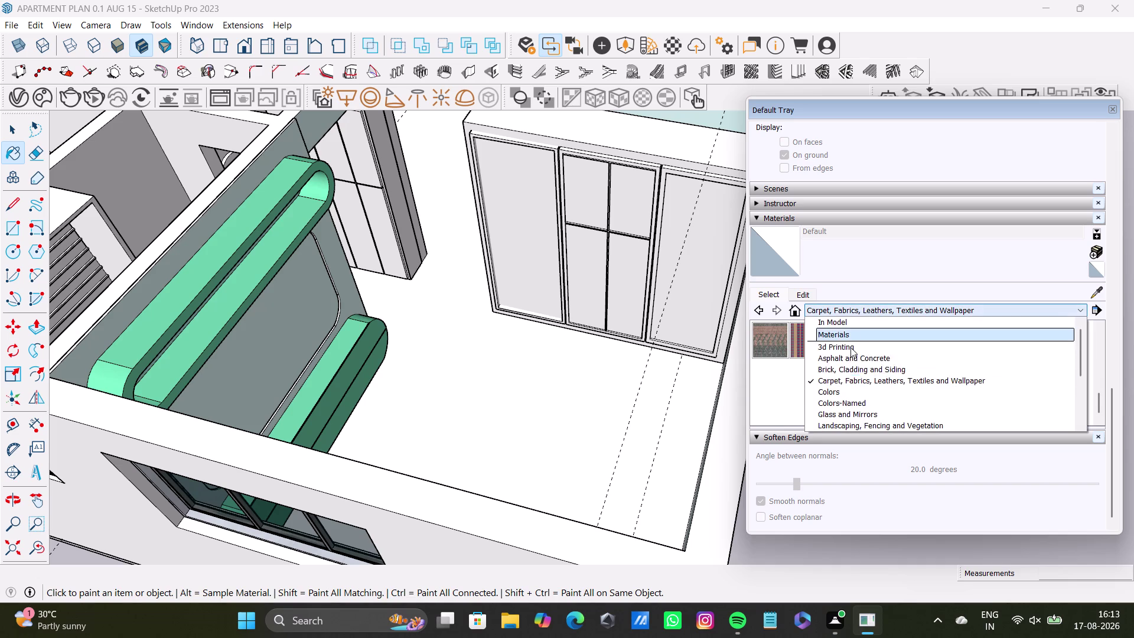
scroll(down, 3)
scroll(down, 3)
scroll(down, 3)
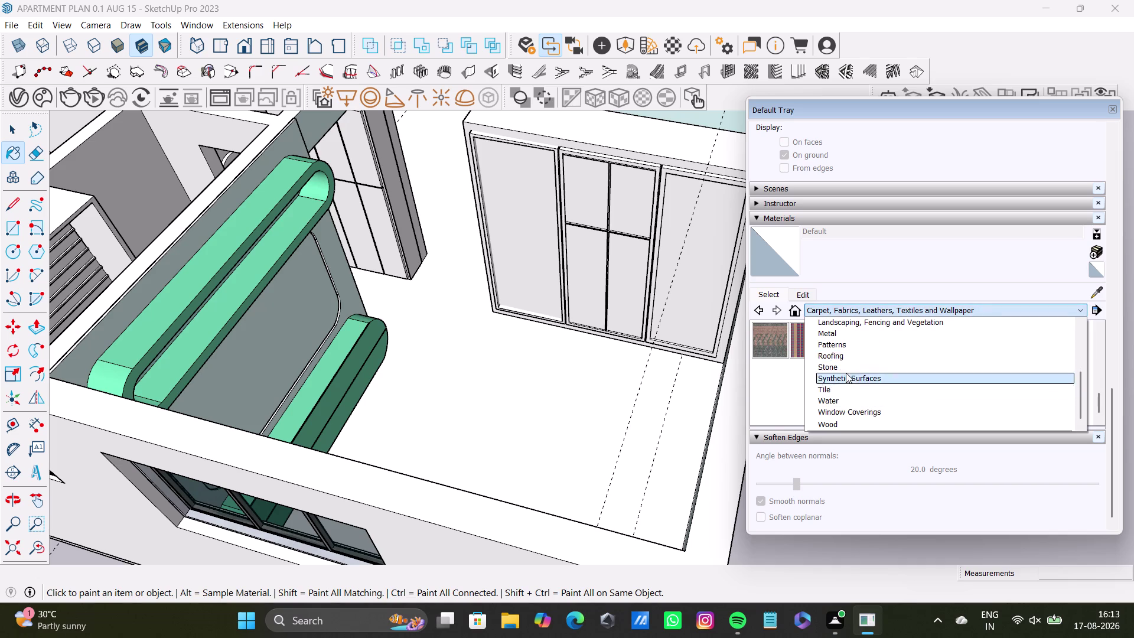
click(835, 339)
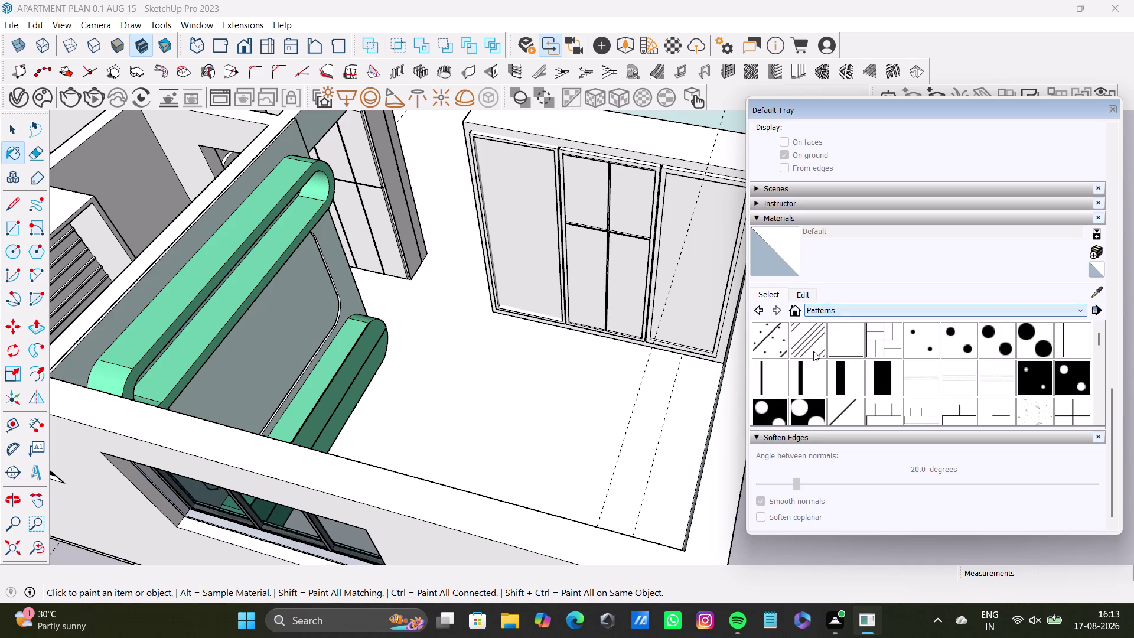
scroll(down, 3)
click(833, 310)
scroll(down, 3)
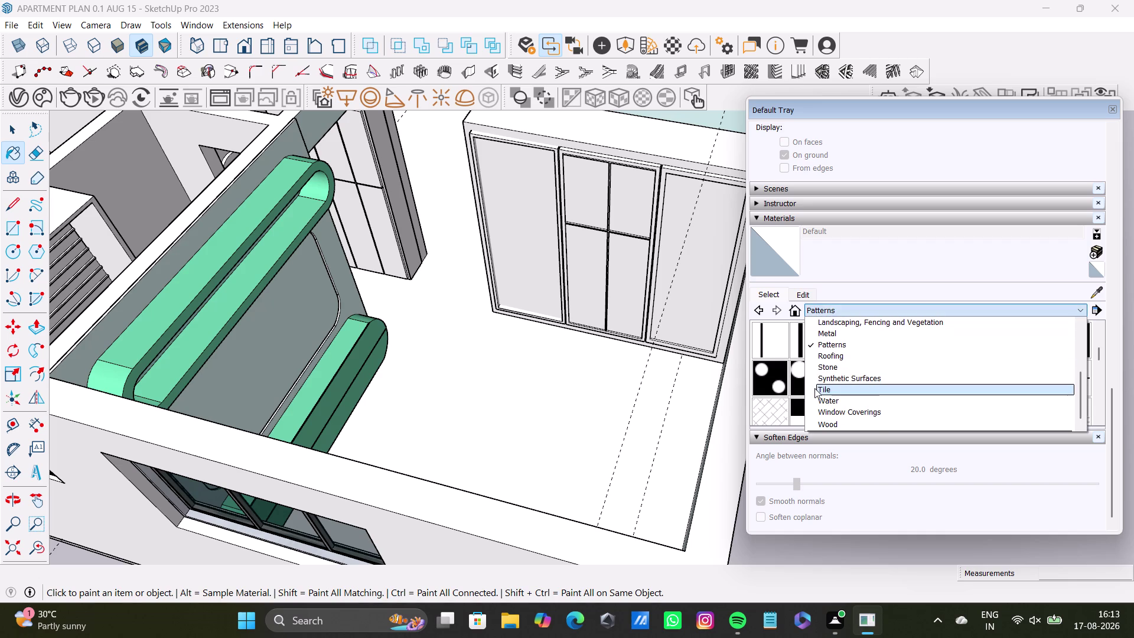
scroll(down, 3)
click(836, 422)
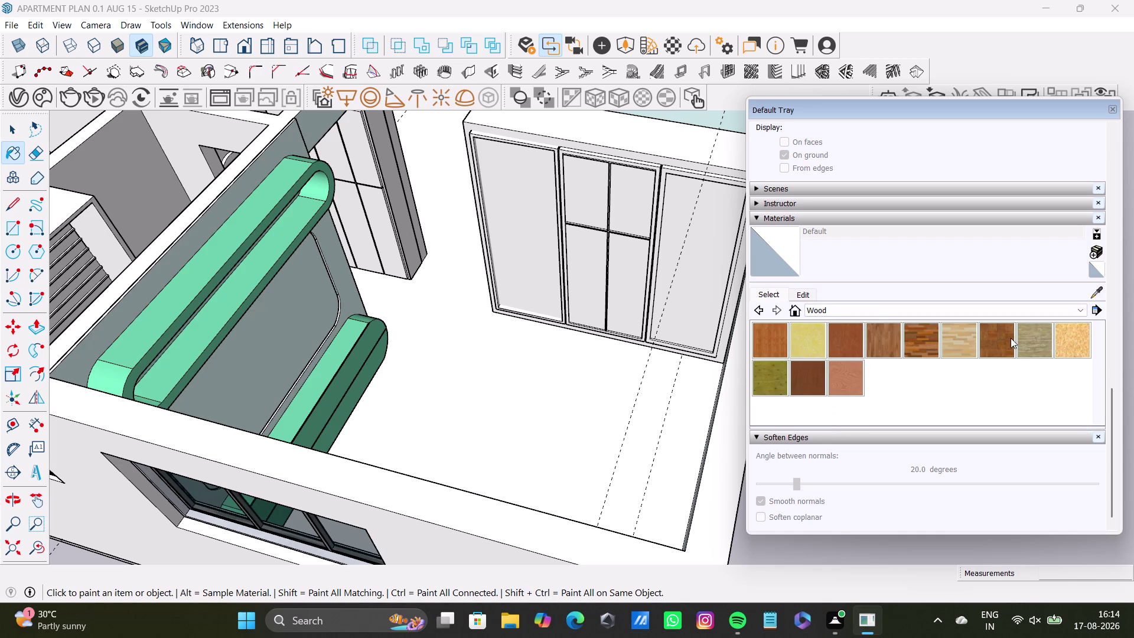
click(20, 94)
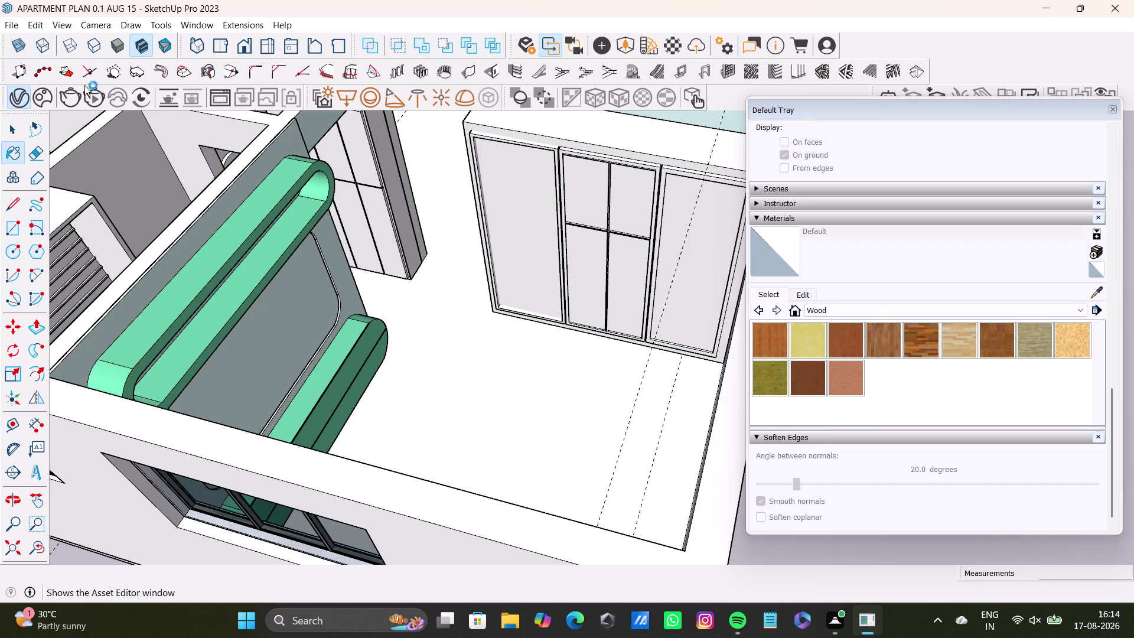
Close the Default Tray, open and close the V-Ray Asset Editor, then launch Chaos Cosmos.
click(1117, 109)
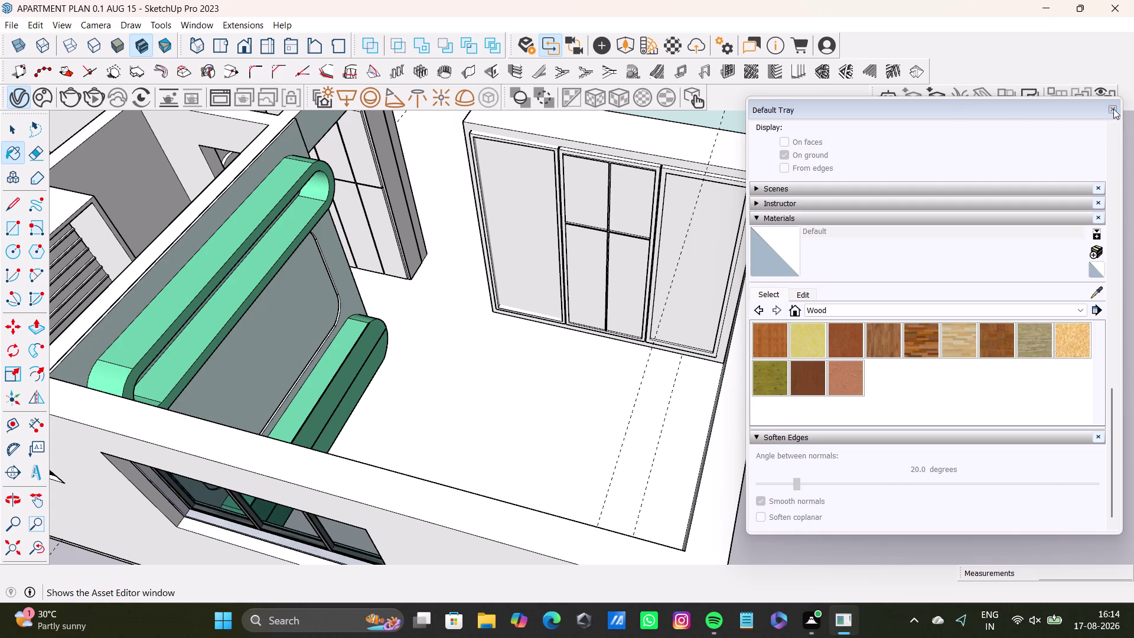
click(1111, 112)
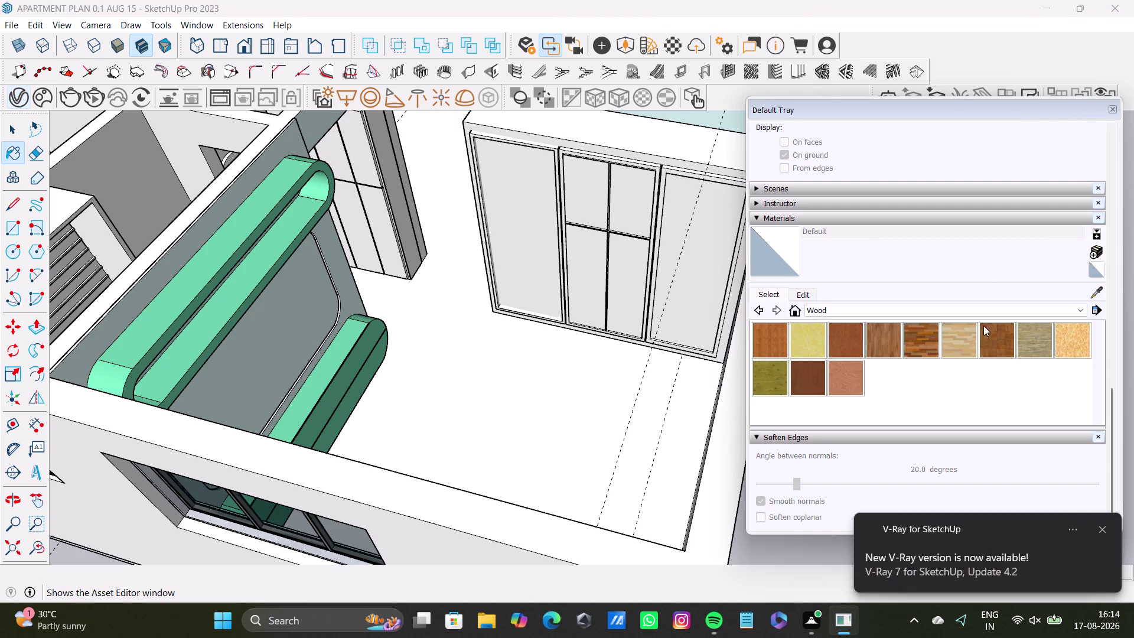
click(1101, 529)
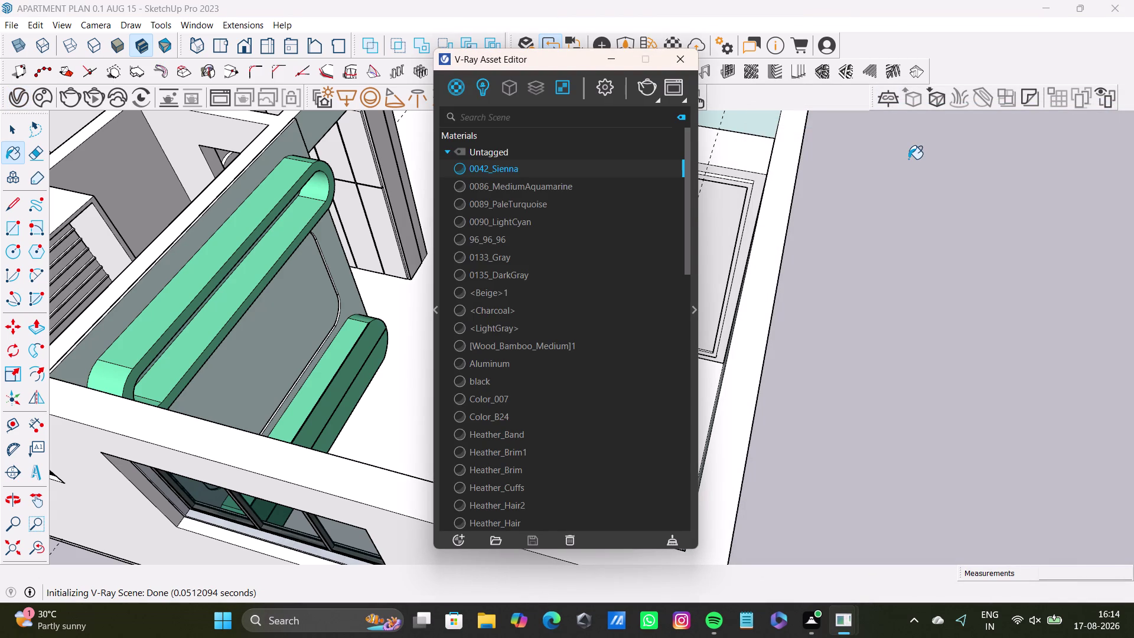
click(679, 64)
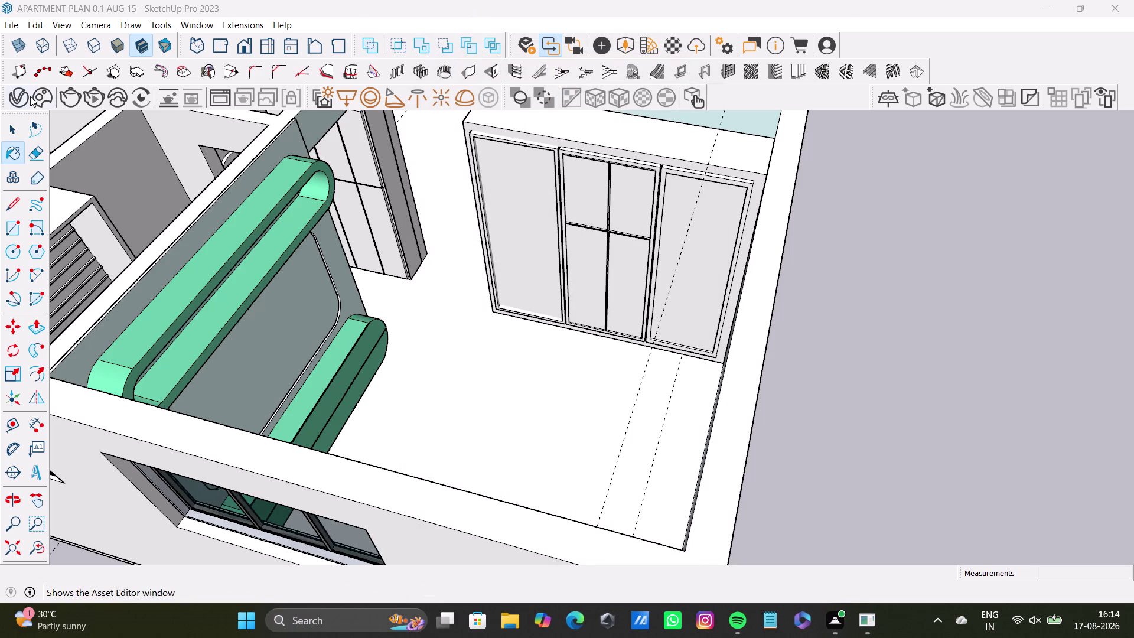
click(46, 92)
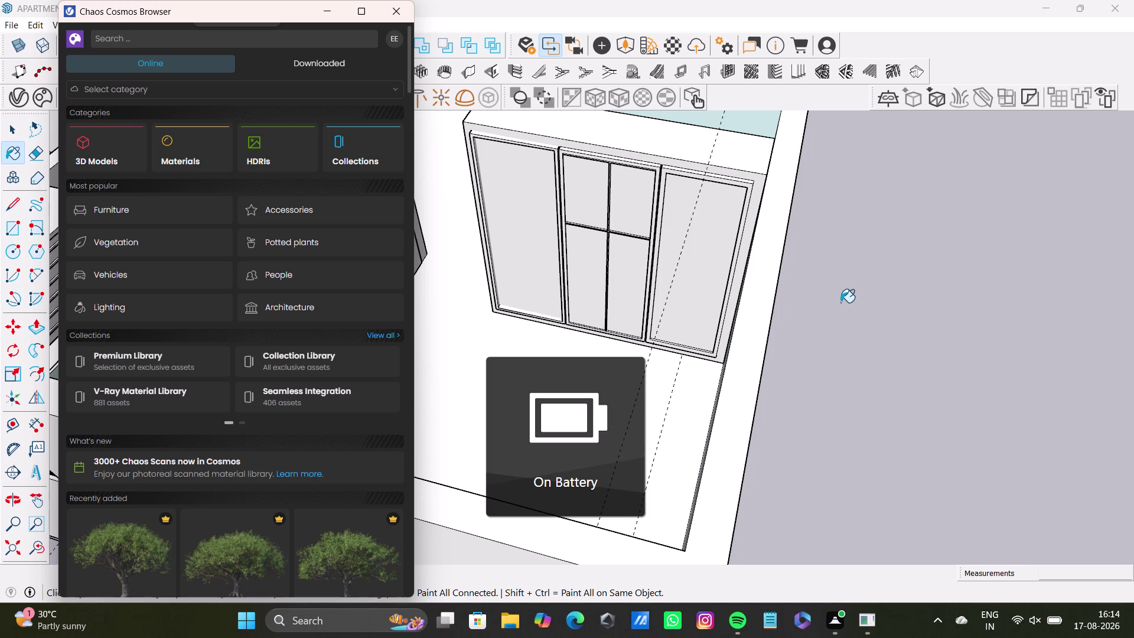
Switch Cosmos to the Downloaded assets view listing 178 items.
scroll(down, 3)
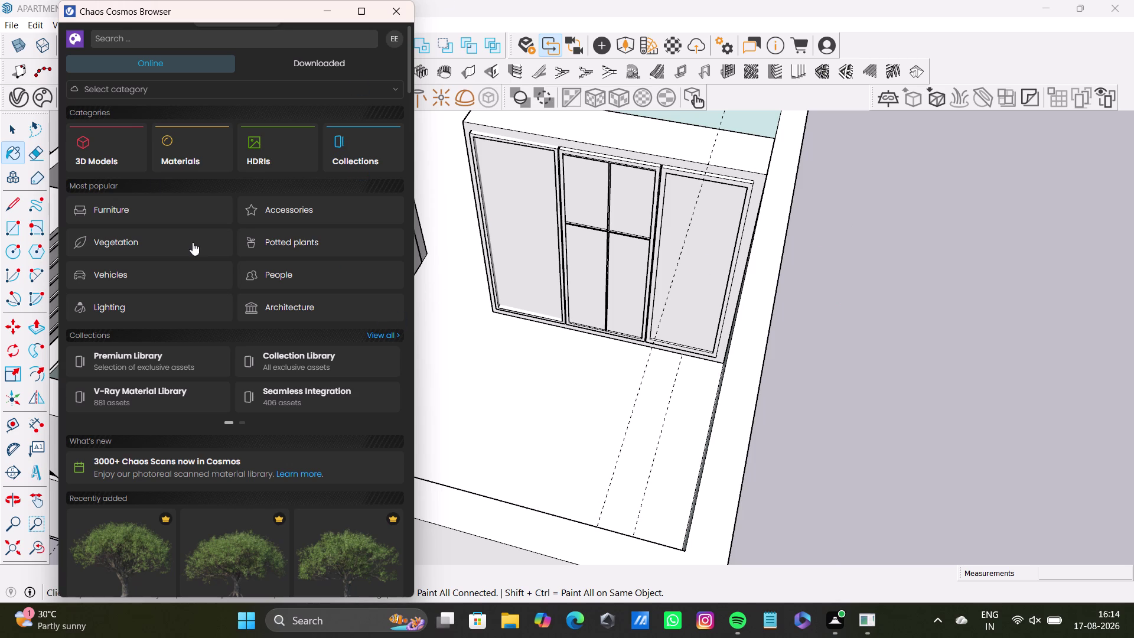
click(317, 61)
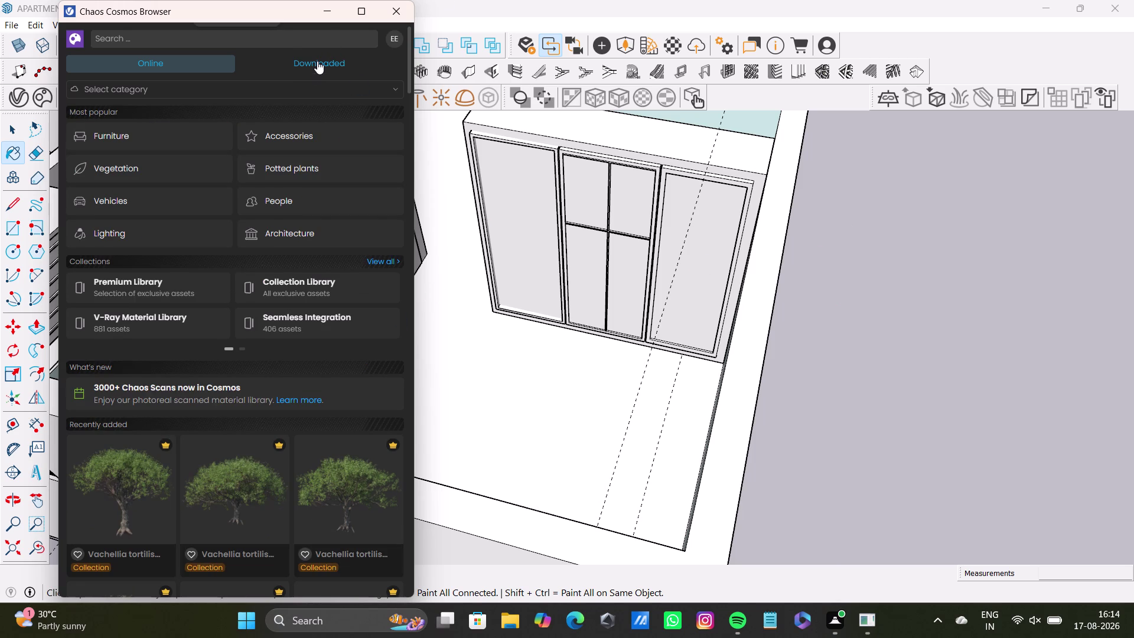
click(1032, 616)
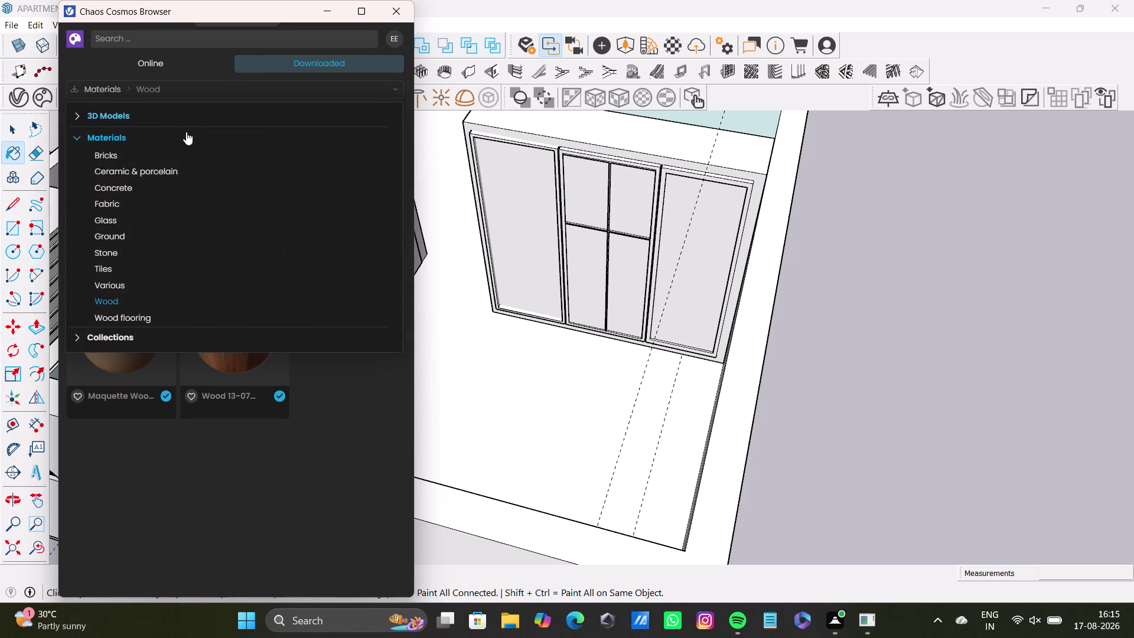
Switch the filter to downloaded Stone materials and scroll through the 18 assets.
click(135, 257)
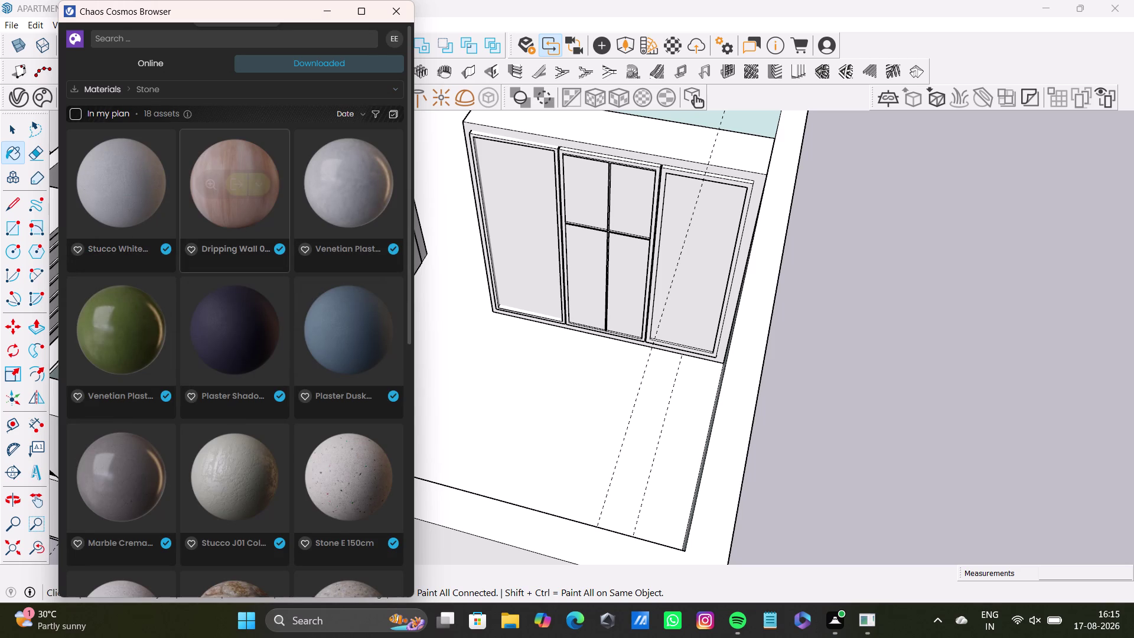
scroll(down, 3)
scroll(down, 3)
scroll(down, 3)
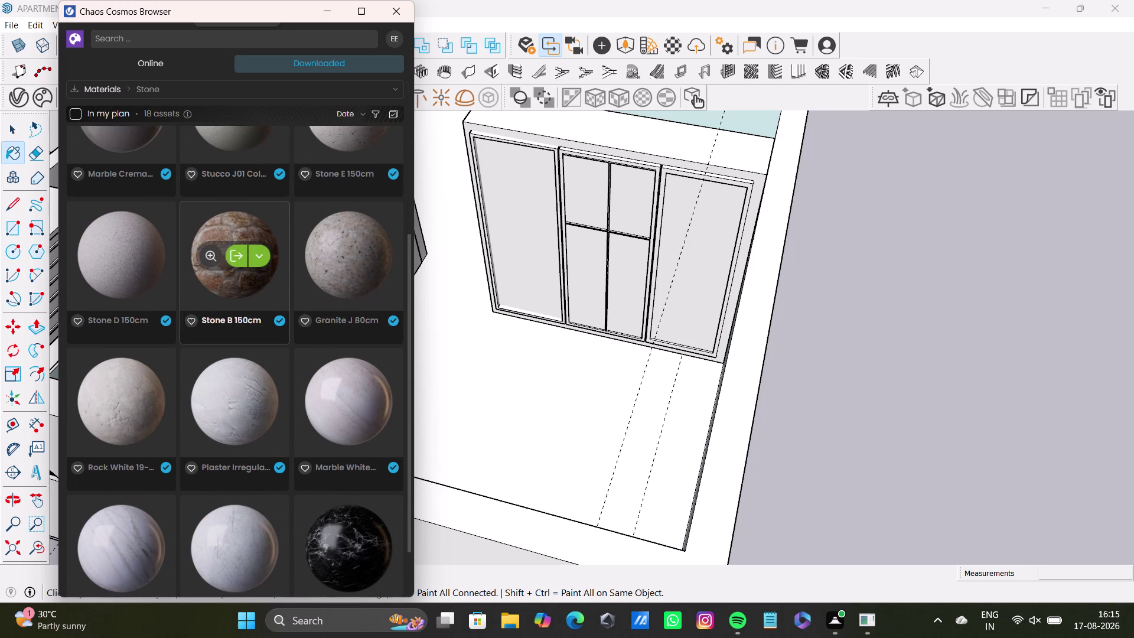
scroll(down, 3)
scroll(up, 3)
scroll(up, 3)
scroll(up, 3)
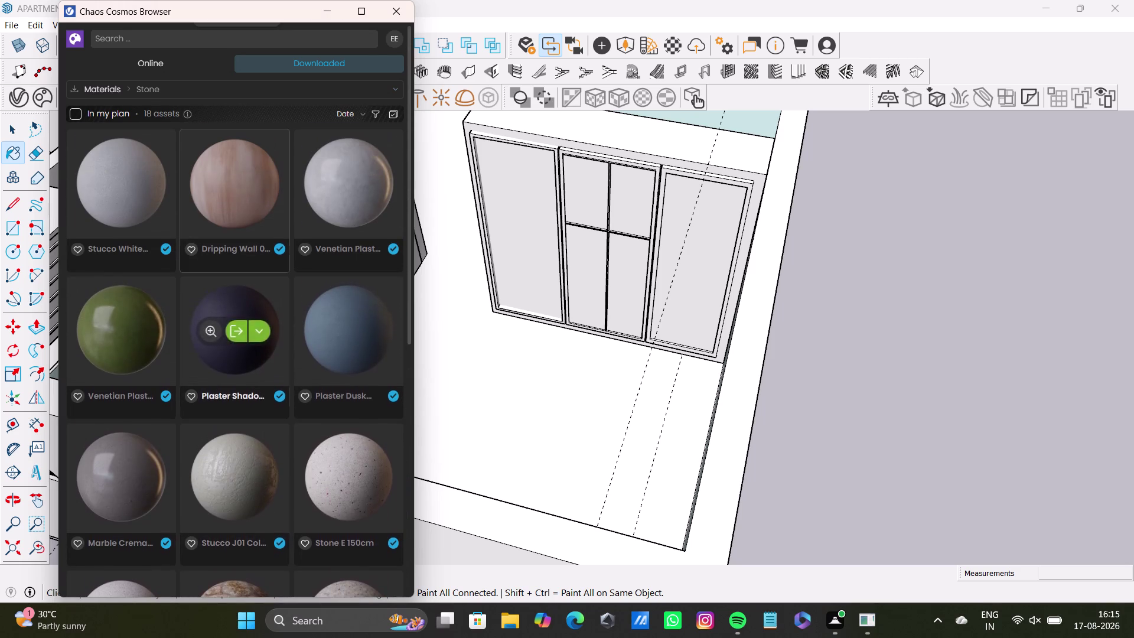
click(234, 193)
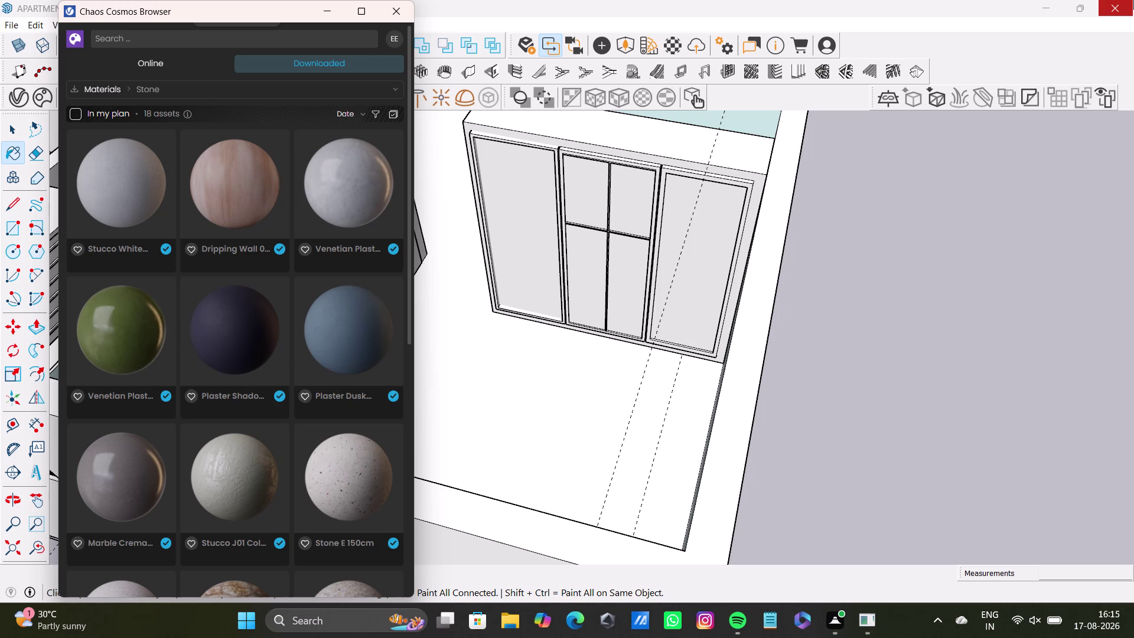
Switch the filter to the three downloaded Concrete materials and close the dropdown.
click(340, 88)
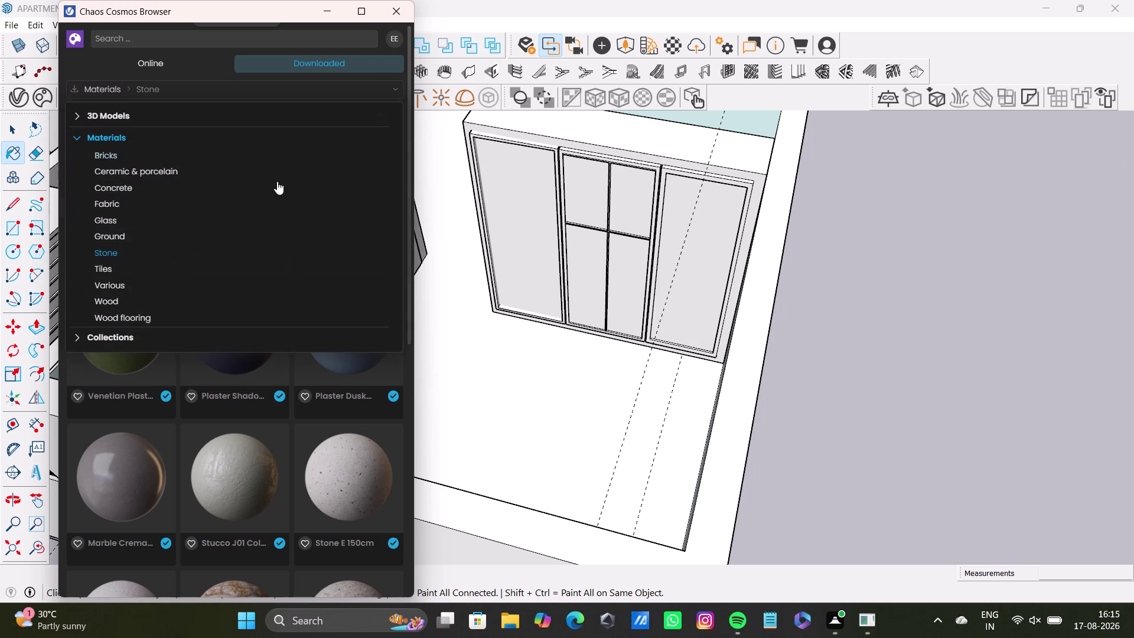
click(142, 182)
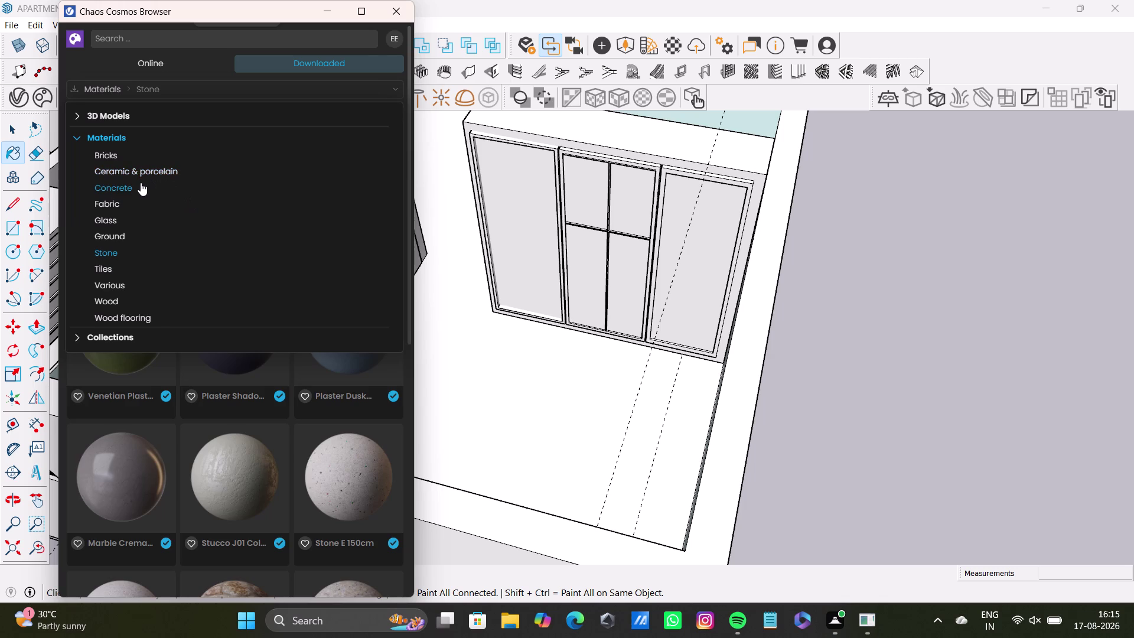
click(326, 85)
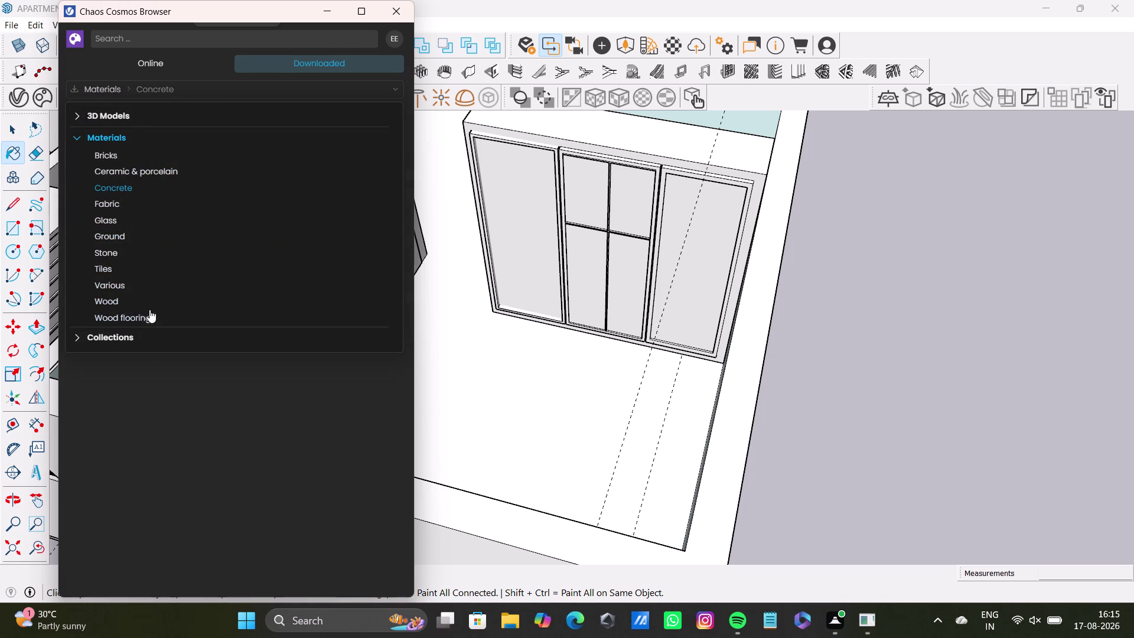
click(152, 59)
click(157, 68)
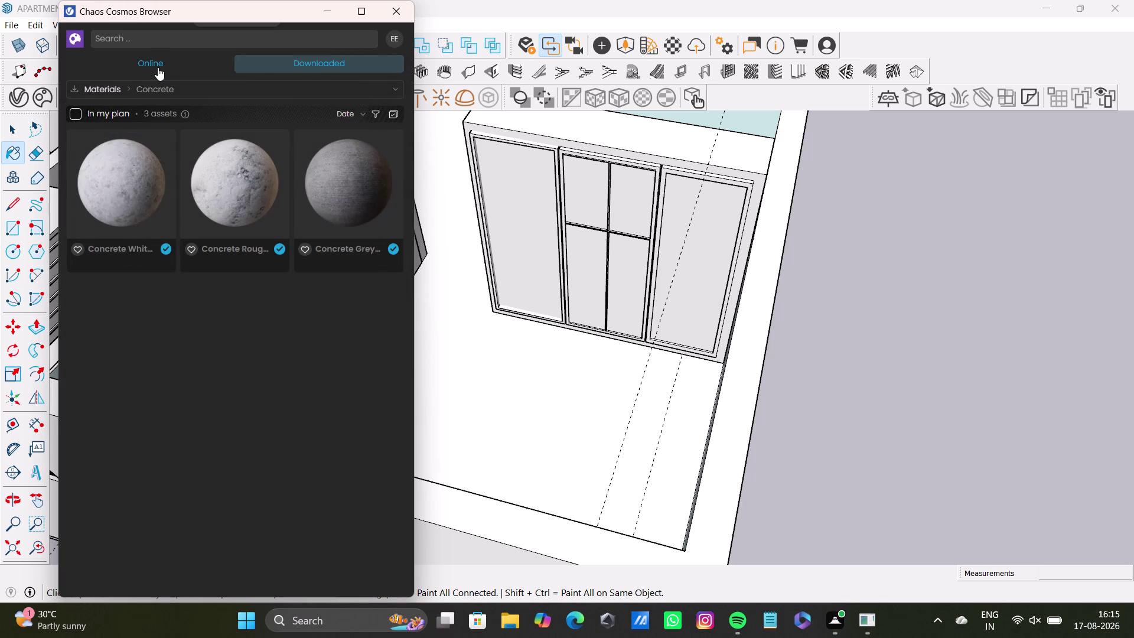
Open the 100 online Stone materials and scroll to the end of the grid.
click(161, 88)
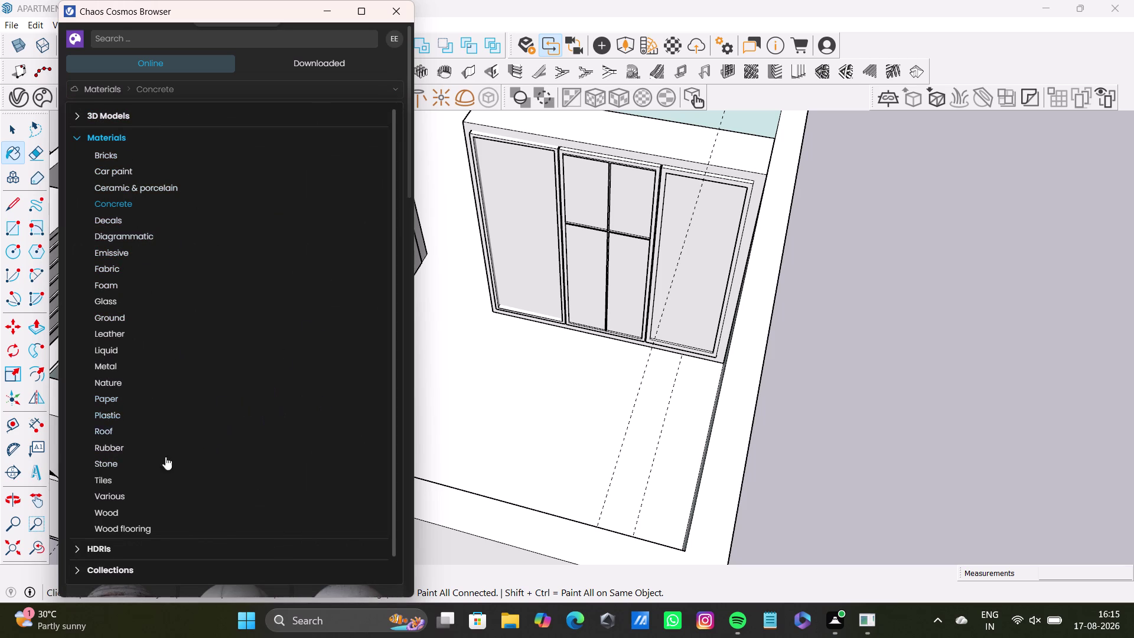
click(109, 463)
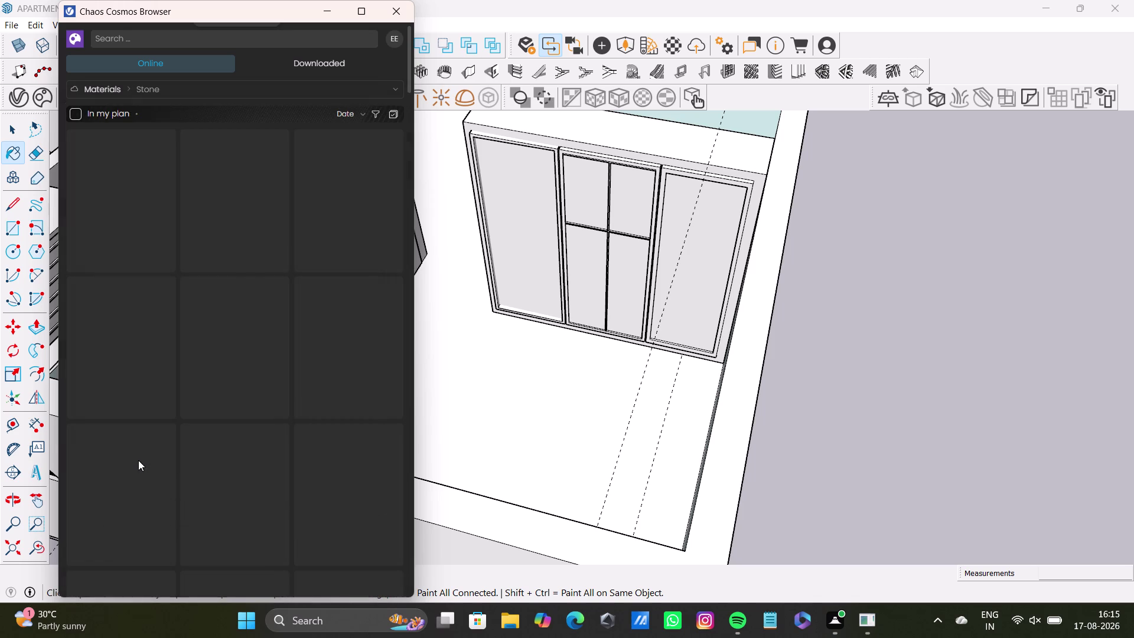
scroll(down, 3)
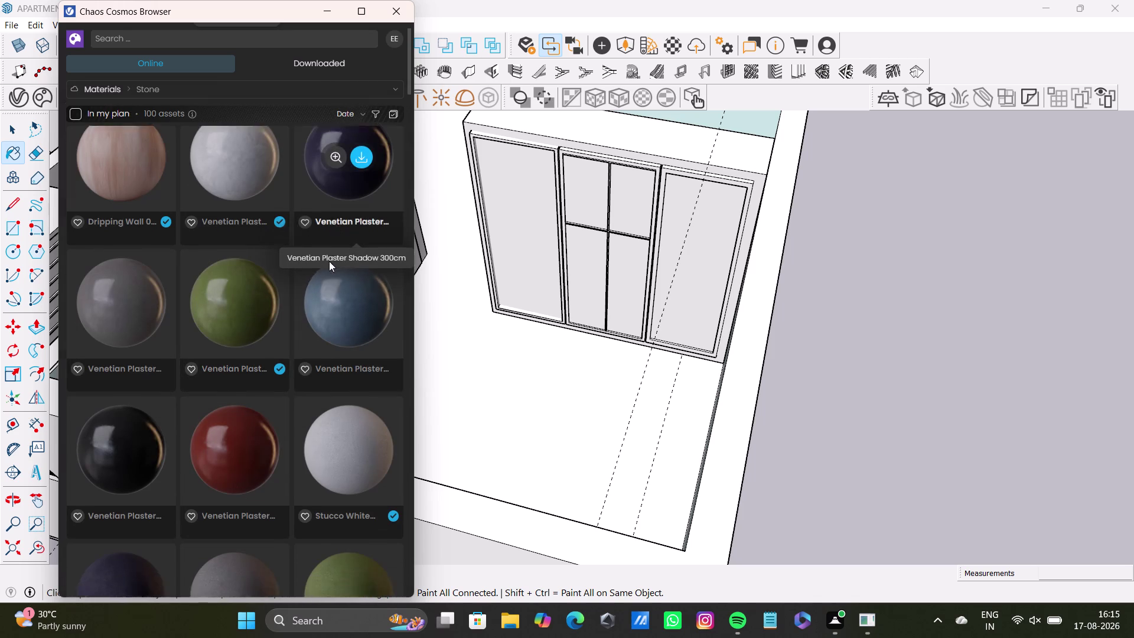
scroll(down, 3)
scroll(down, 3)
scroll(down, 3)
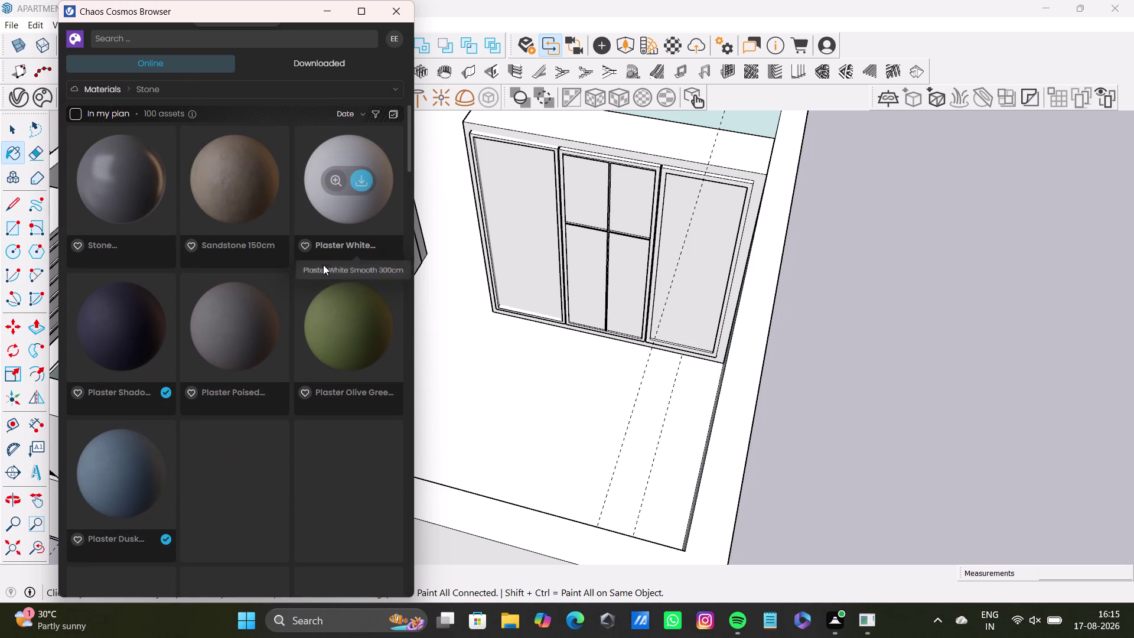
scroll(down, 3)
scroll(down, 3)
scroll(down, 3)
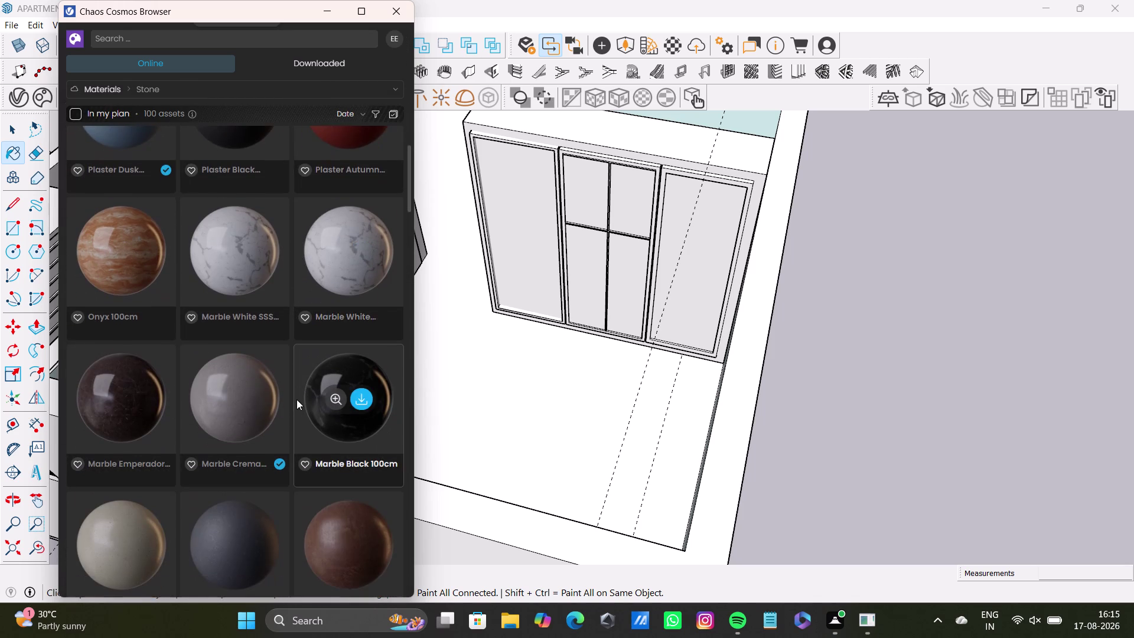
scroll(down, 3)
scroll(down, 3)
scroll(down, 3)
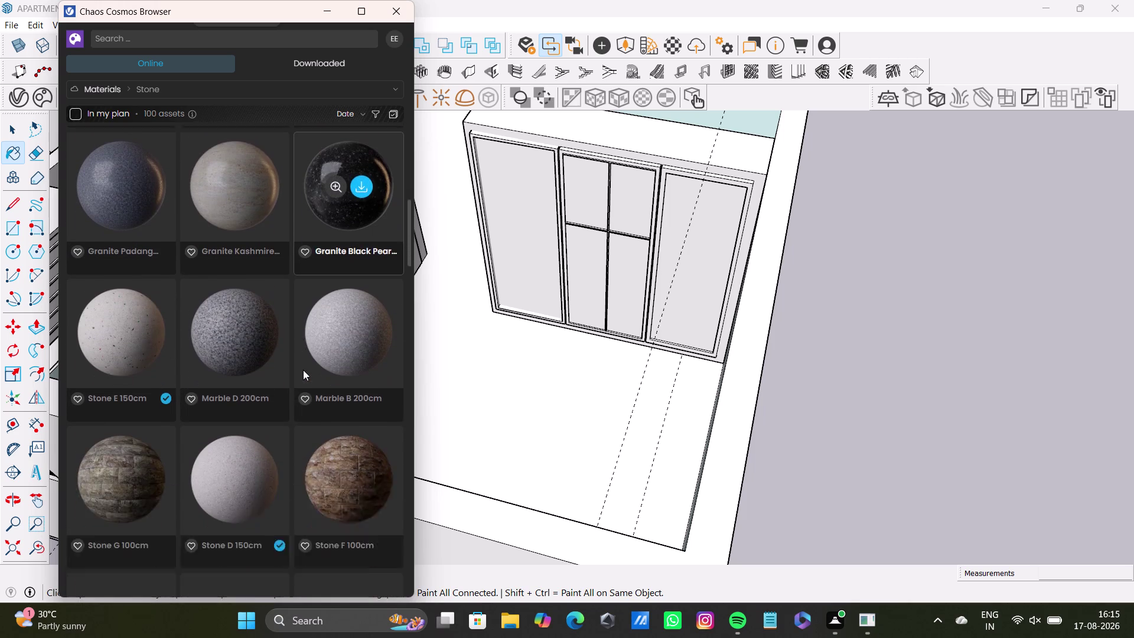
scroll(down, 3)
scroll(down, 3)
scroll(down, 3)
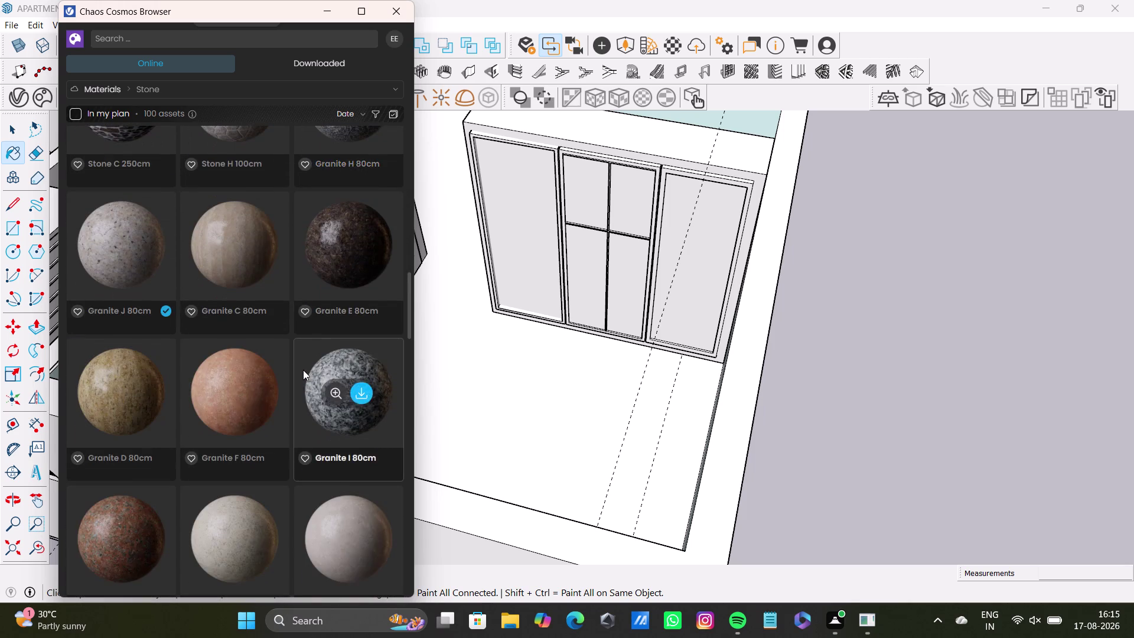
scroll(down, 3)
scroll(down, 3)
scroll(down, 3)
scroll(down, 3)
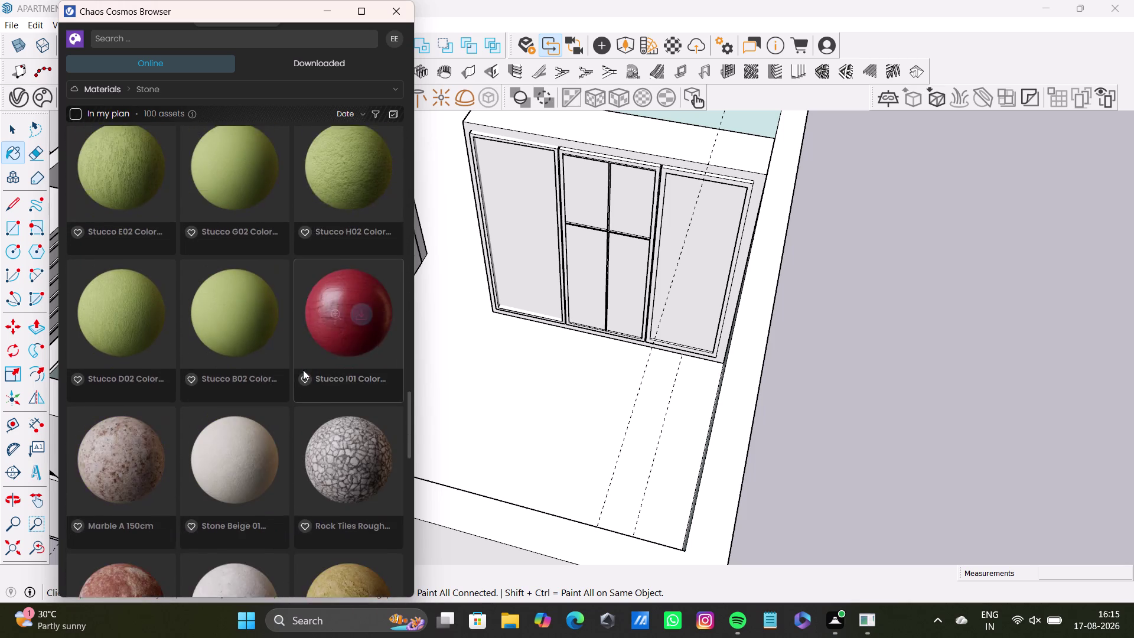
scroll(down, 3)
scroll(down, 3)
scroll(down, 3)
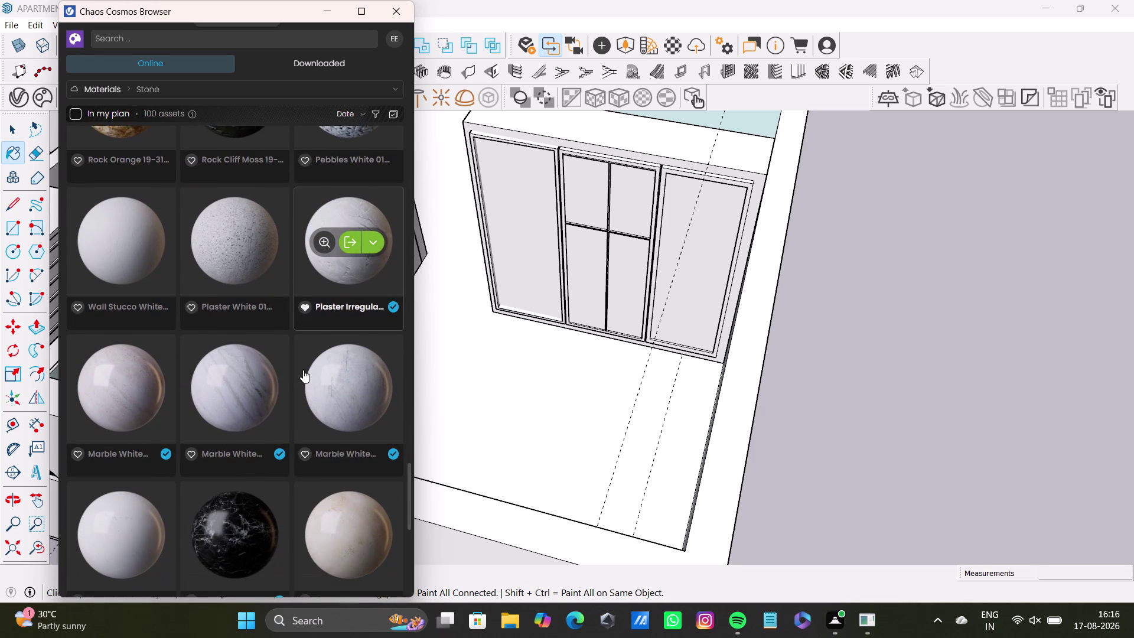
scroll(down, 3)
scroll(down, 3)
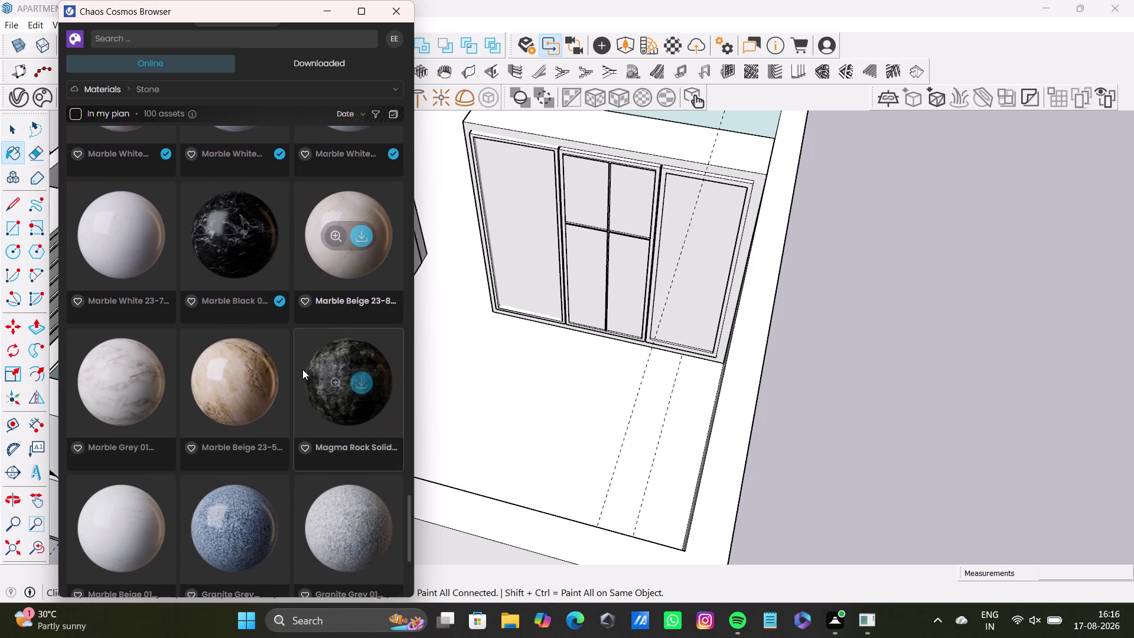
scroll(down, 3)
scroll(down, 3)
Scroll back up slightly and open the category tree from the Materials > Stone breadcrumb.
scroll(up, 3)
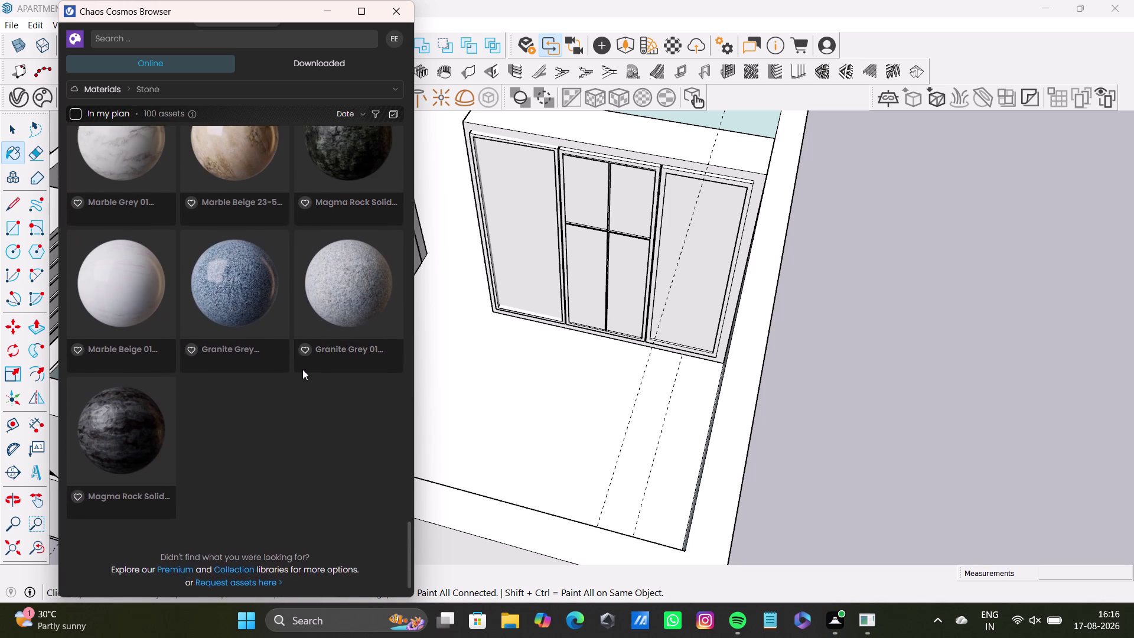
scroll(up, 3)
click(266, 91)
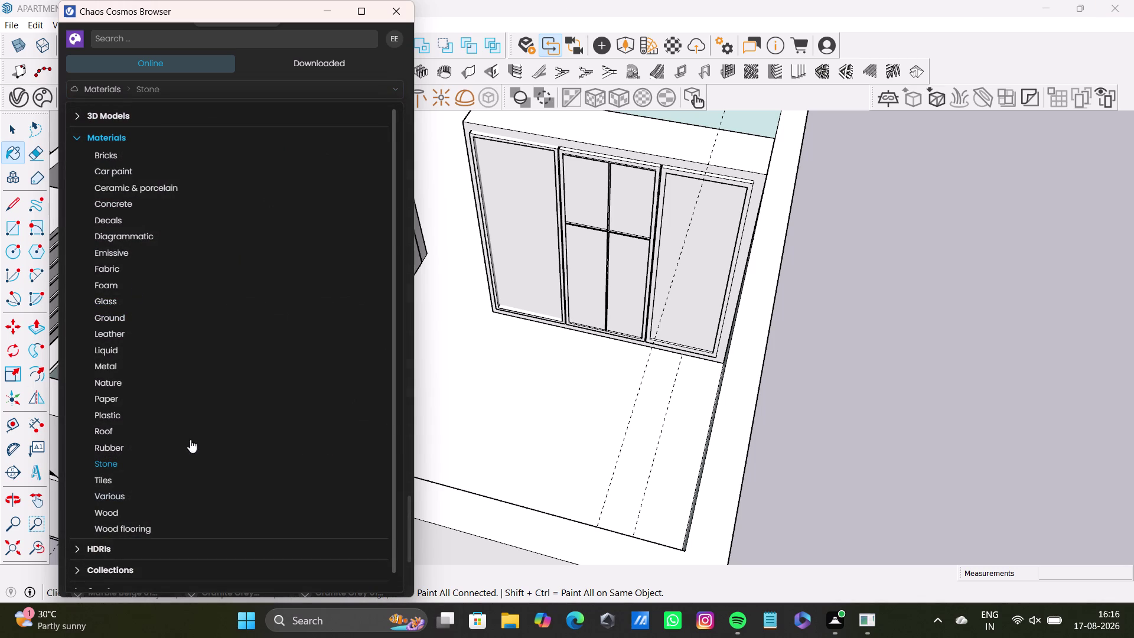
Browse the 146 online Metal materials.
click(104, 368)
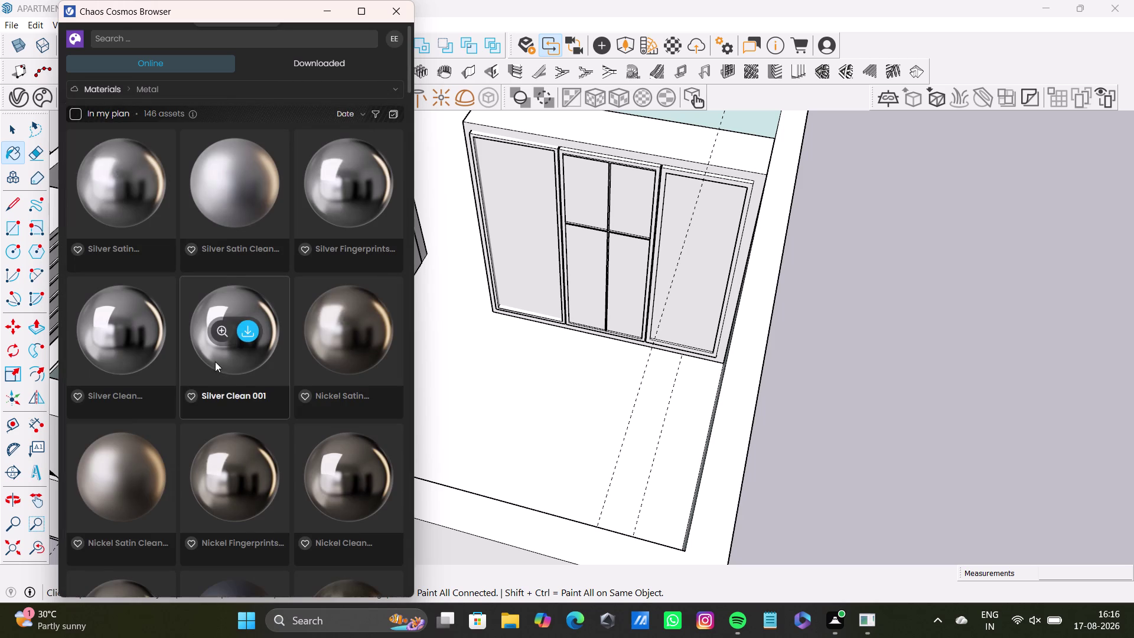
scroll(down, 3)
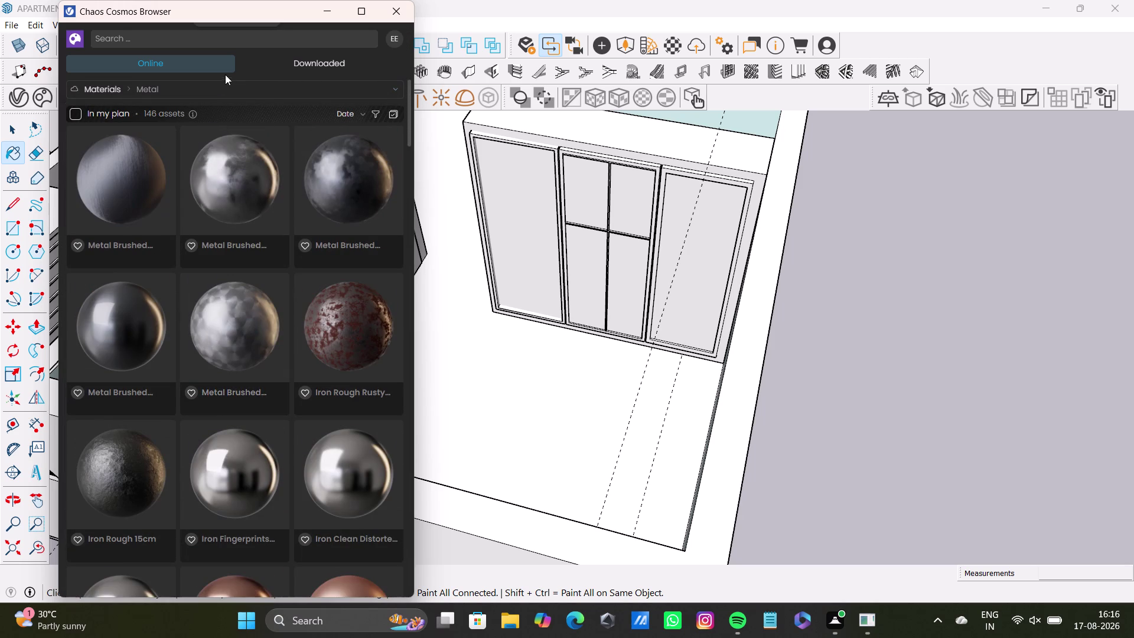
click(223, 86)
scroll(down, 3)
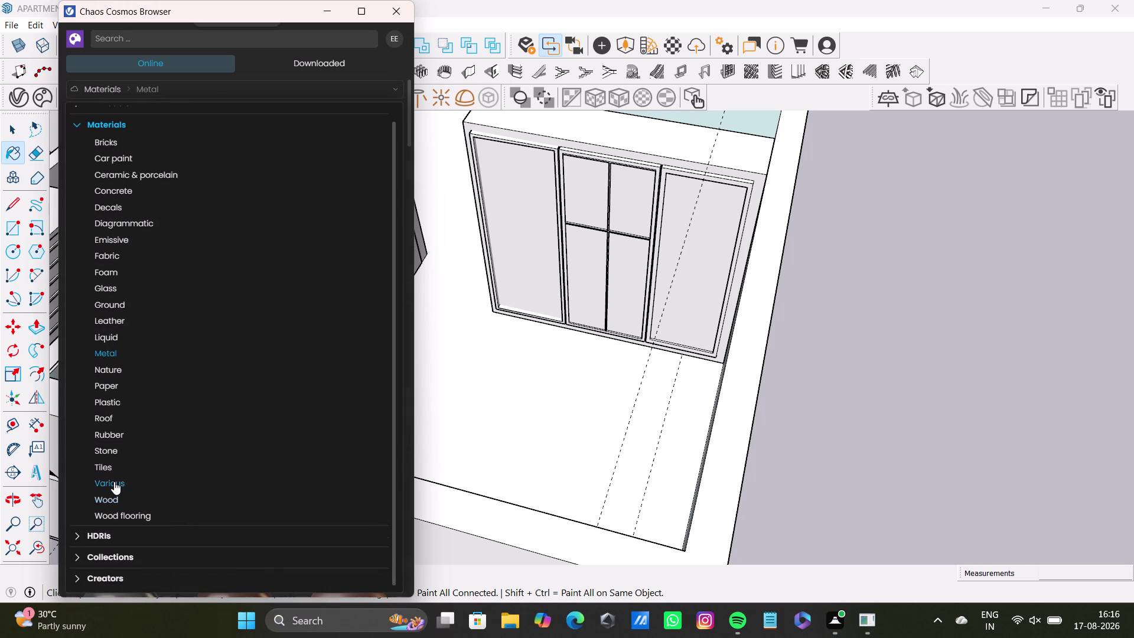
Browse the 29 Various materials, then switch to the Wood category.
click(114, 481)
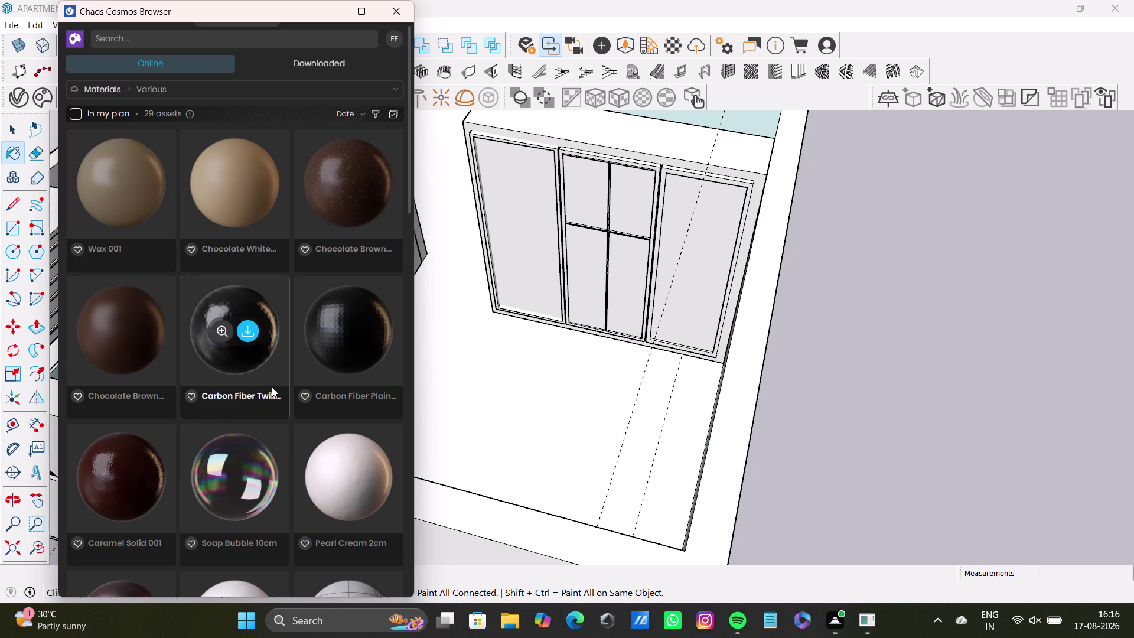
scroll(down, 3)
scroll(down, 3)
scroll(down, 3)
scroll(down, 3)
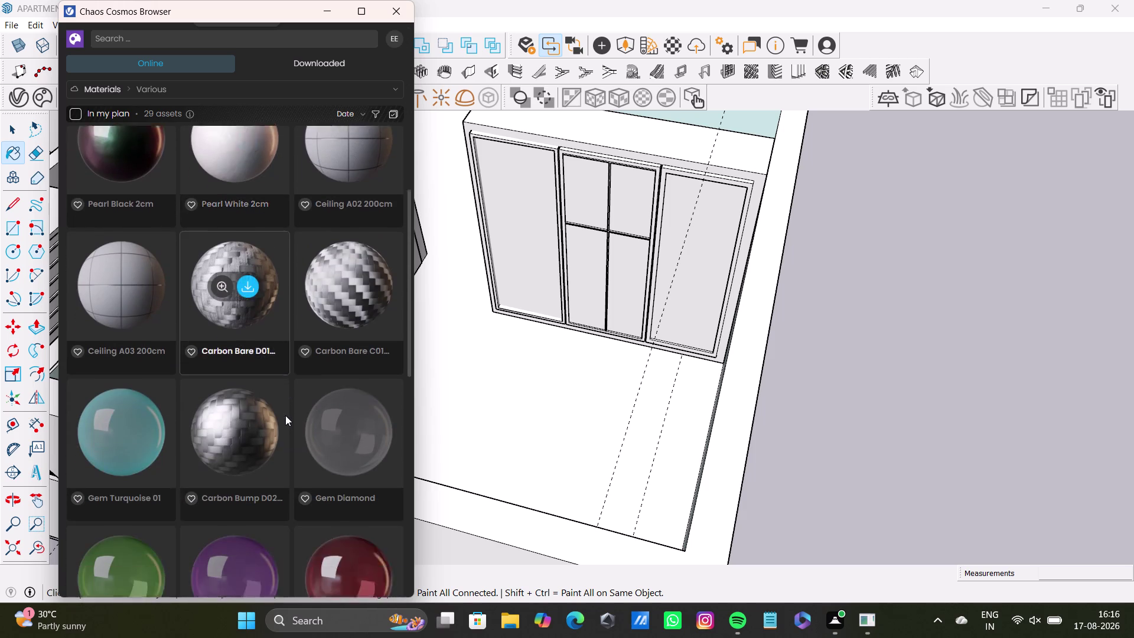
scroll(down, 3)
scroll(down, 3)
scroll(down, 3)
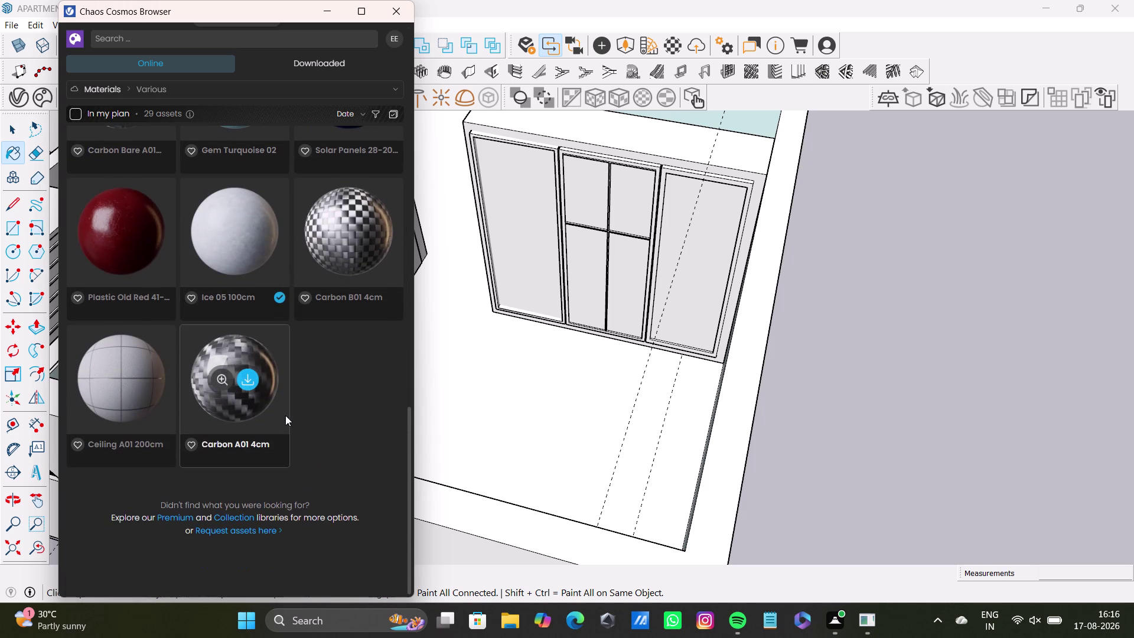
click(165, 89)
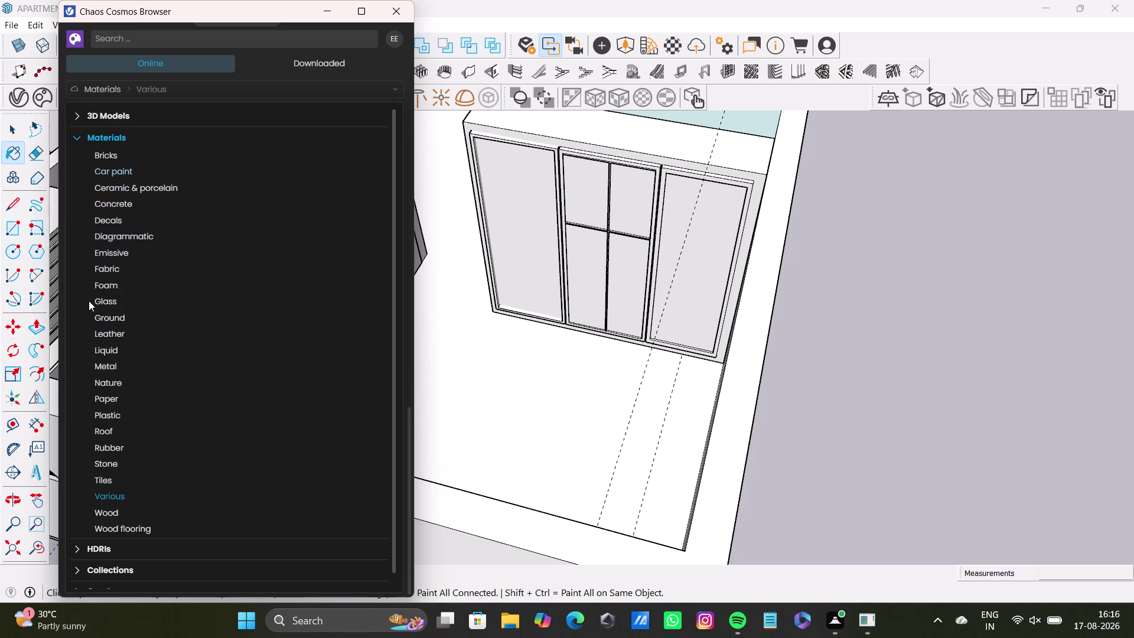
click(125, 509)
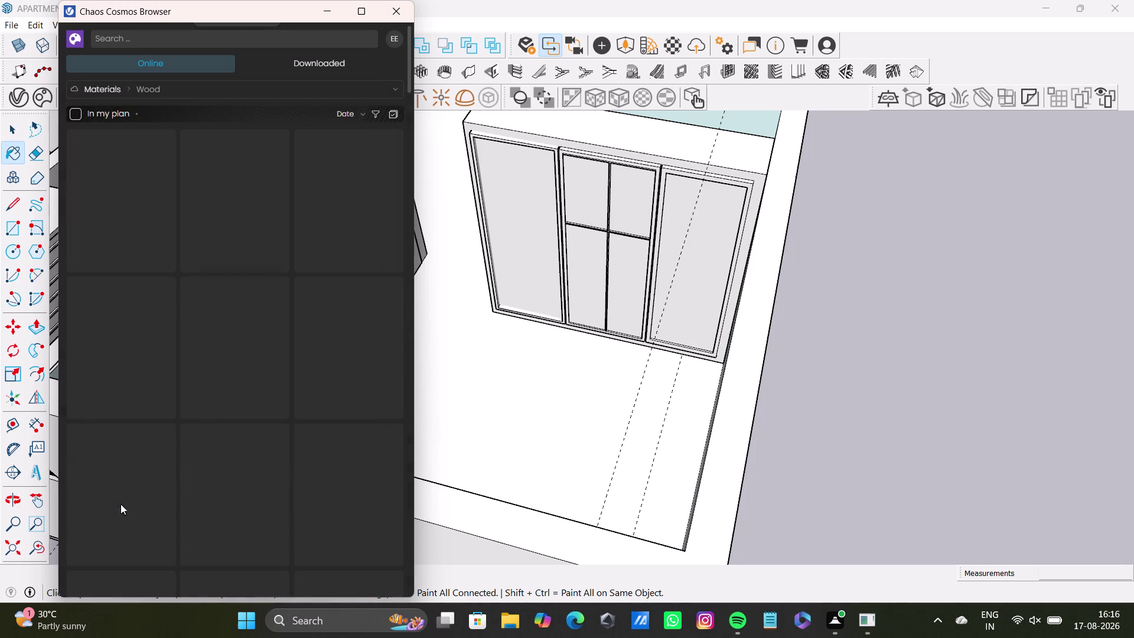
Scroll the 46 online Wood materials and import Pine Highgloss 300cm.
scroll(down, 3)
scroll(down, 3)
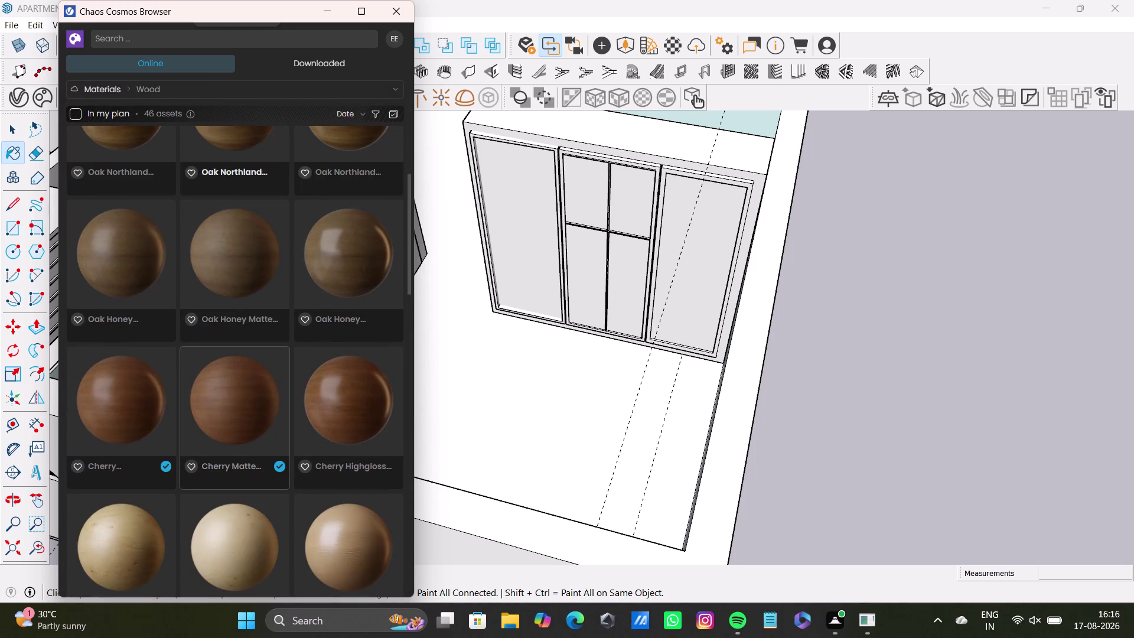
scroll(down, 3)
scroll(down, 3)
scroll(down, 3)
scroll(down, 3)
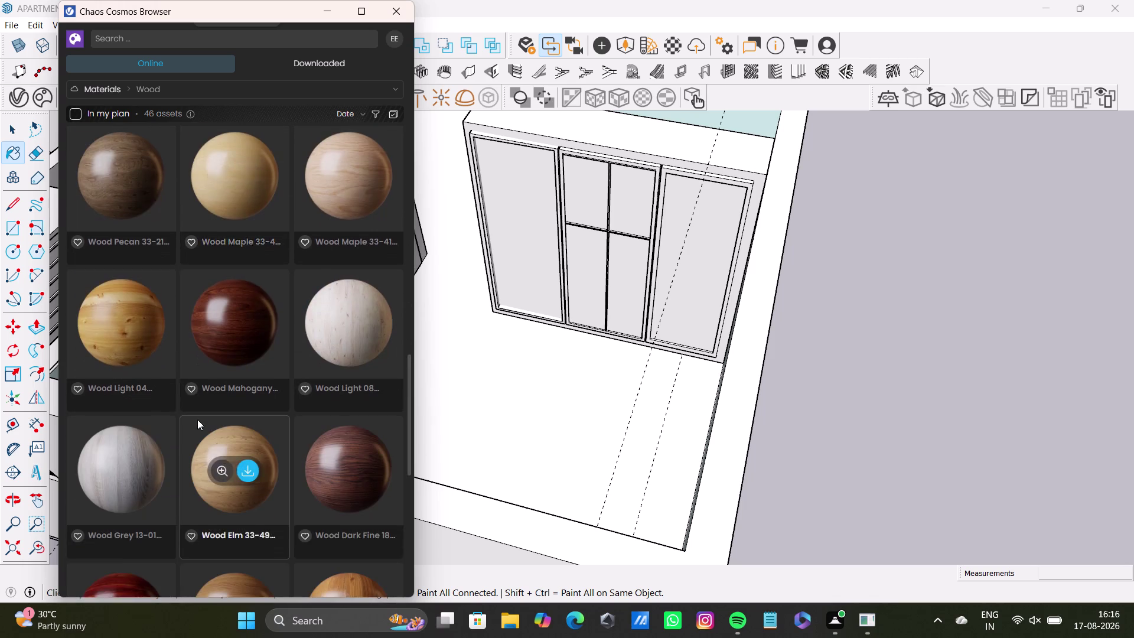
scroll(down, 3)
scroll(down, 3)
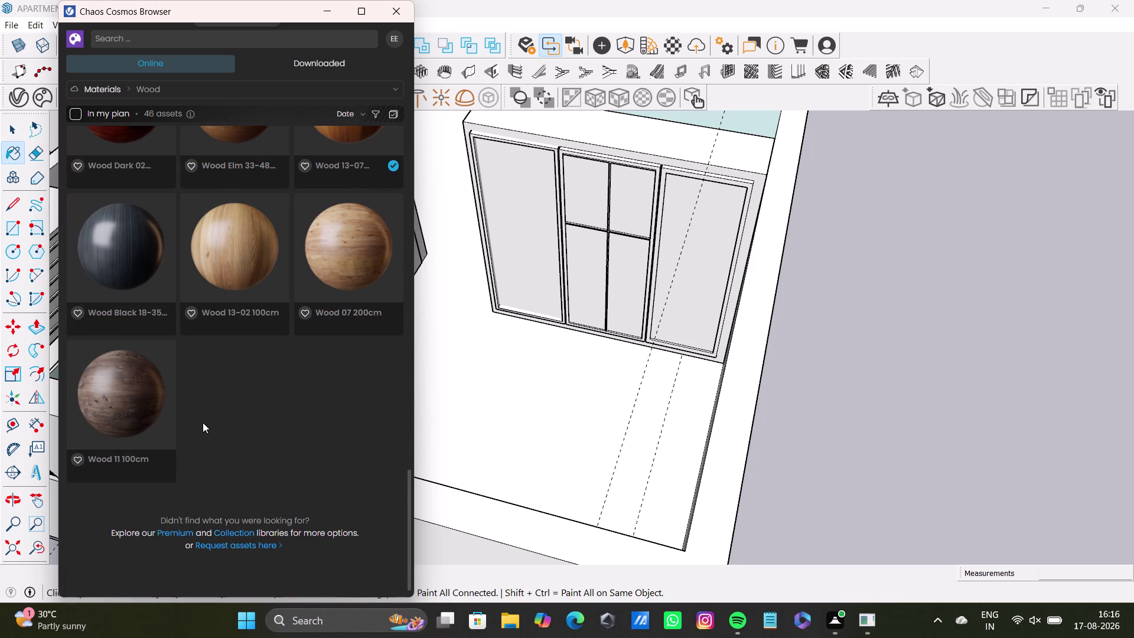
scroll(up, 3)
scroll(up, 3)
scroll(up, 3)
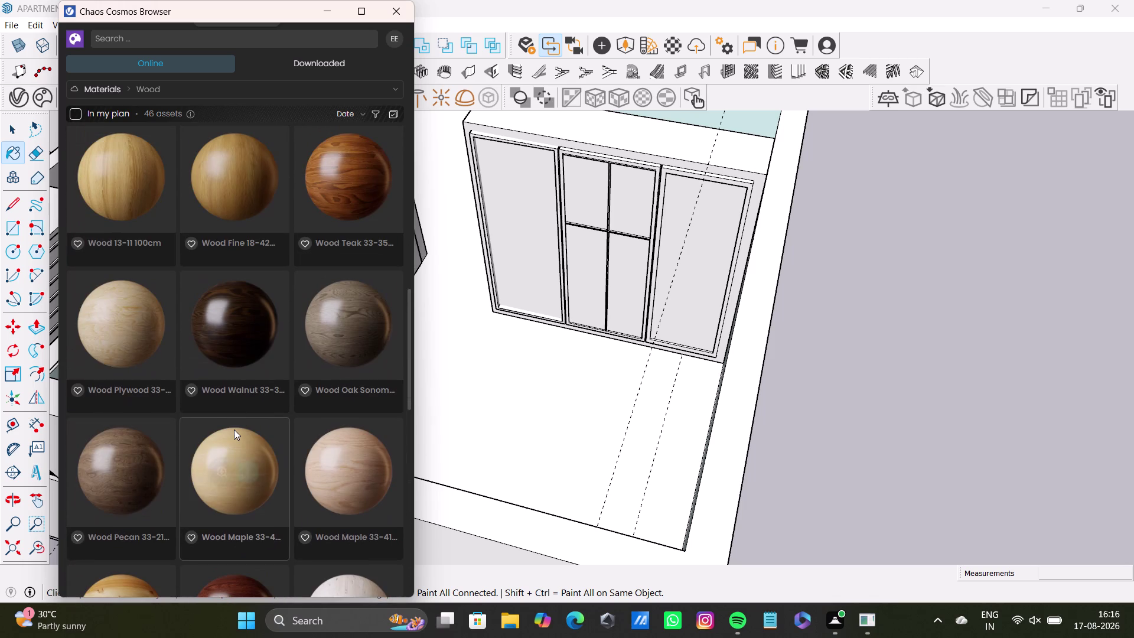
scroll(up, 3)
scroll(up, 3)
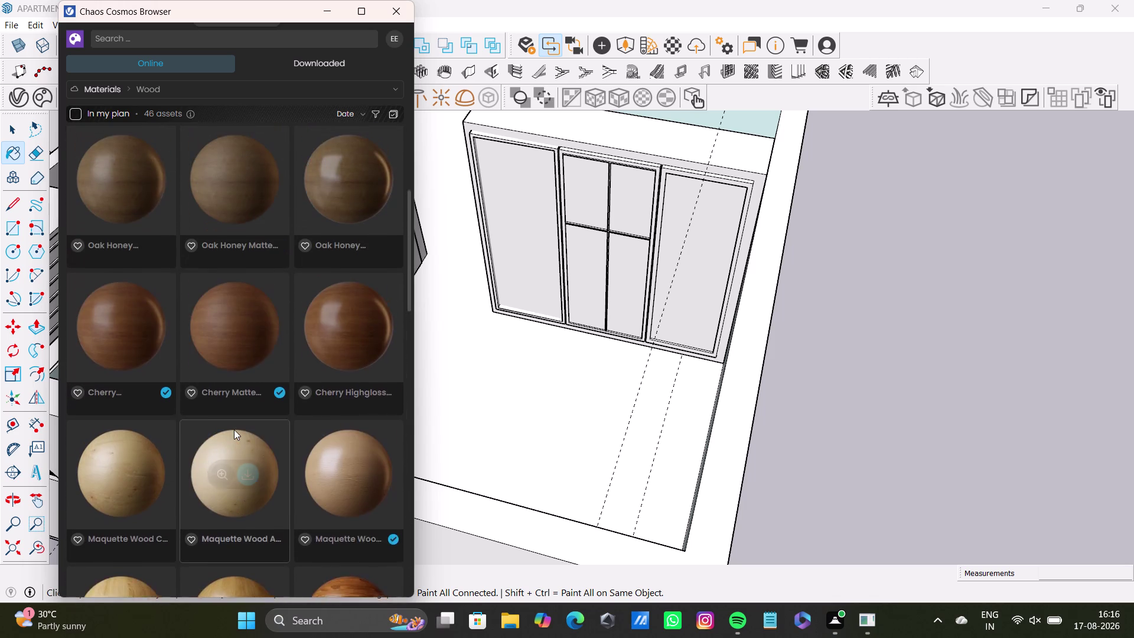
scroll(up, 3)
scroll(up, 3)
scroll(up, 3)
scroll(down, 3)
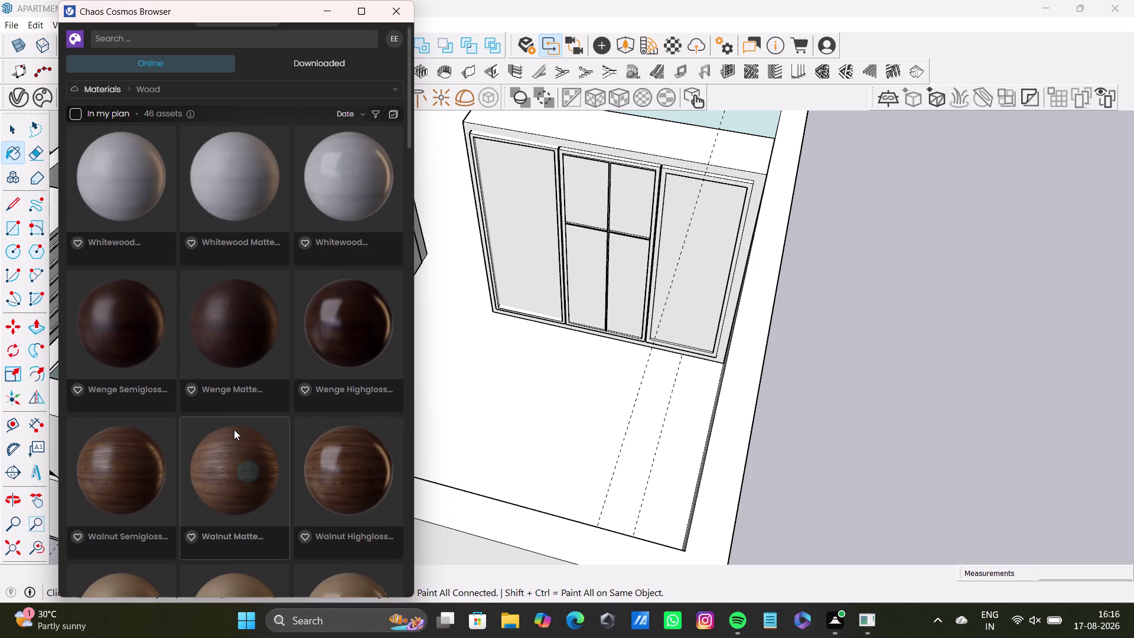
scroll(down, 3)
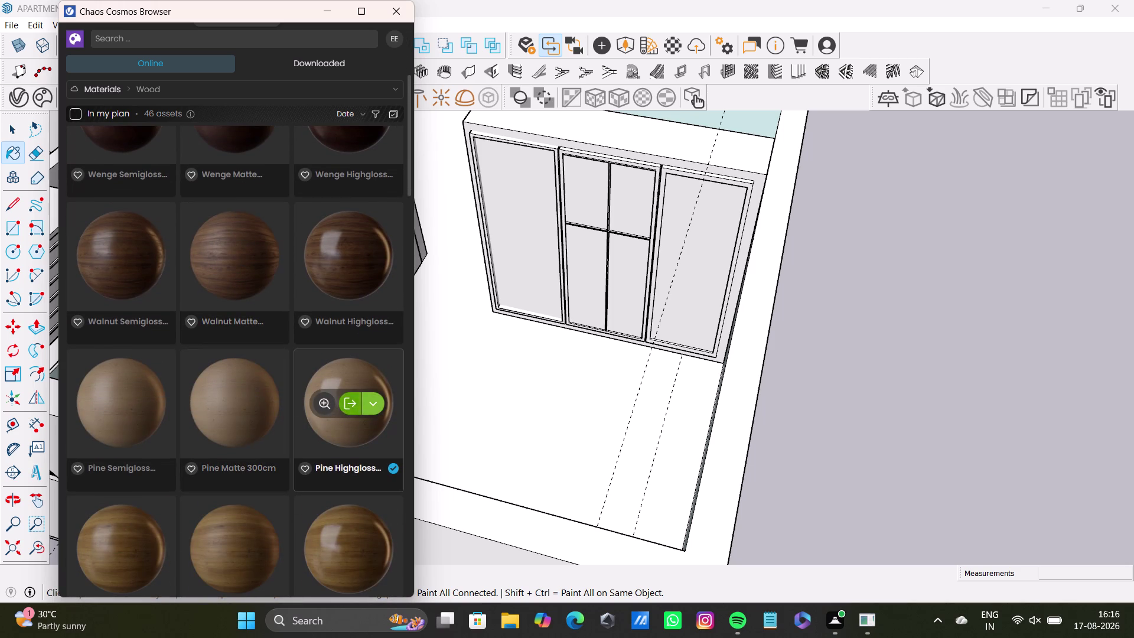
click(345, 407)
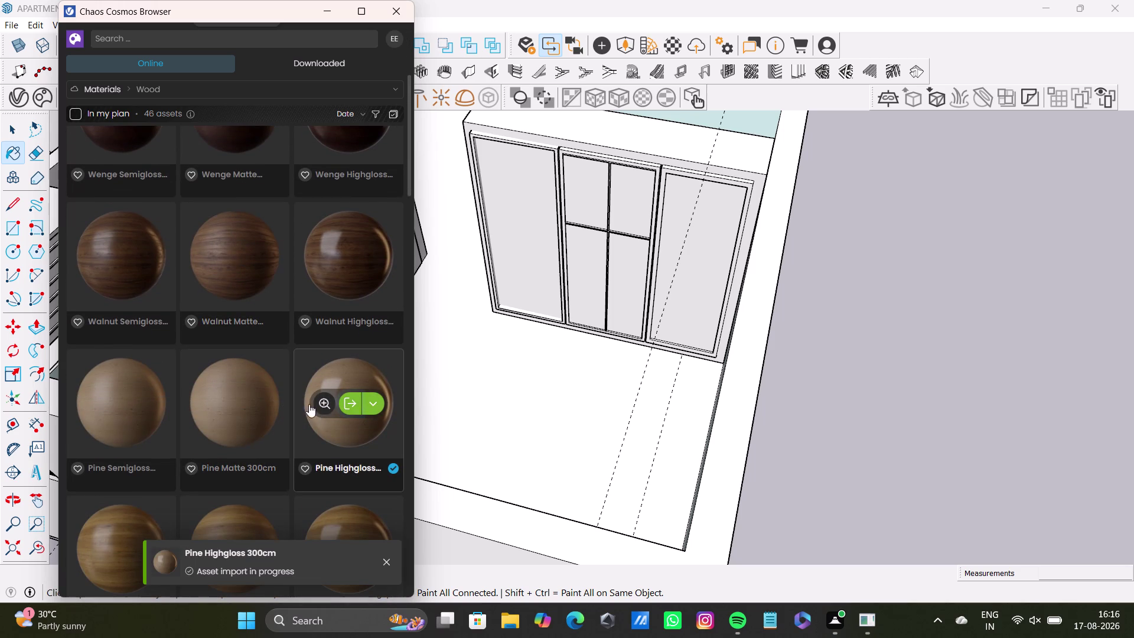
Scroll the Wood grid again, then minimize Cosmos to return to the apartment model.
scroll(up, 3)
scroll(up, 3)
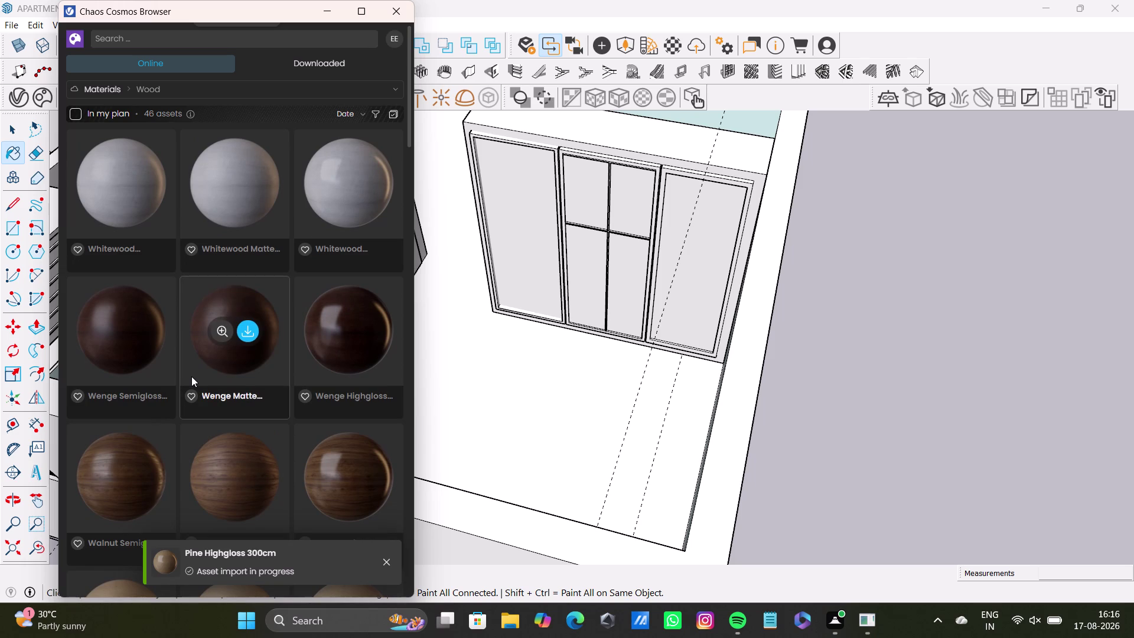
scroll(up, 3)
scroll(down, 3)
scroll(down, 3)
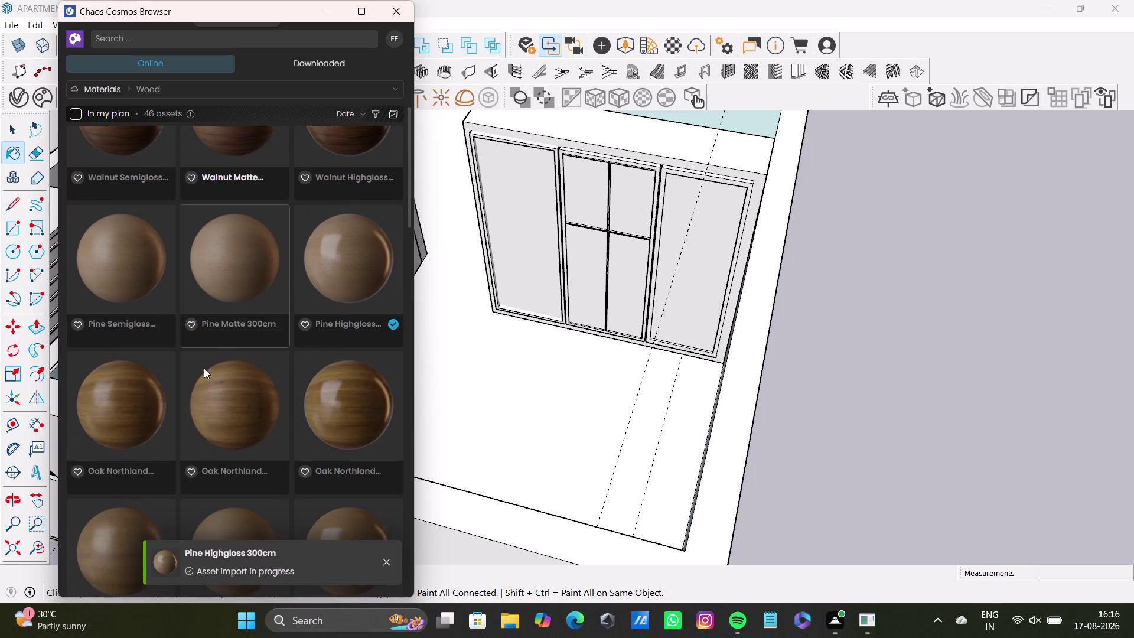
scroll(down, 3)
scroll(down, 3)
scroll(down, 3)
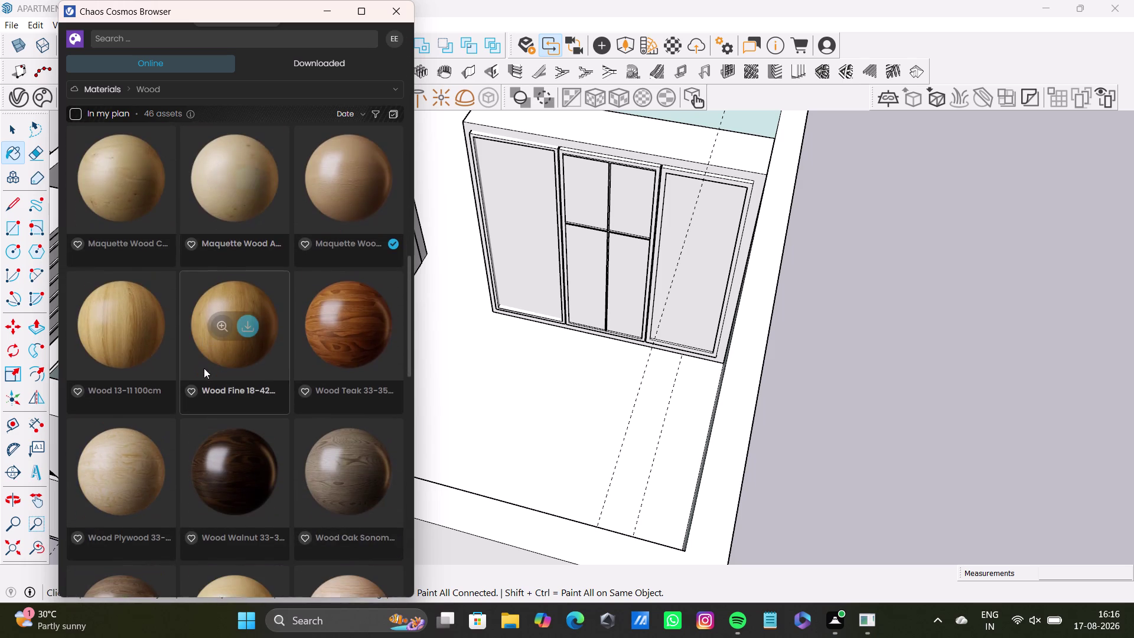
scroll(down, 3)
scroll(down, 3)
scroll(down, 3)
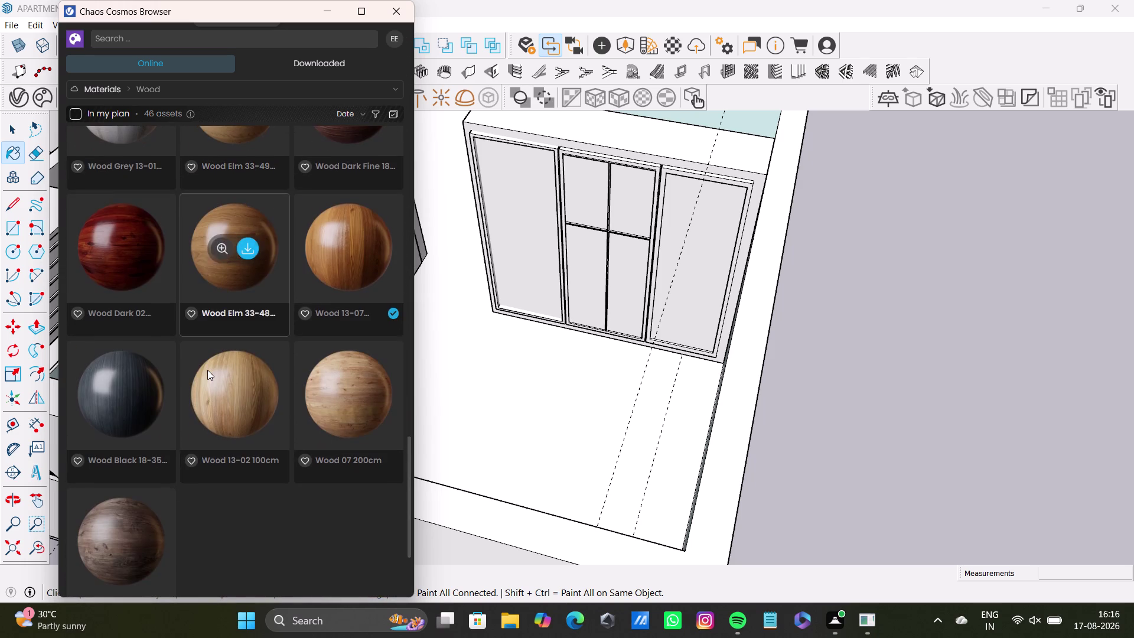
scroll(up, 3)
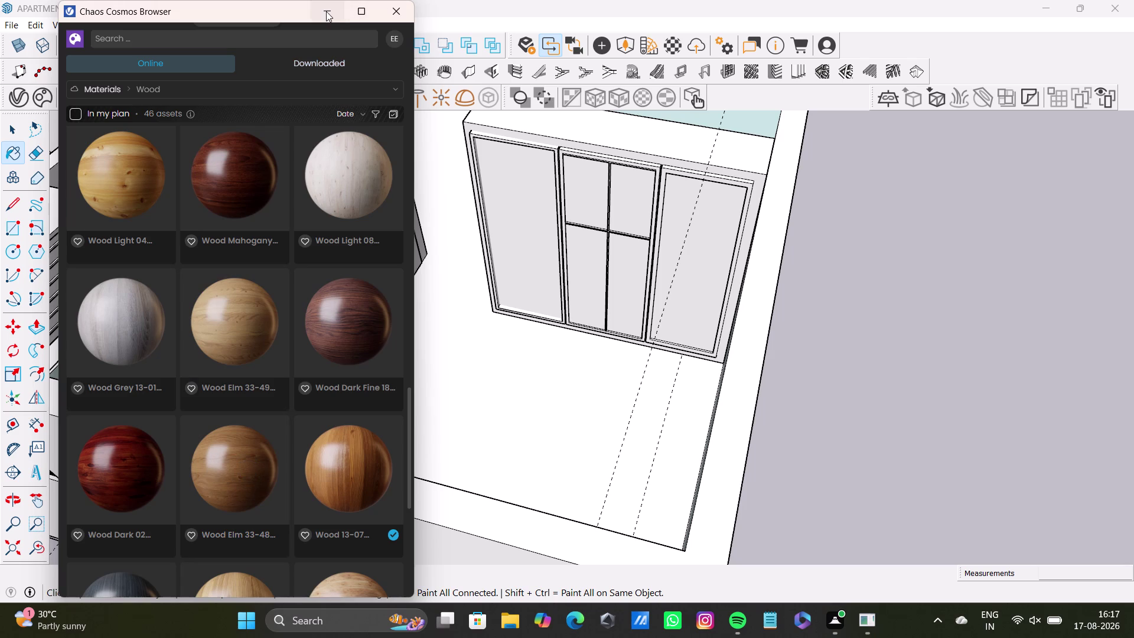
click(326, 11)
Select the bedroom wardrobe and refine which of its parts are selected.
key(space)
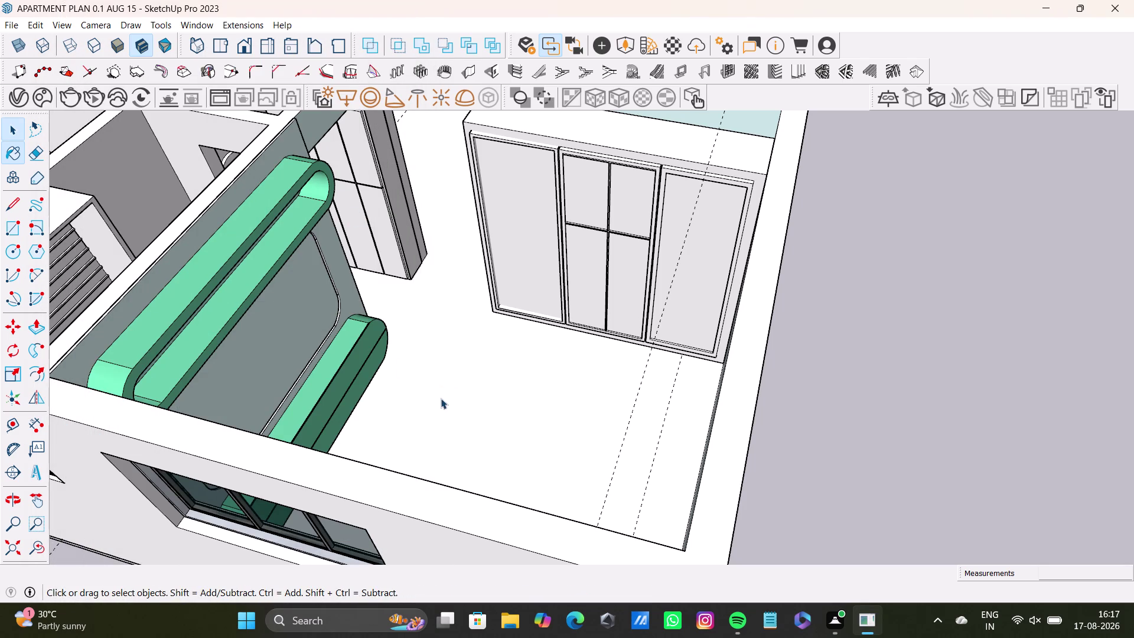
middle_drag(555, 394, 623, 394)
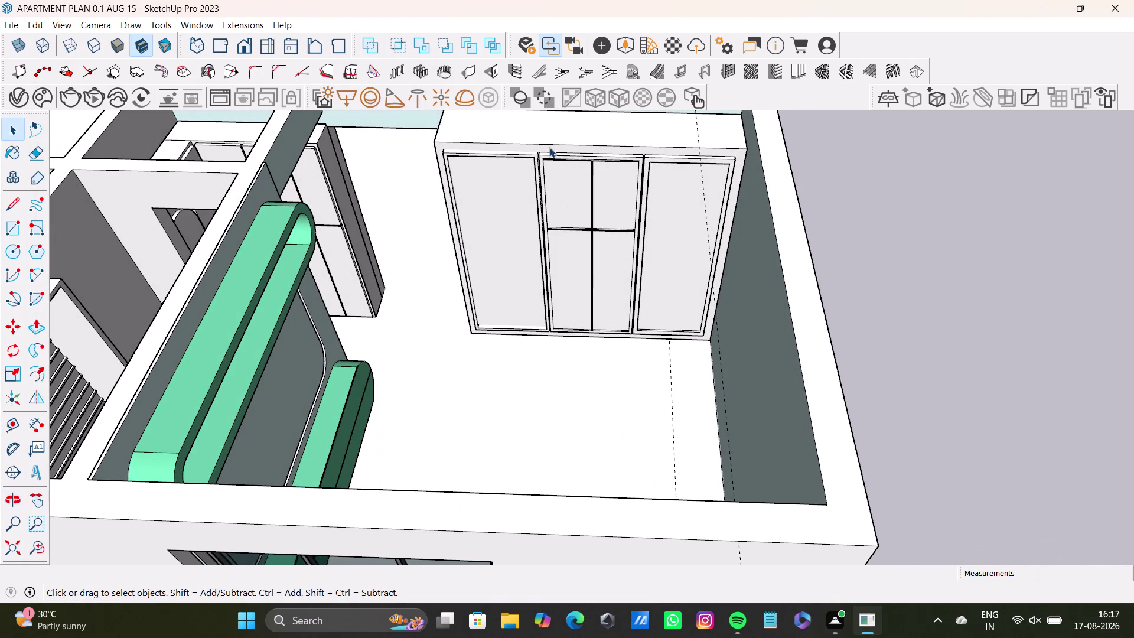
key(space)
click(560, 131)
scroll(up, 3)
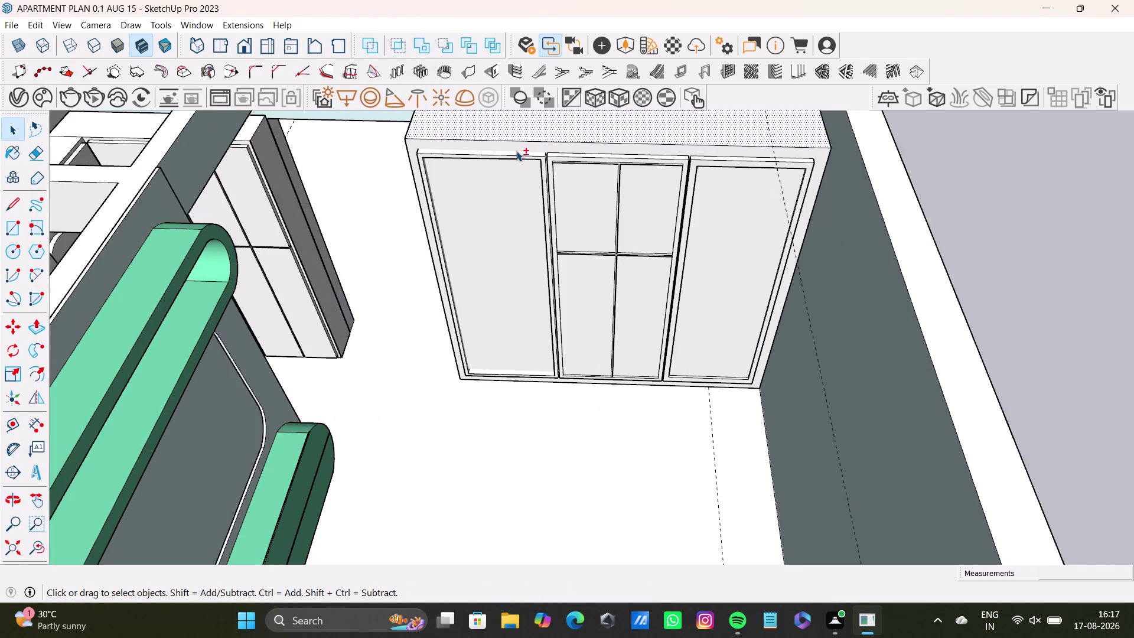
scroll(up, 3)
click(530, 151)
click(500, 193)
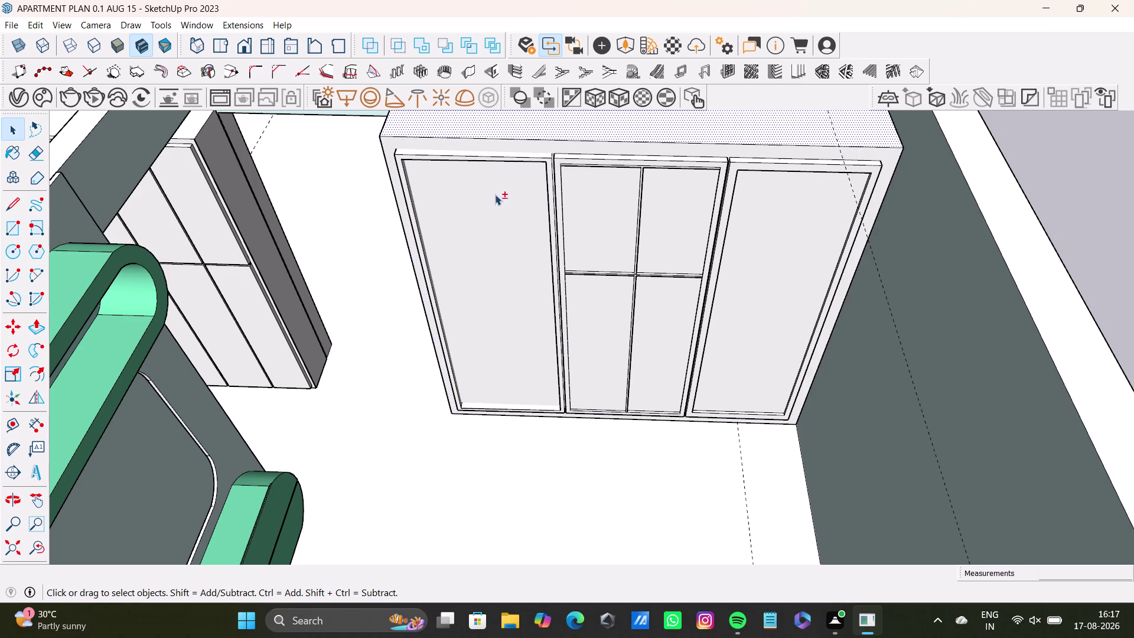
click(554, 146)
click(491, 243)
From the wardrobe's side, select its left door panel and try Push/Pull on it.
middle_drag(488, 281, 645, 316)
middle_drag(595, 313, 812, 334)
click(523, 226)
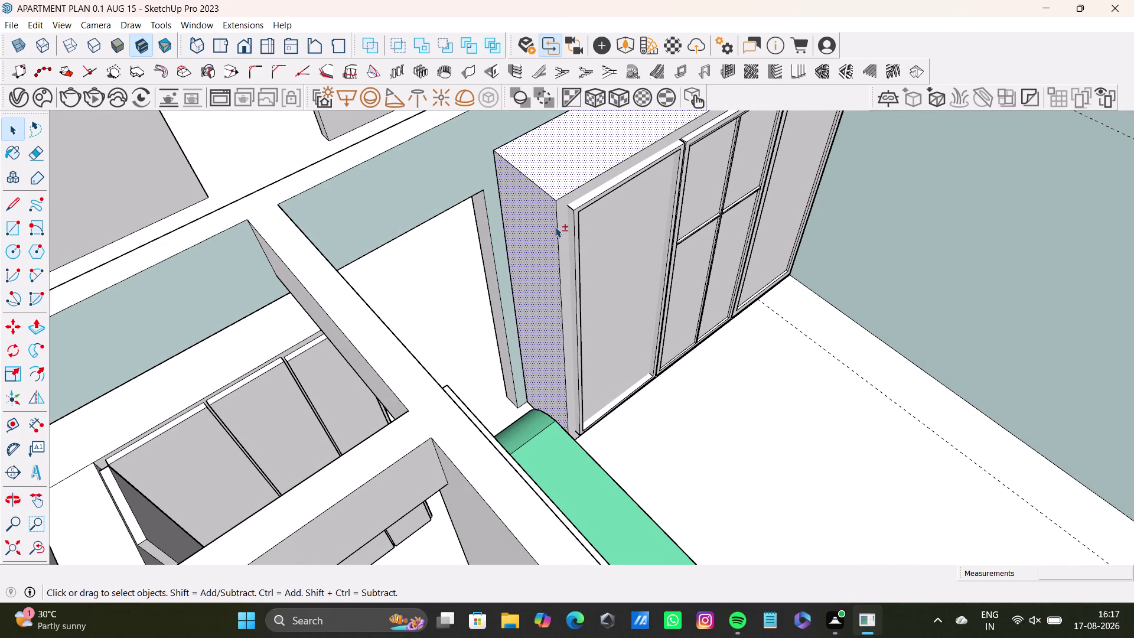
click(559, 235)
click(566, 241)
click(630, 237)
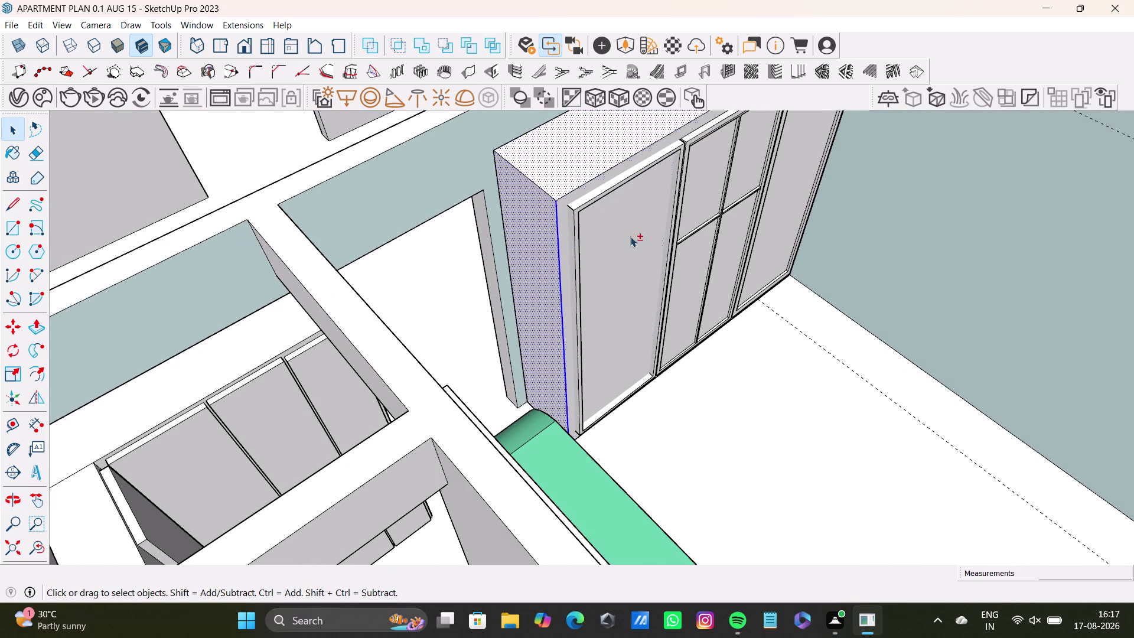
click(619, 255)
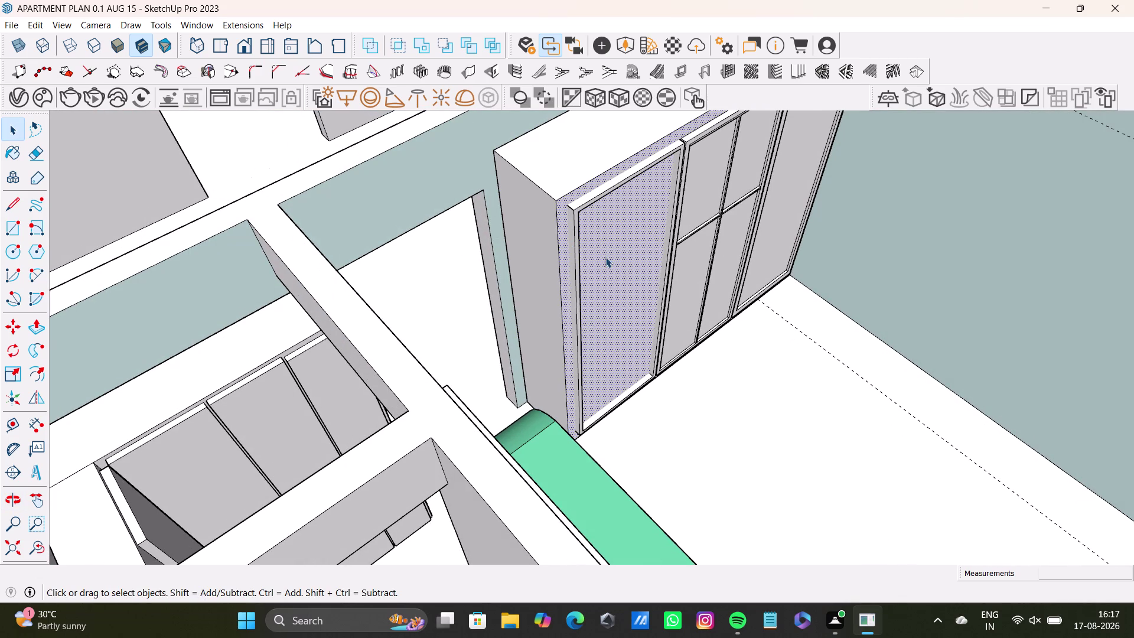
key(p)
drag(605, 257, 601, 260)
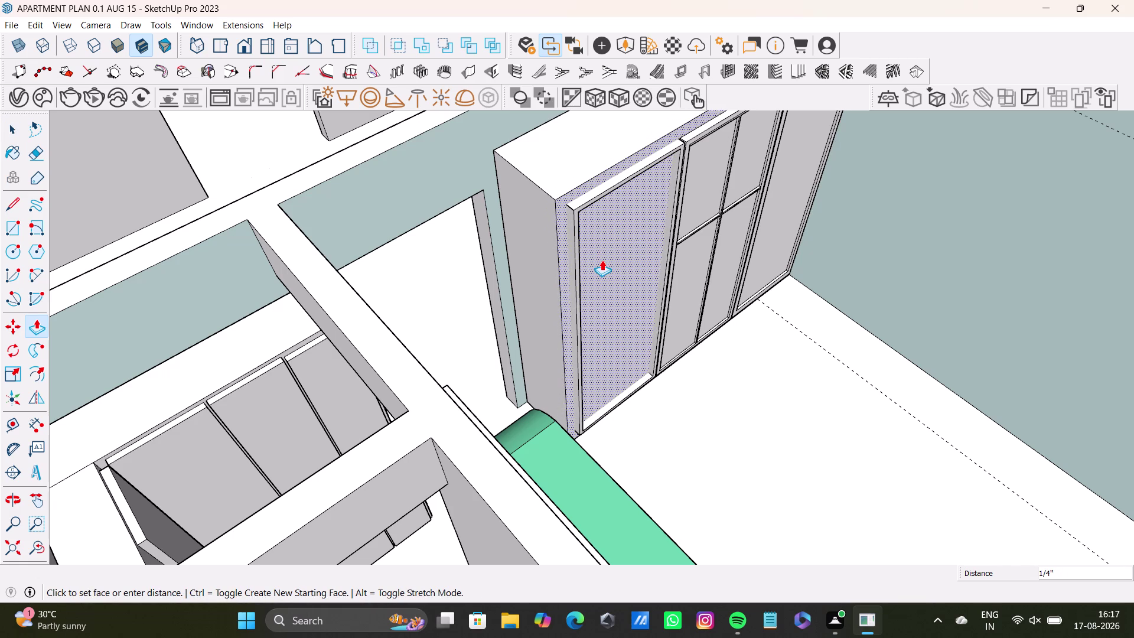
drag(602, 260, 599, 259)
Box-select objects beside the wardrobe, then reselect the wardrobe's left door panel.
key(space)
drag(552, 287, 476, 280)
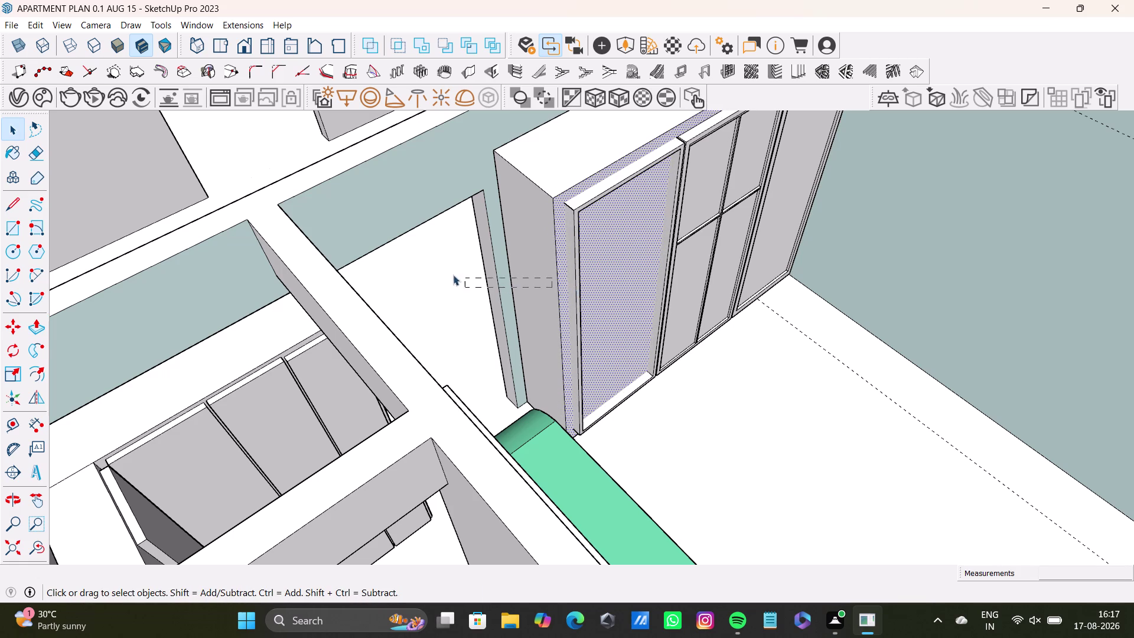
drag(475, 279, 453, 275)
middle_drag(677, 327, 438, 346)
scroll(down, 3)
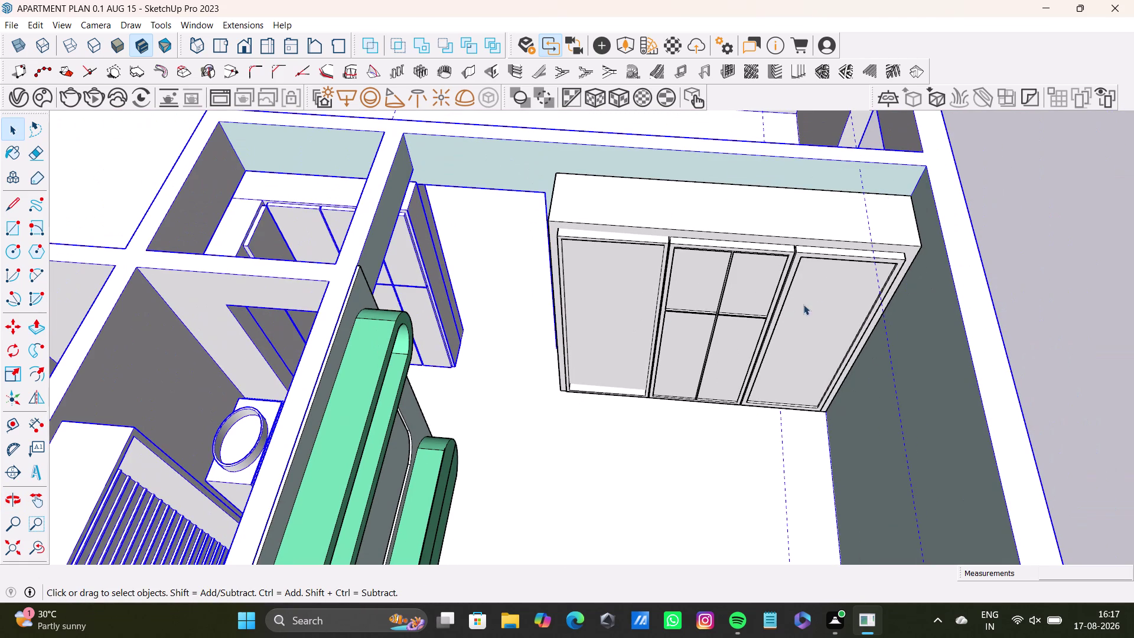
click(817, 303)
click(589, 280)
Face the wardrobe front and open Chaos Cosmos at Downloaded > Materials > Wood.
middle_drag(612, 312, 669, 329)
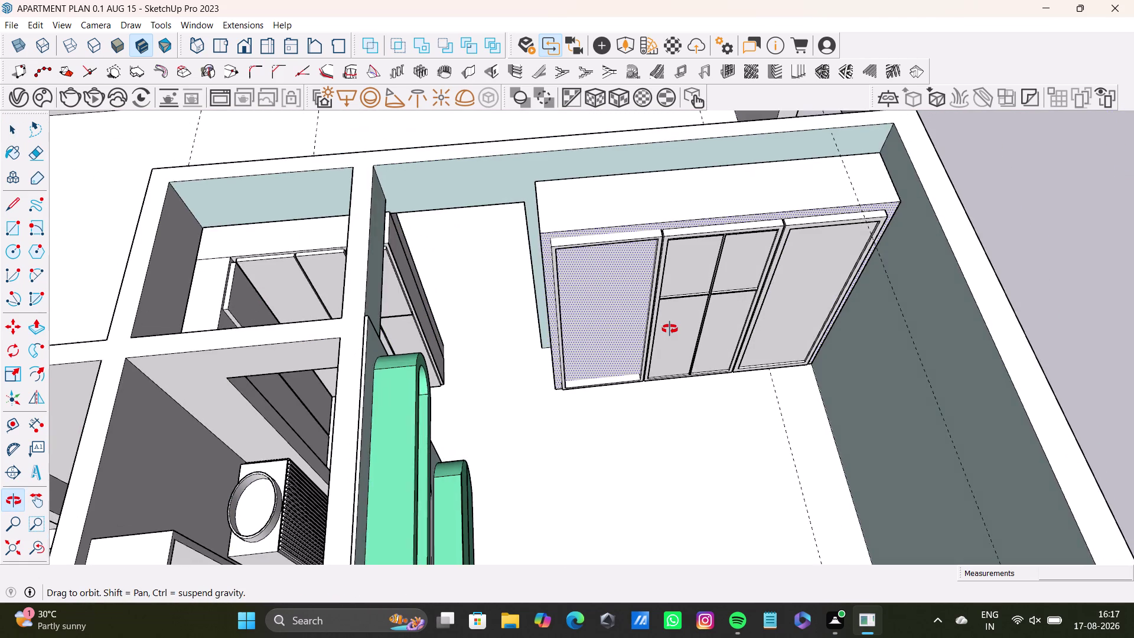
middle_drag(669, 329, 564, 388)
middle_drag(585, 343, 574, 269)
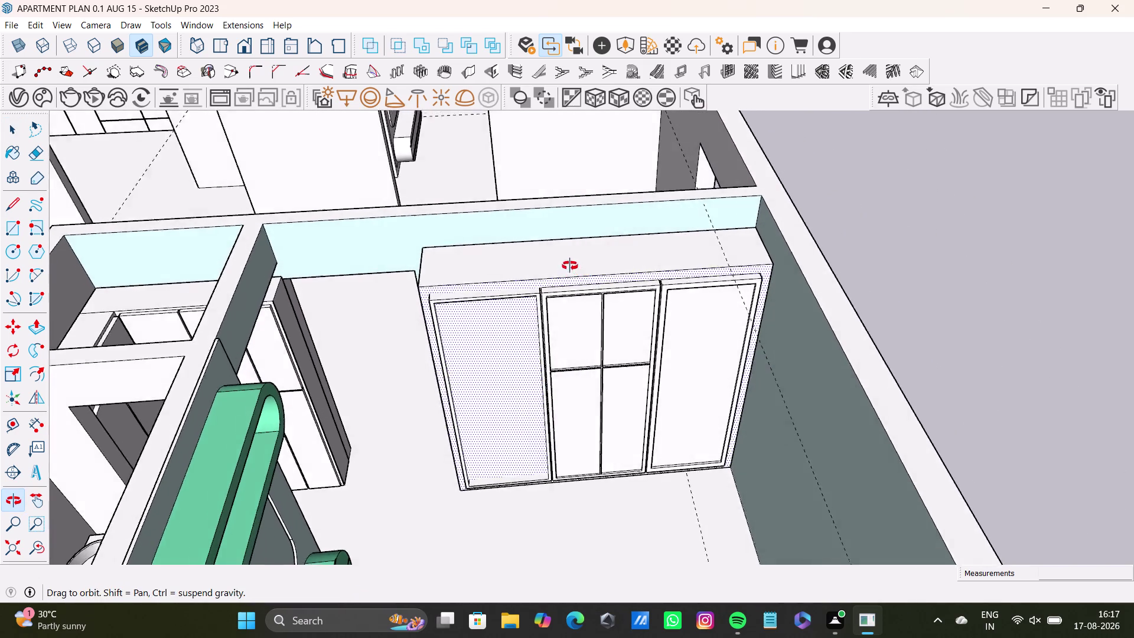
middle_drag(574, 269, 539, 252)
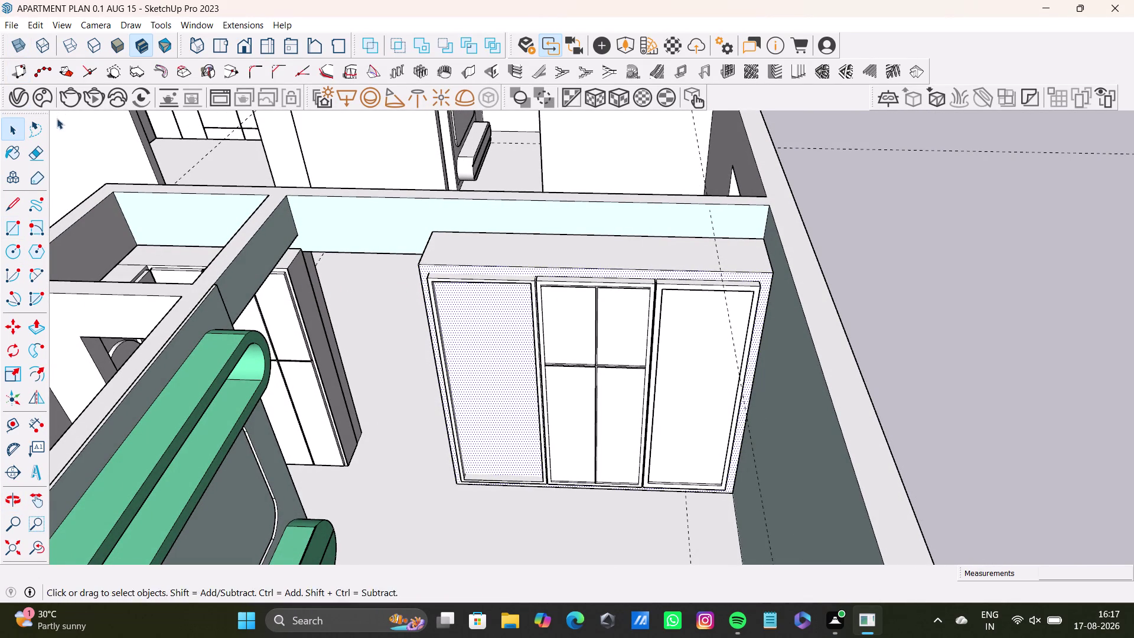
click(44, 97)
click(311, 57)
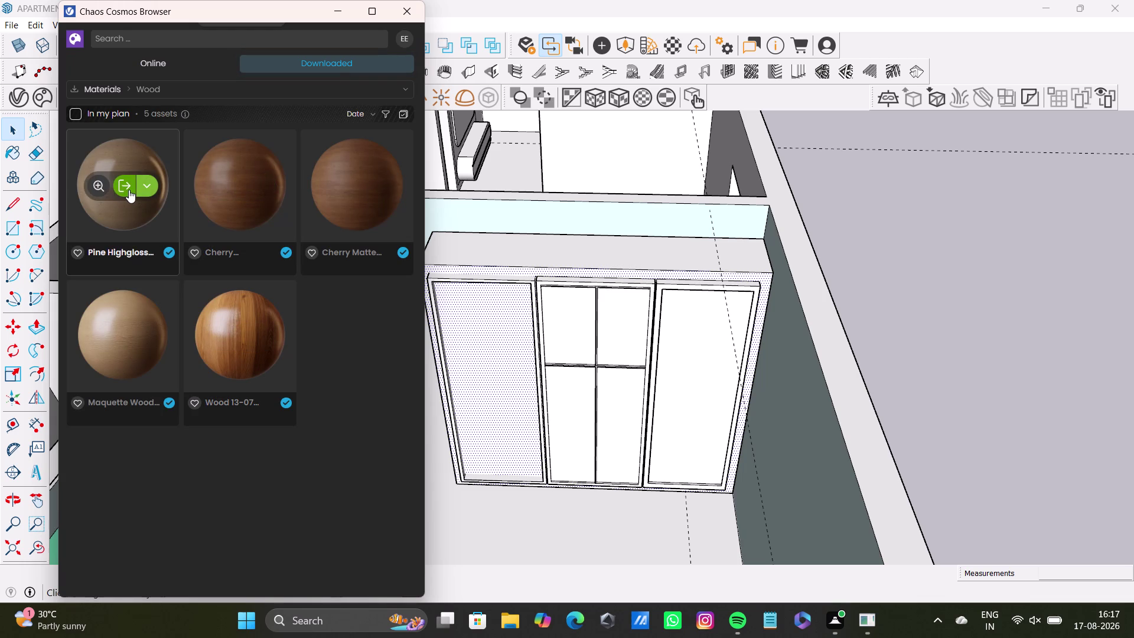
Import Pine Highgloss 300cm from Cosmos and bring up the V-Ray Asset Editor material list.
click(128, 190)
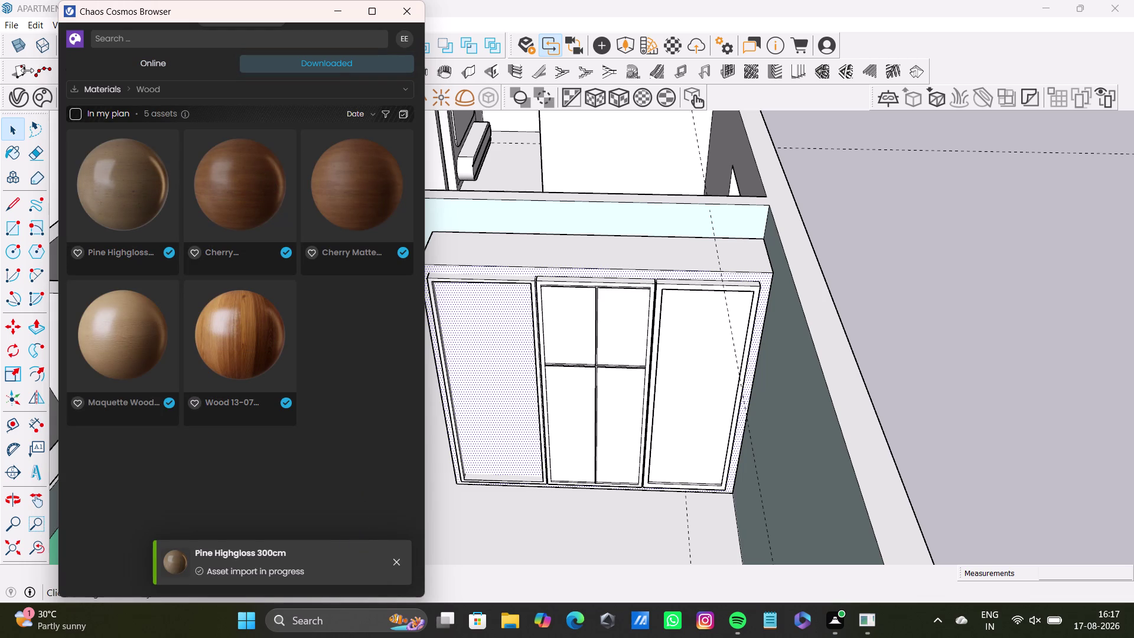
click(21, 98)
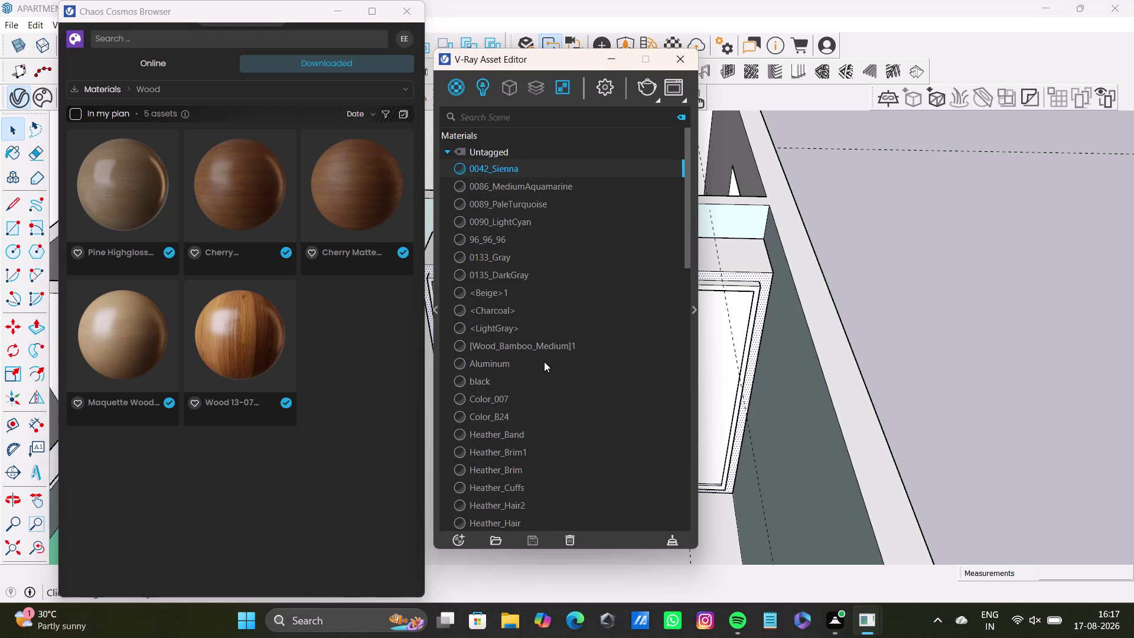
Apply Pine Highgloss 300cm to the wardrobe's left panel from the V-Ray Asset Editor.
scroll(down, 3)
scroll(down, 3)
scroll(down, 3)
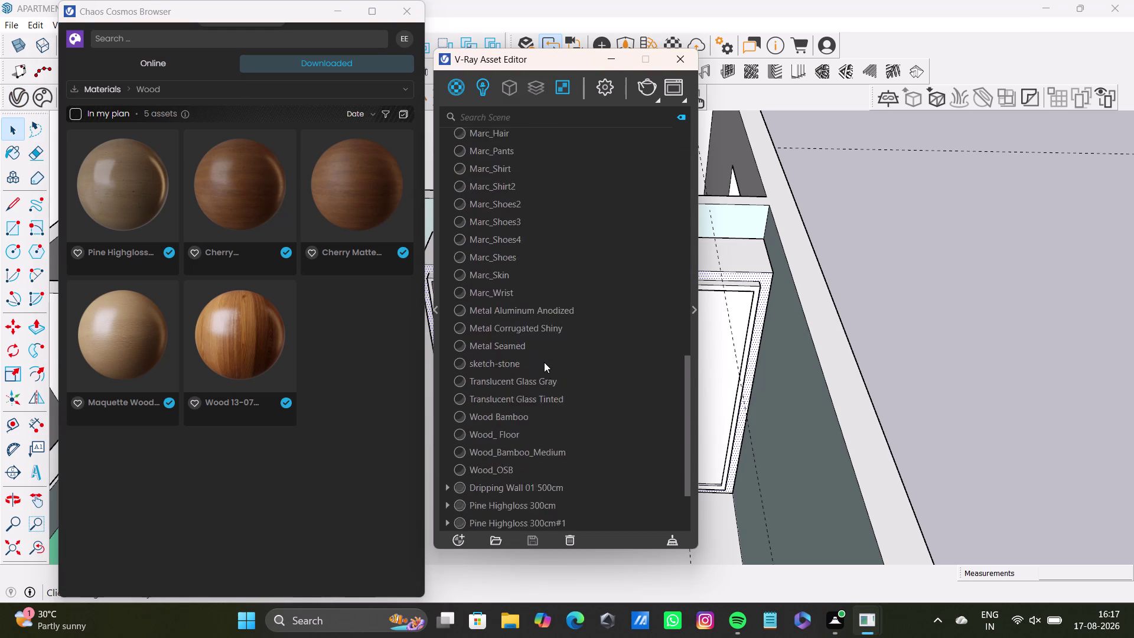
scroll(down, 3)
click(549, 409)
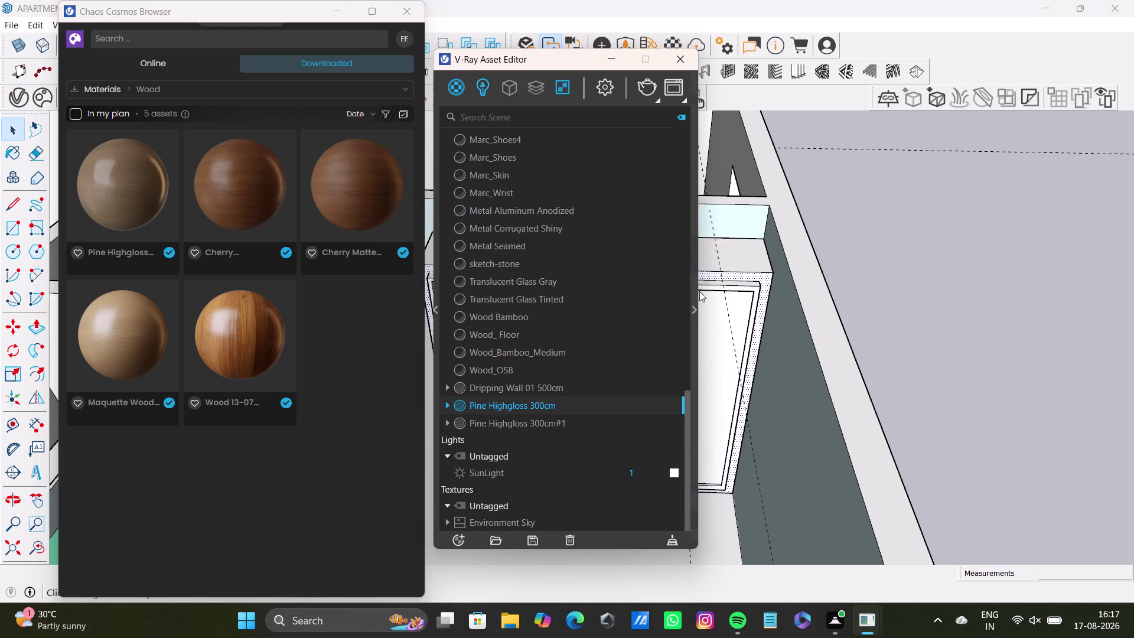
click(558, 408)
click(632, 404)
right_click(661, 401)
click(622, 236)
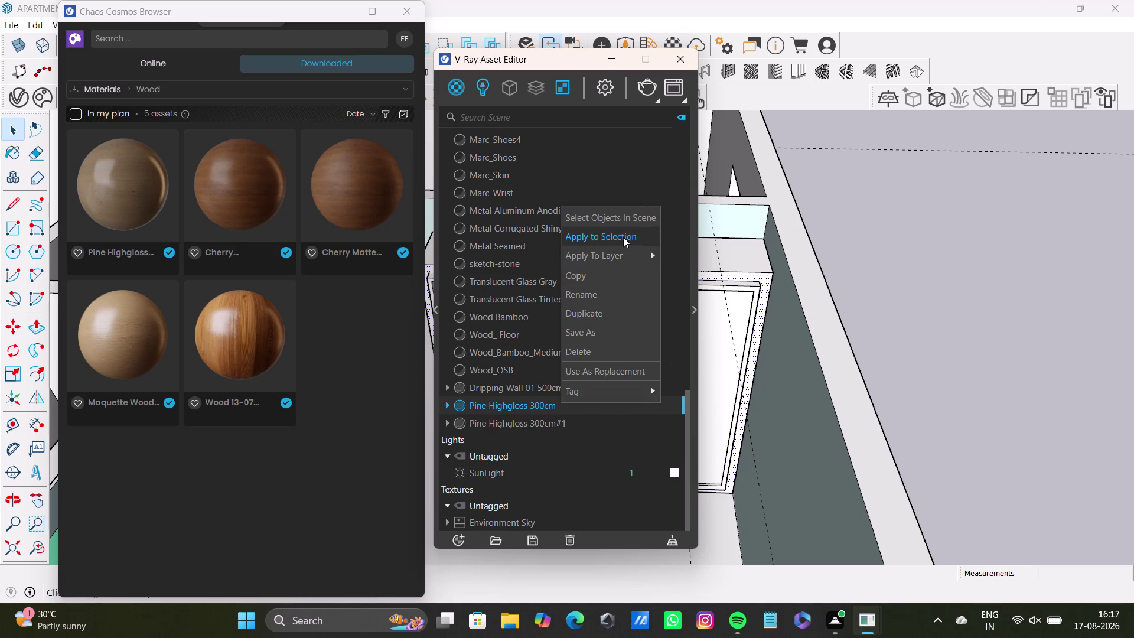
Move the editor aside, select the wardrobe top and apply Pine Highgloss 300cm to it.
drag(576, 56, 977, 149)
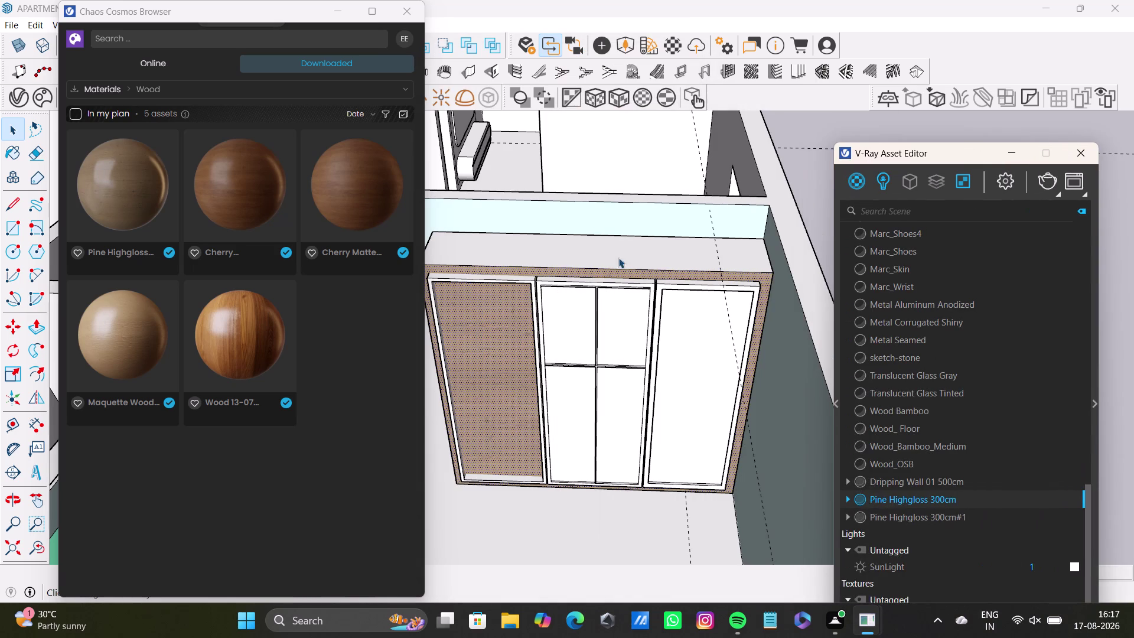
middle_drag(572, 394, 572, 428)
click(612, 268)
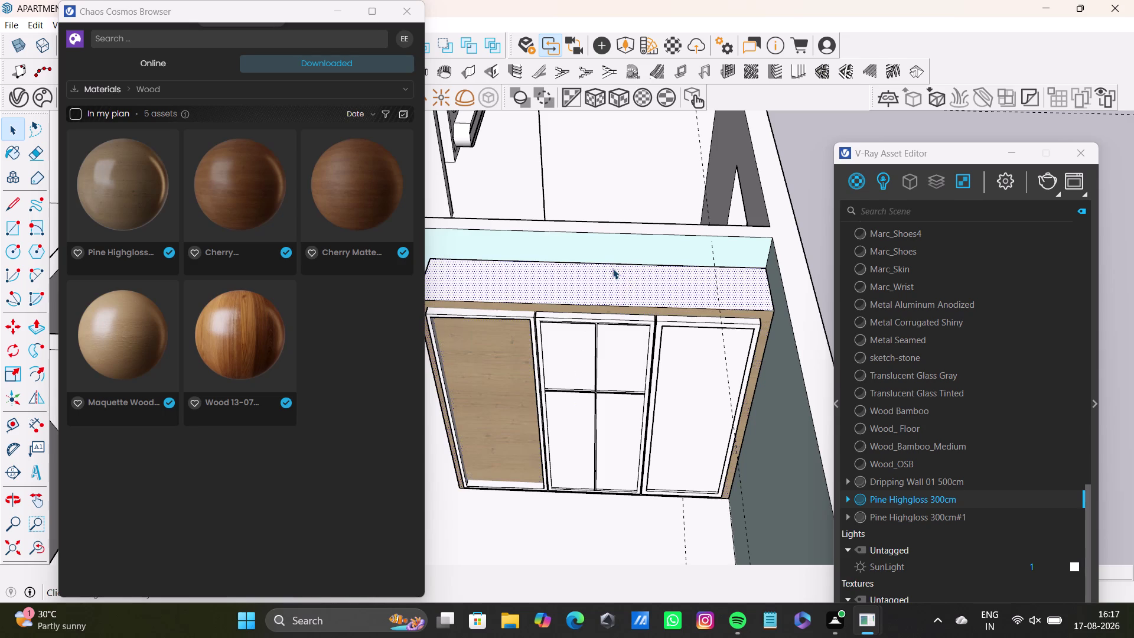
right_click(893, 500)
click(906, 337)
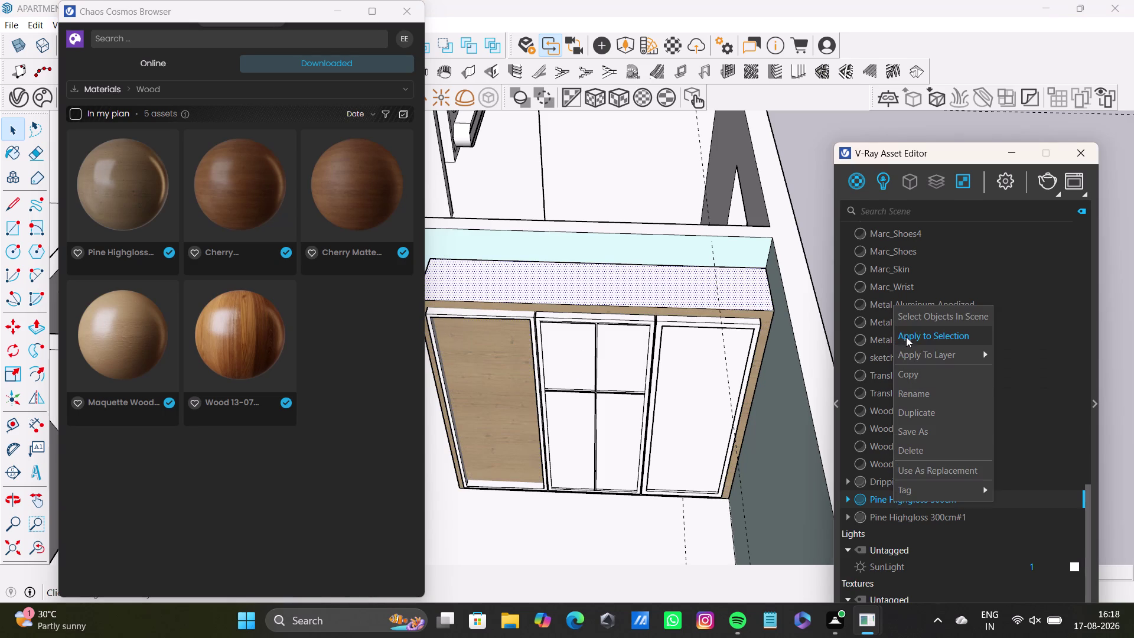
middle_drag(607, 424, 628, 311)
middle_drag(598, 358, 529, 474)
scroll(up, 3)
click(163, 62)
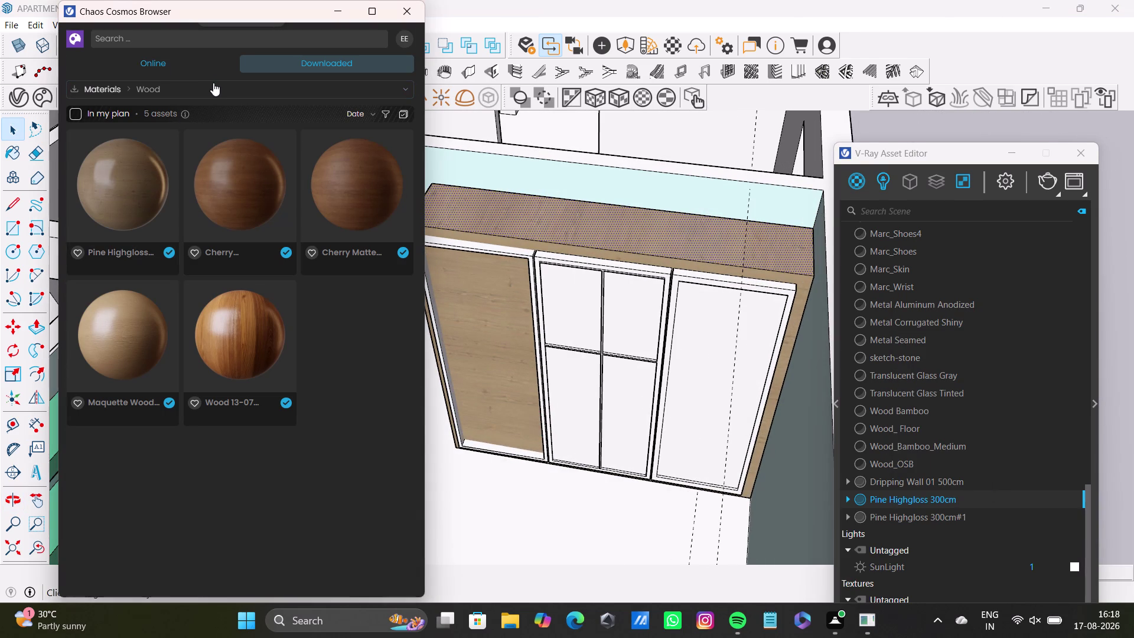
Push the Cosmos browser out of view, inspect the wardrobe, and ready Paint Bucket with Pine Highgloss 300cm.
click(293, 60)
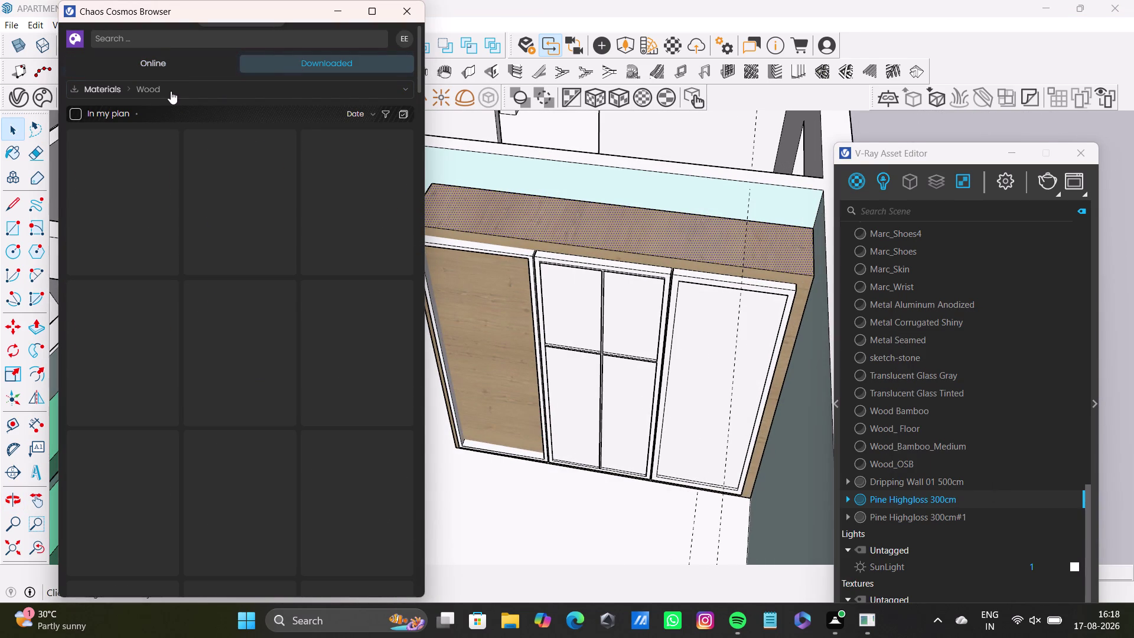
click(171, 91)
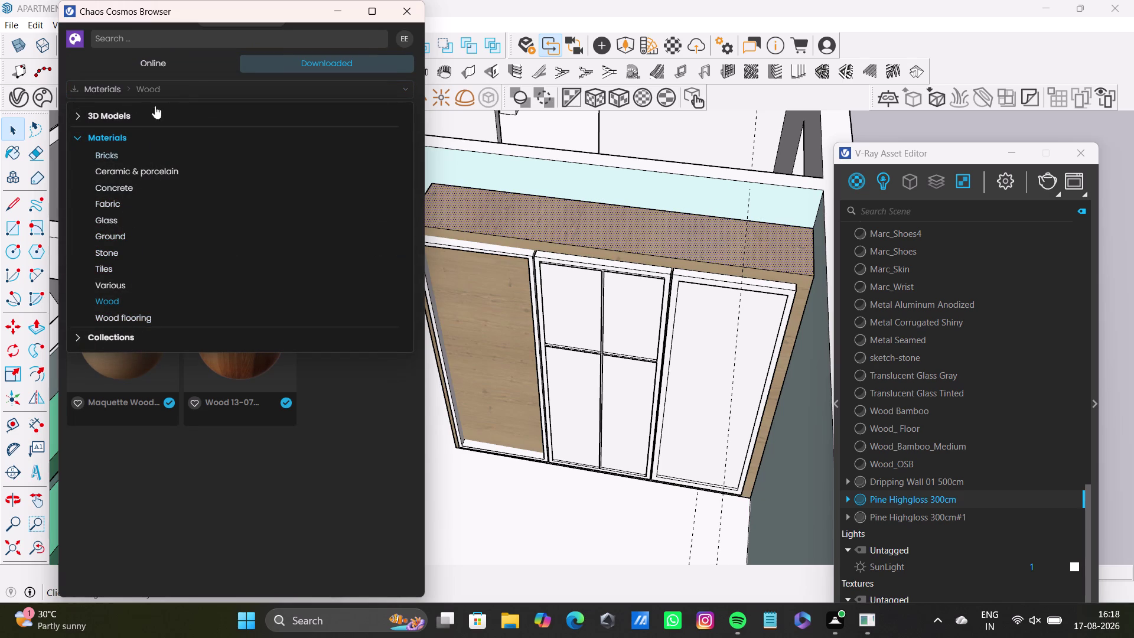
drag(285, 12, 356, 475)
middle_drag(568, 392, 624, 365)
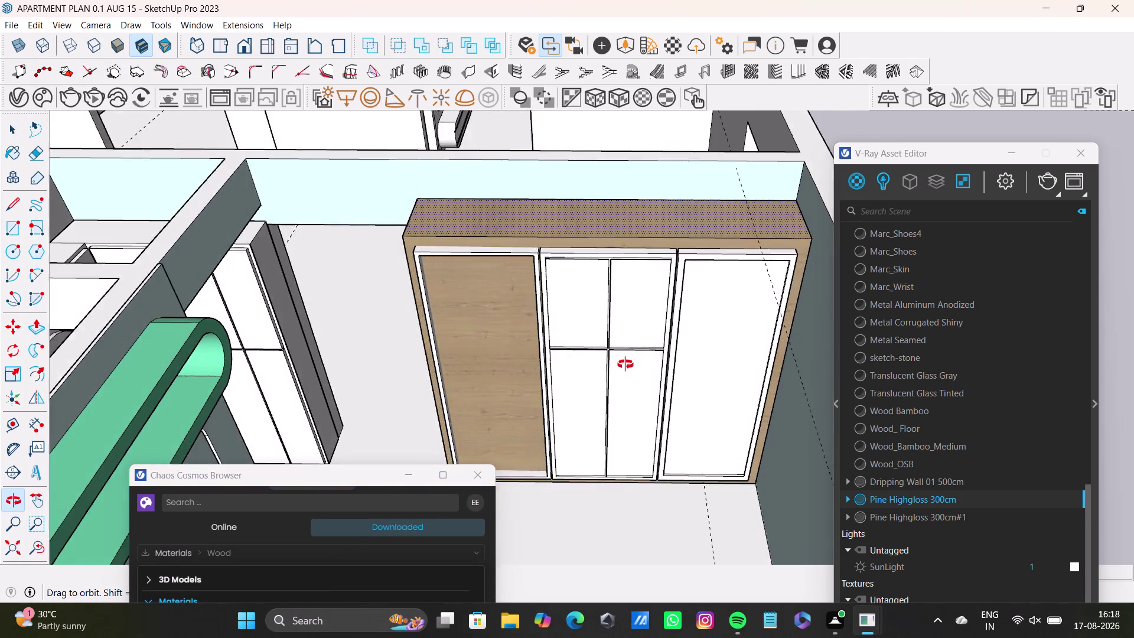
middle_drag(624, 365, 386, 428)
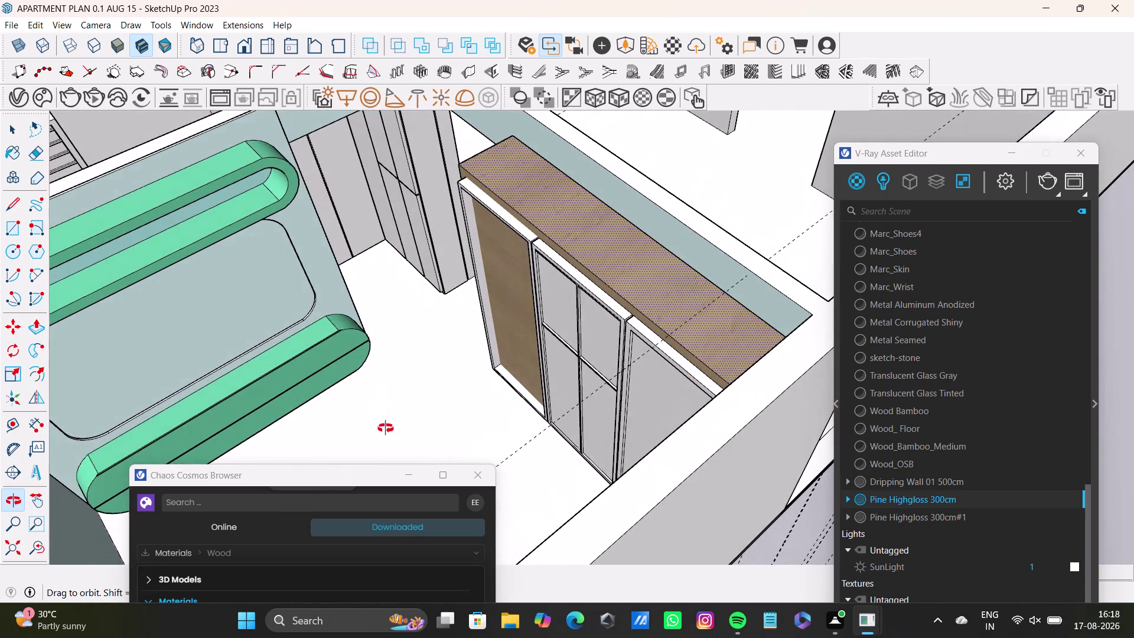
middle_drag(385, 428, 274, 278)
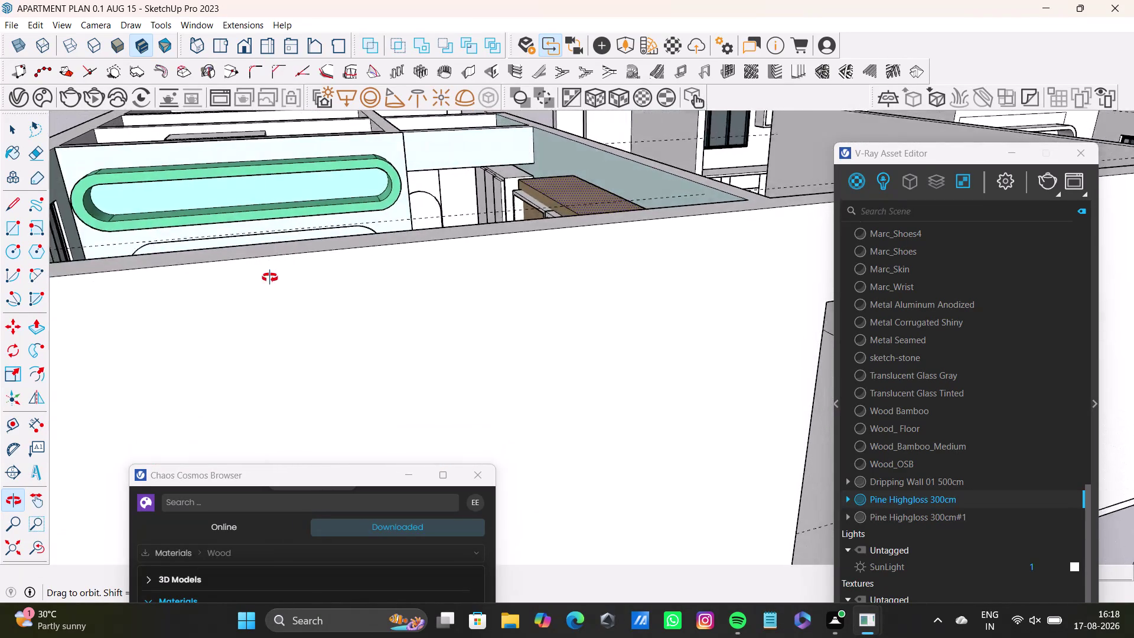
middle_drag(274, 277, 607, 412)
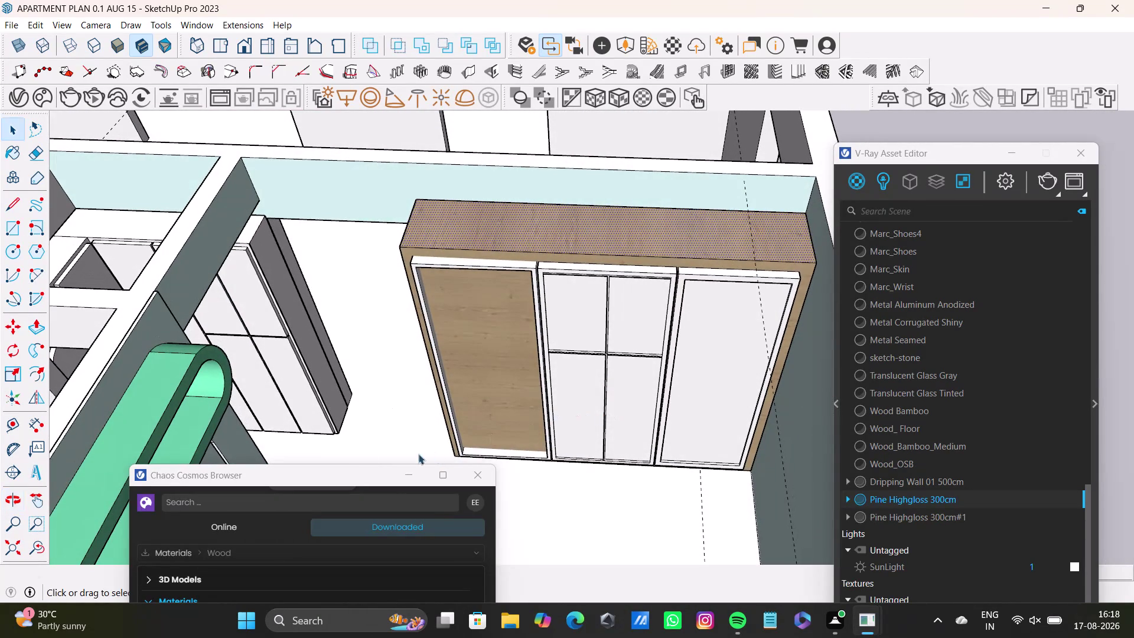
drag(358, 475, 400, 577)
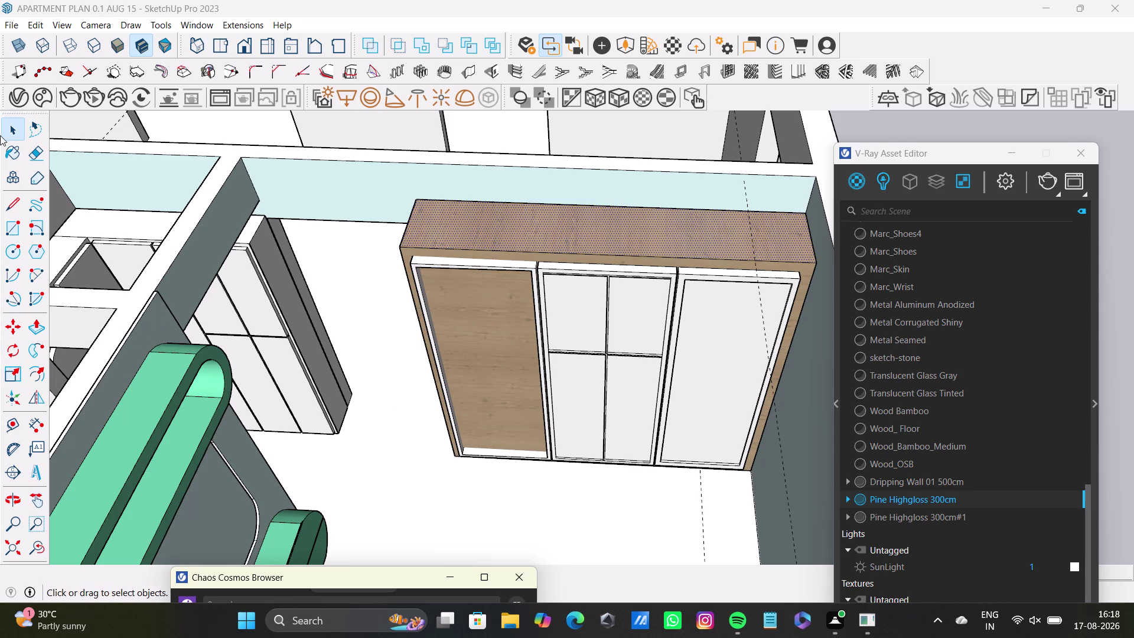
click(10, 154)
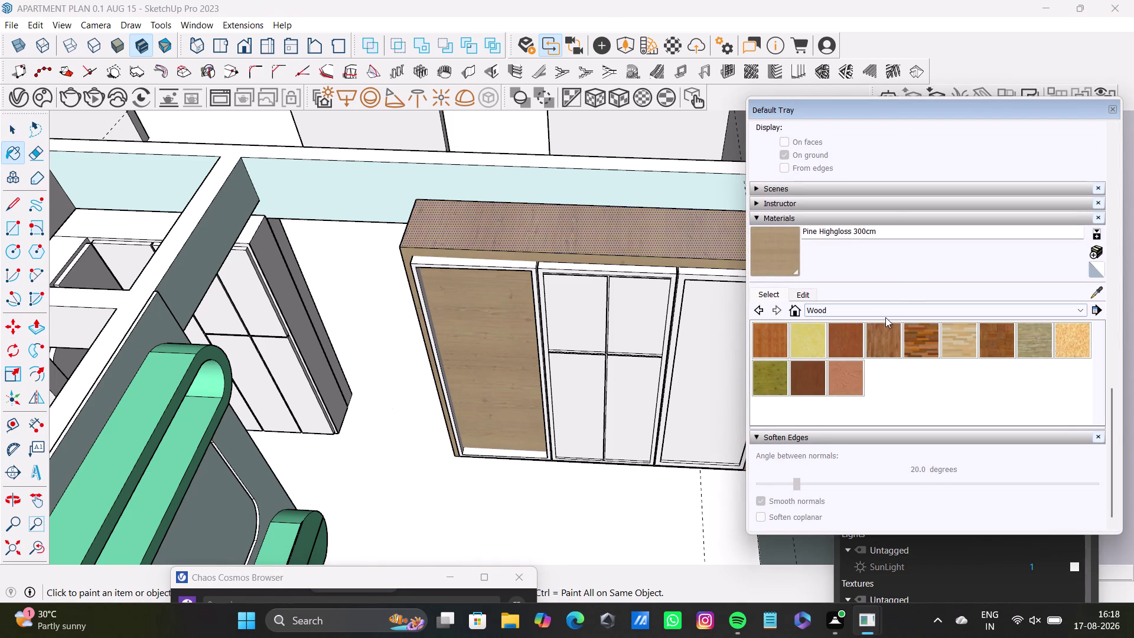
Choose 0089_PaleTurquoise from the Materials tray's colour collection.
click(885, 317)
click(882, 314)
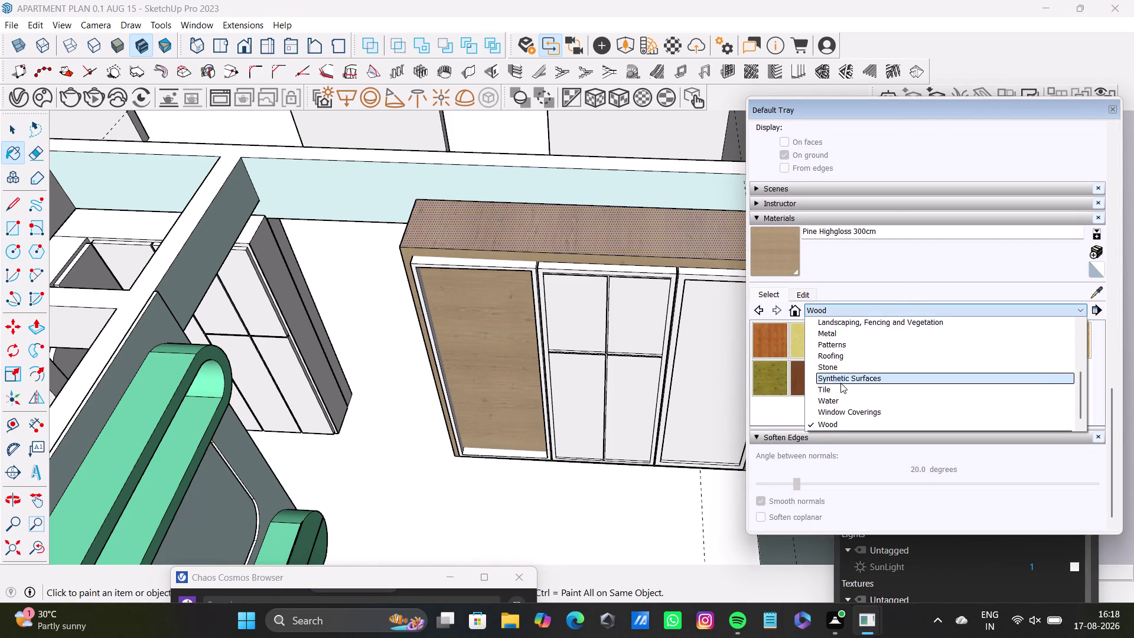
scroll(up, 3)
click(841, 404)
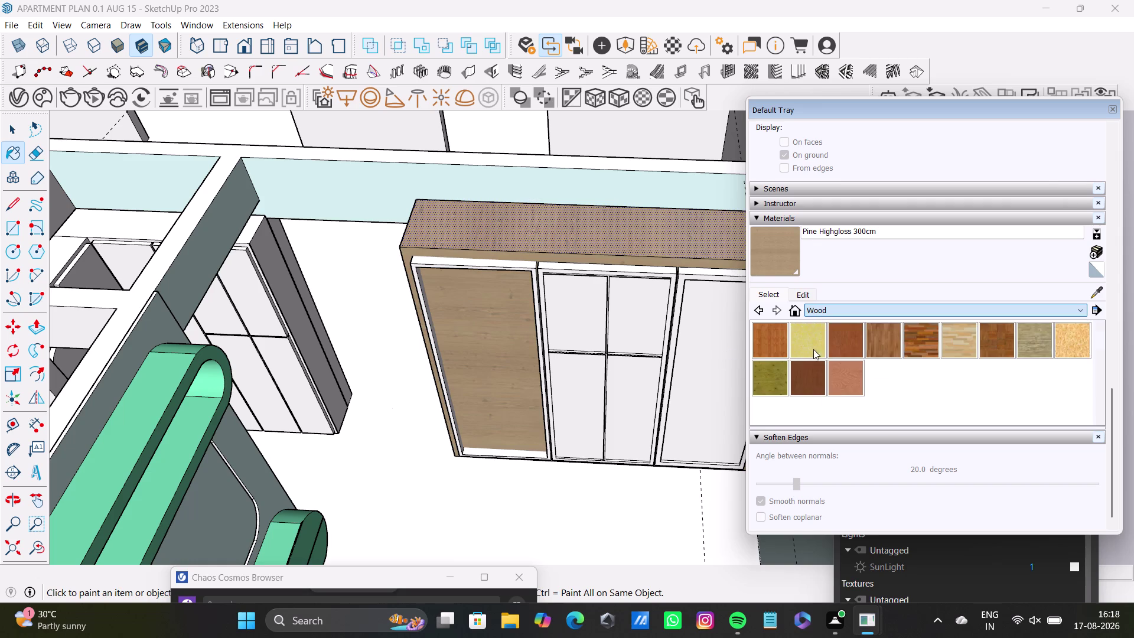
scroll(down, 3)
scroll(down, 3)
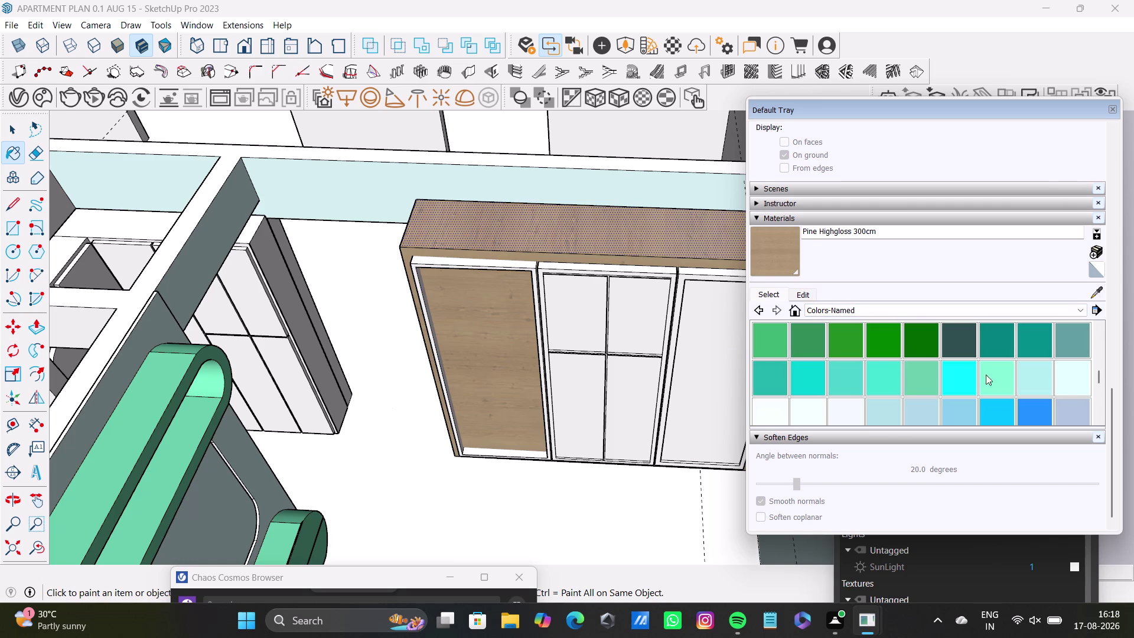
click(1030, 378)
key(space)
Select the glass panes of the middle and right wardrobe doors.
click(649, 300)
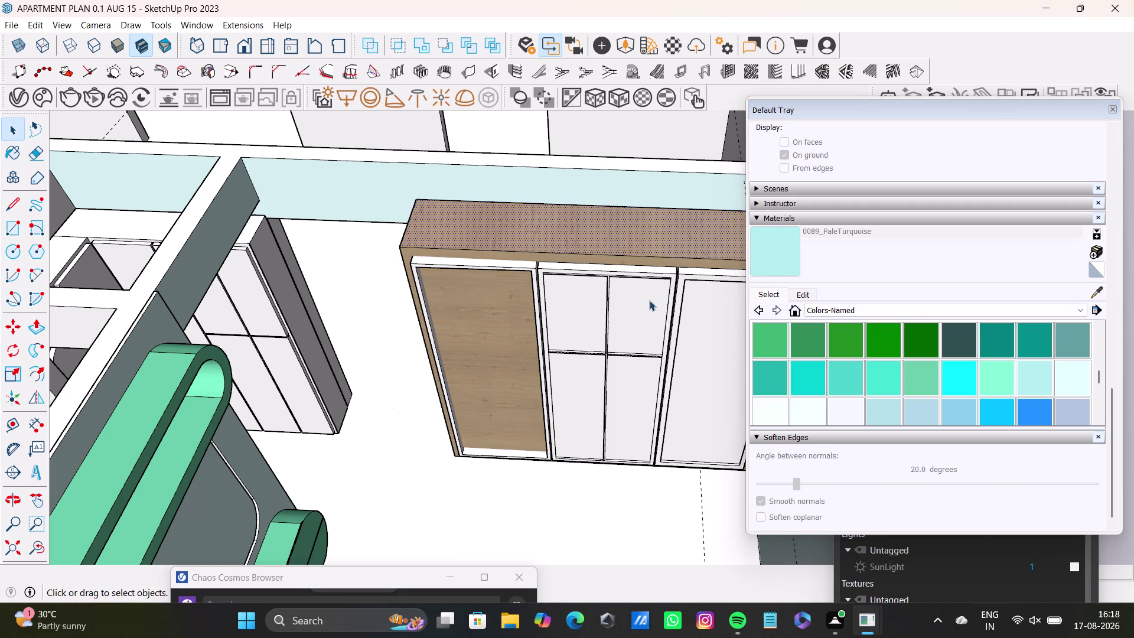
click(585, 310)
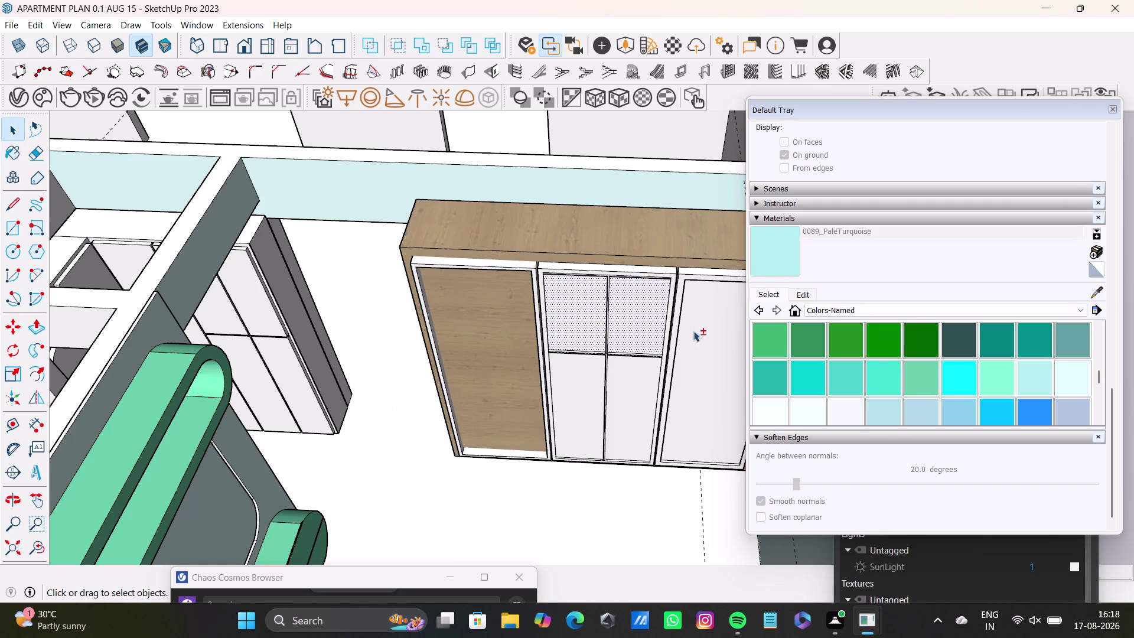
click(693, 330)
drag(568, 409, 585, 403)
click(638, 391)
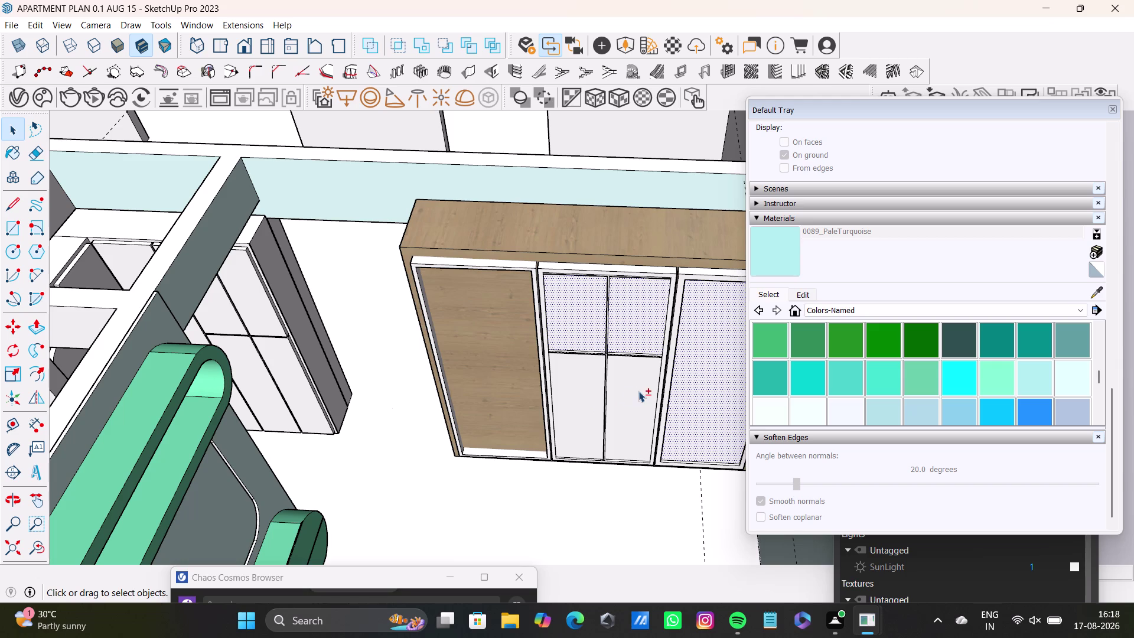
click(582, 384)
scroll(up, 3)
Zoom in close to the glass panes and make Pale Turquoise the active paint material.
middle_drag(584, 344, 567, 283)
middle_drag(561, 319, 557, 417)
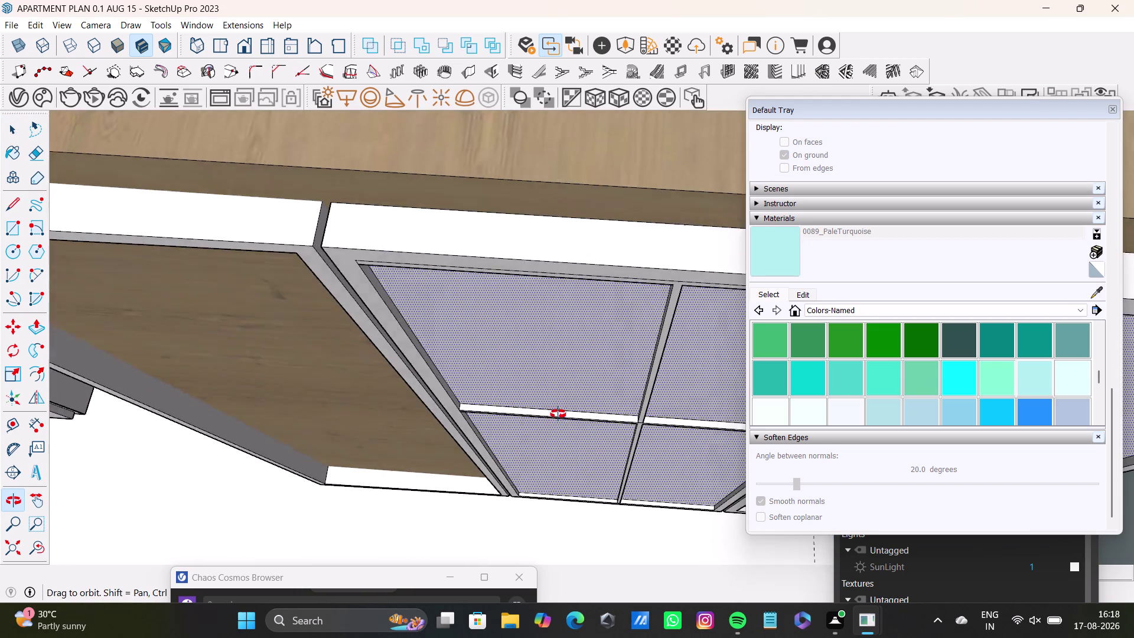
middle_drag(556, 416, 421, 420)
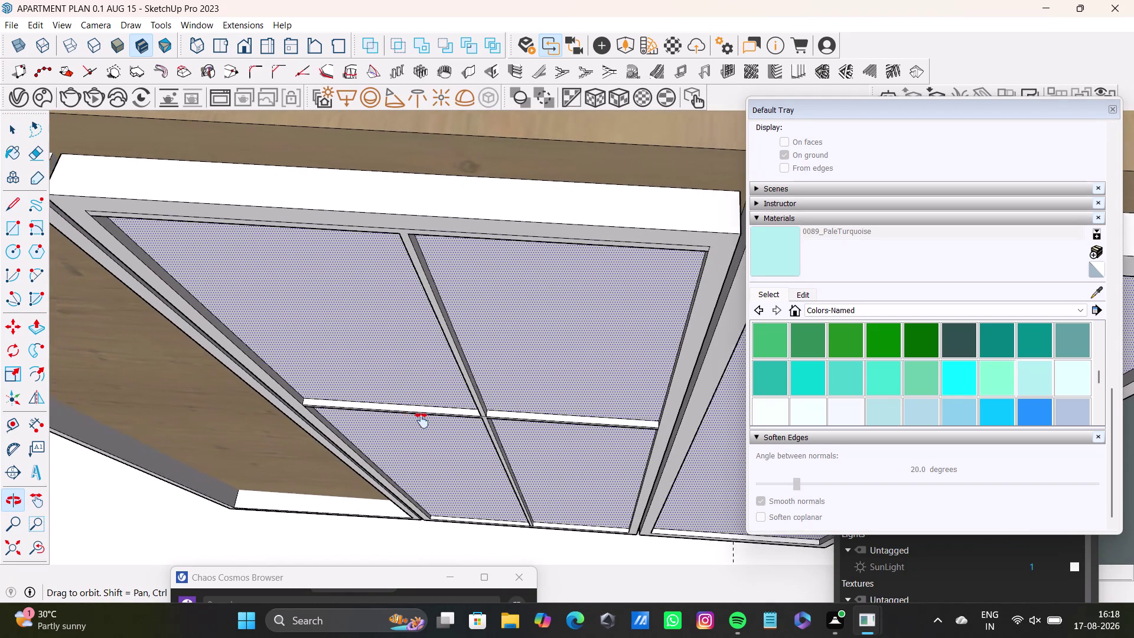
middle_drag(421, 420, 421, 420)
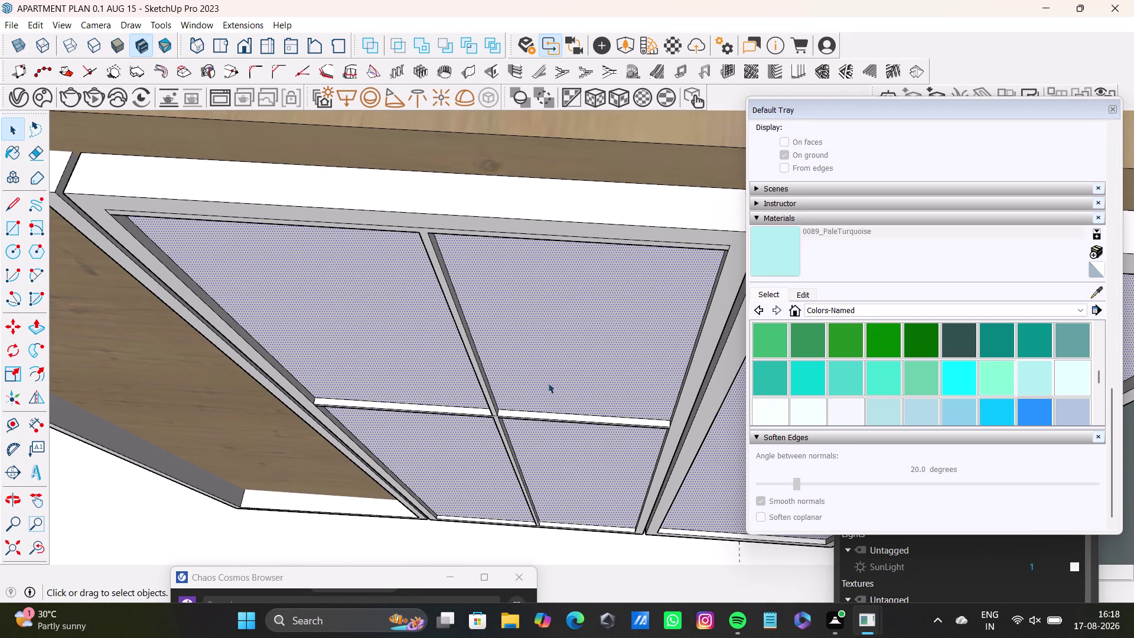
middle_drag(596, 396, 526, 333)
scroll(up, 3)
click(1036, 379)
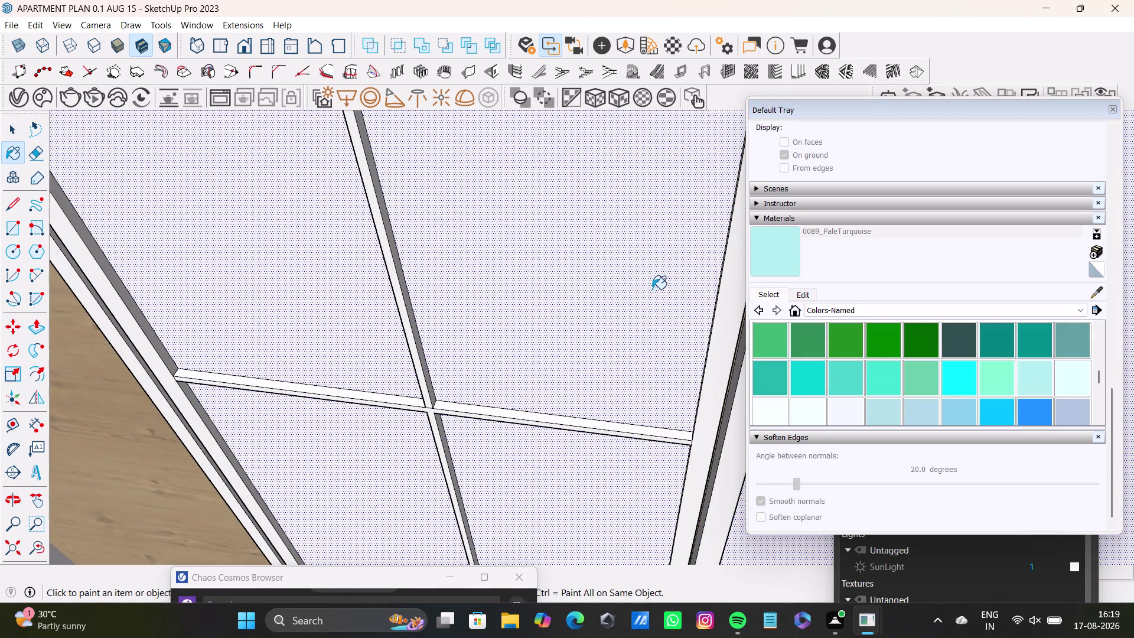
Paint the first glass pane pale turquoise and check the whole wardrobe front.
click(650, 288)
scroll(down, 3)
middle_drag(544, 333, 606, 339)
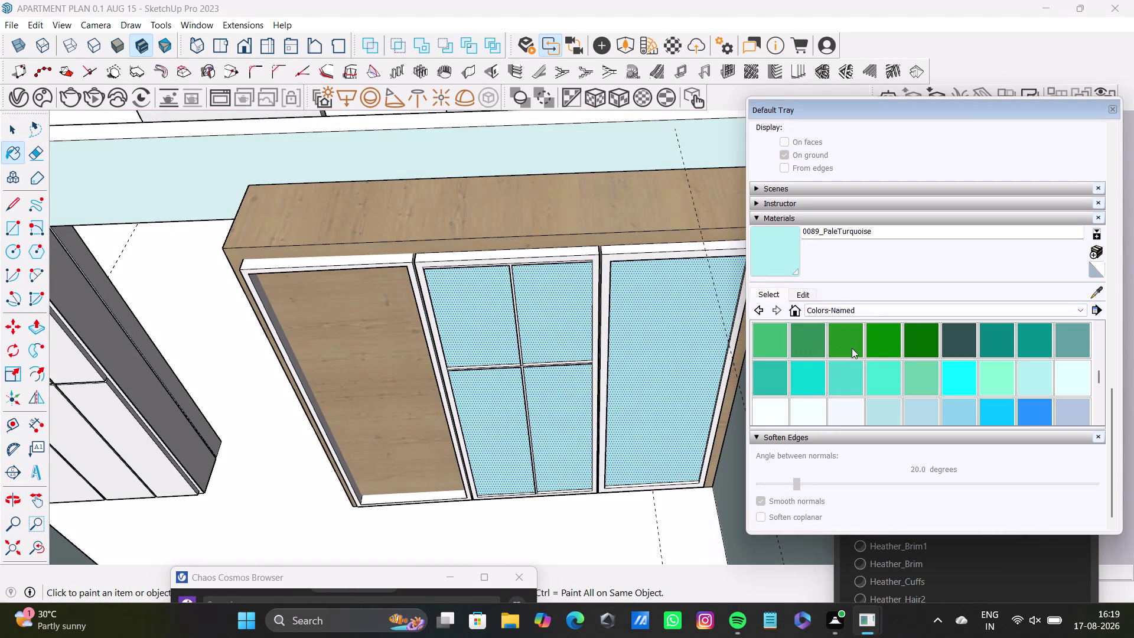
scroll(up, 3)
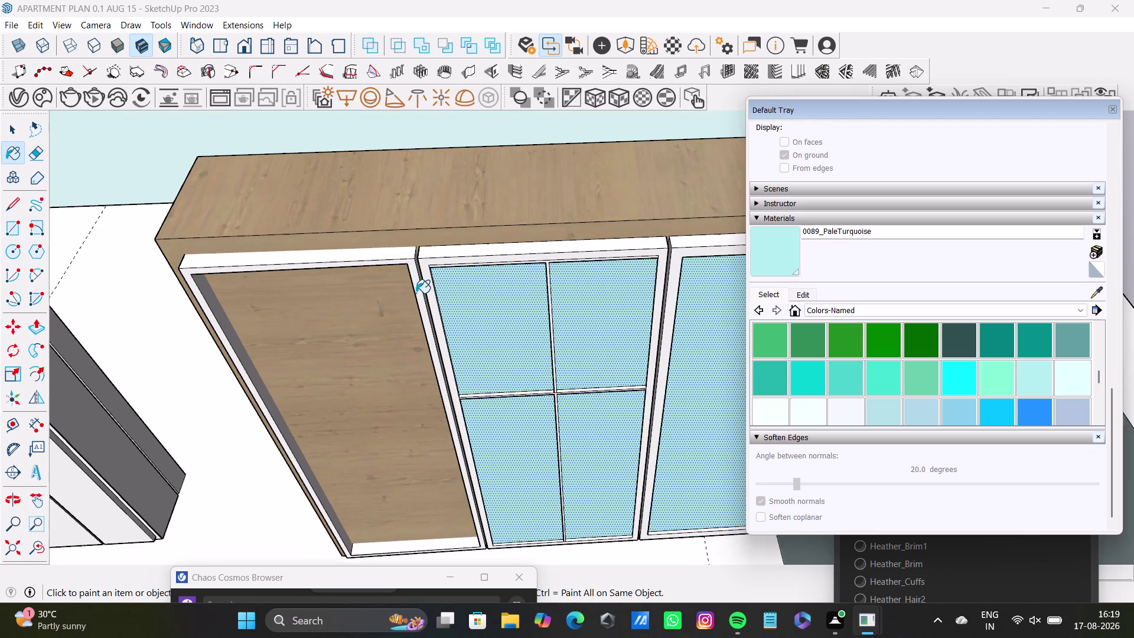
scroll(up, 3)
middle_drag(416, 292, 415, 325)
scroll(down, 3)
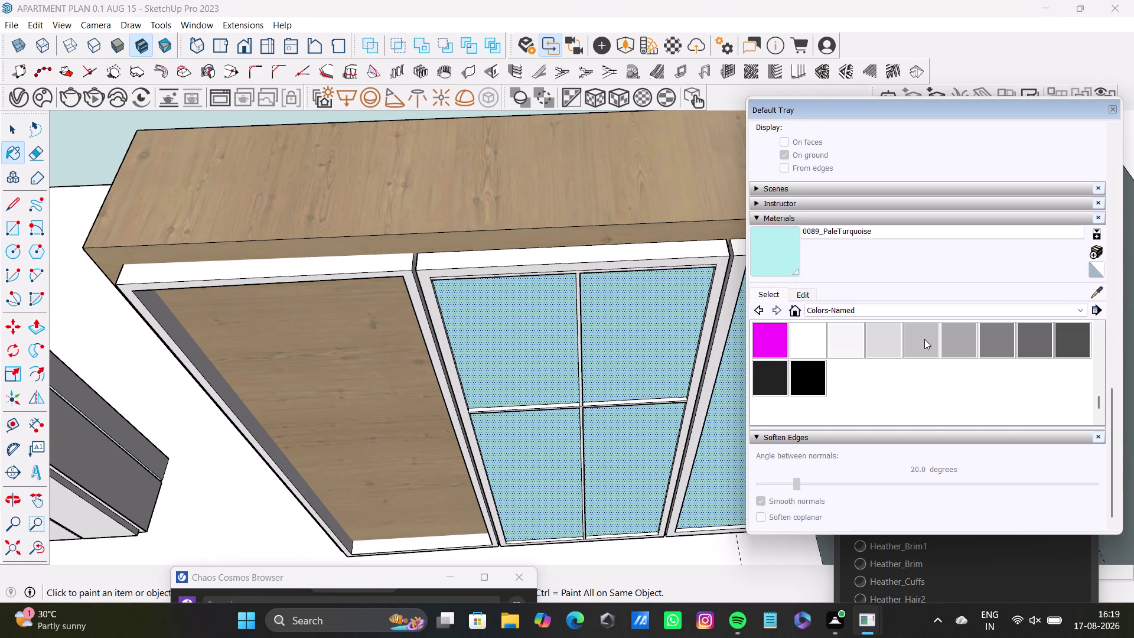
Paint the remaining door glass pale turquoise.
scroll(up, 3)
scroll(up, 3)
scroll(up, 3)
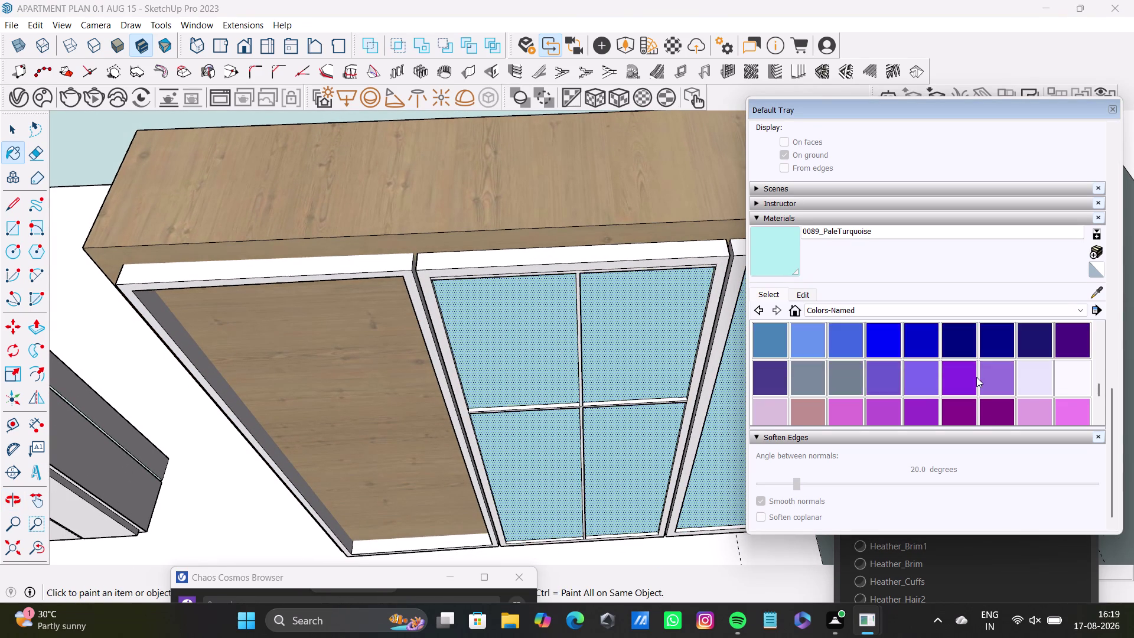
scroll(up, 3)
click(676, 258)
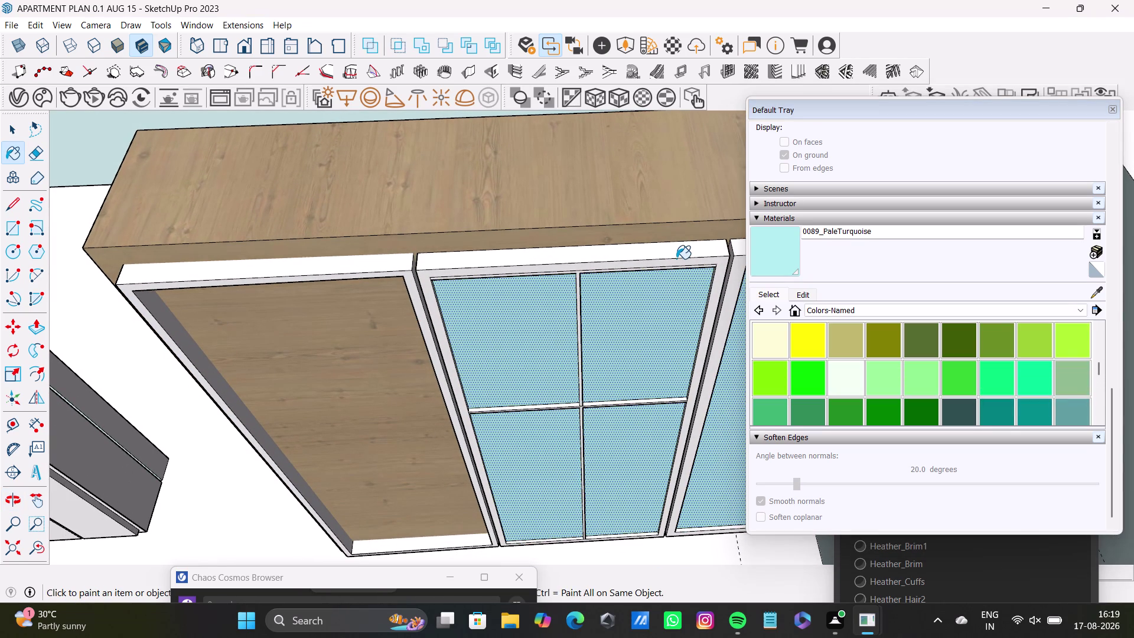
click(676, 259)
Switch to Select and pick the middle door's frame.
key(space)
click(691, 256)
click(719, 247)
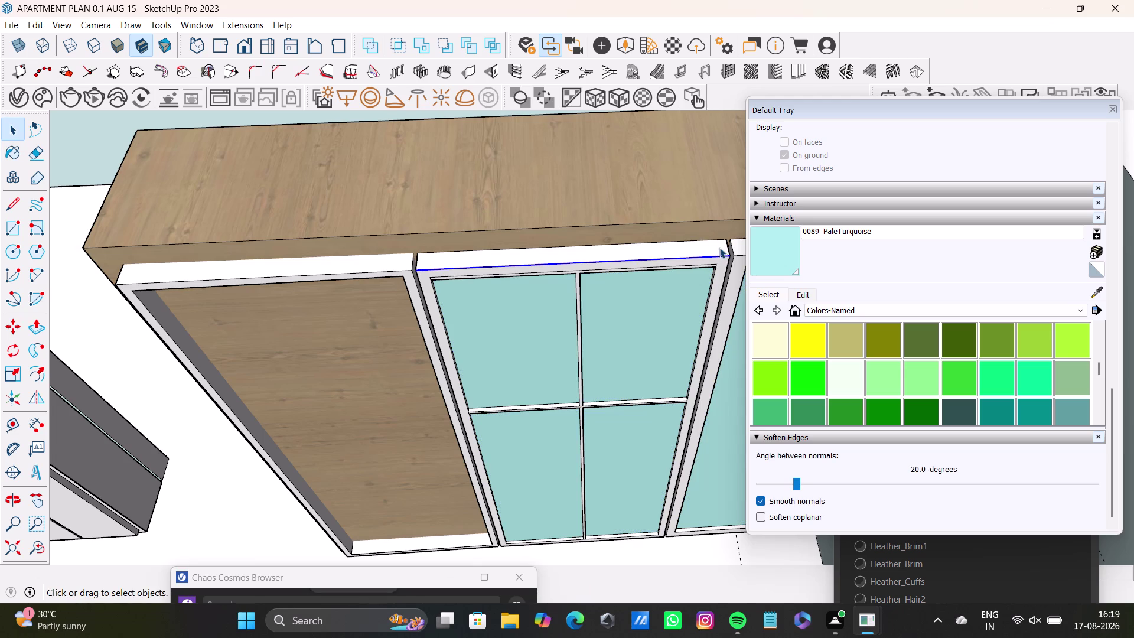
scroll(up, 3)
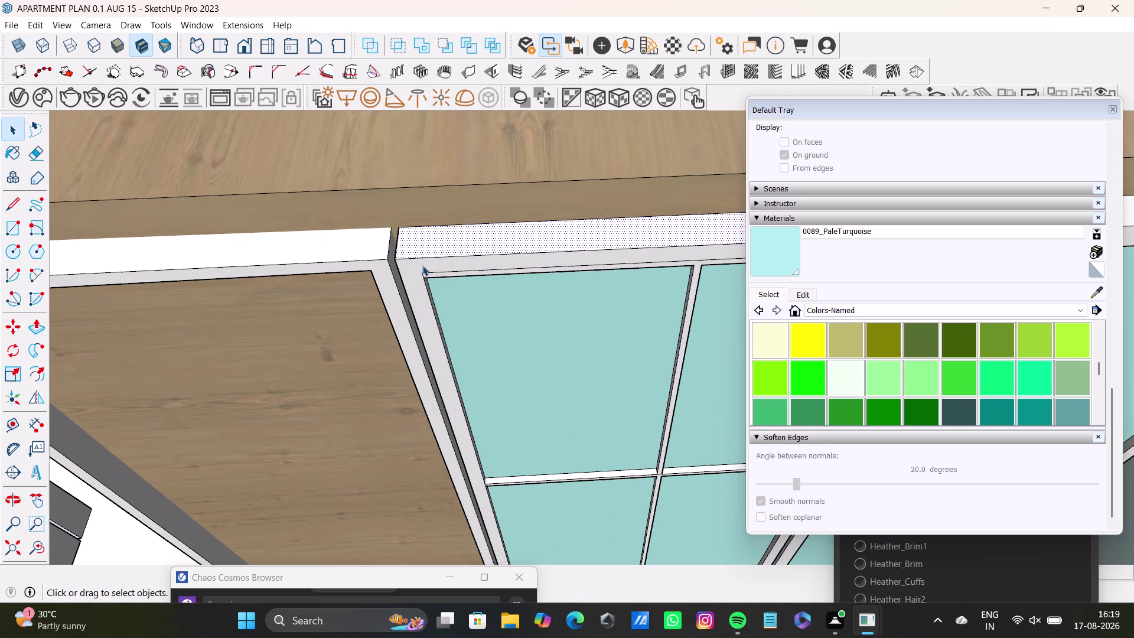
Apply 0089_PaleTurquoise to the glass panes beneath the wardrobe door's top frame.
click(423, 268)
middle_drag(576, 318, 578, 190)
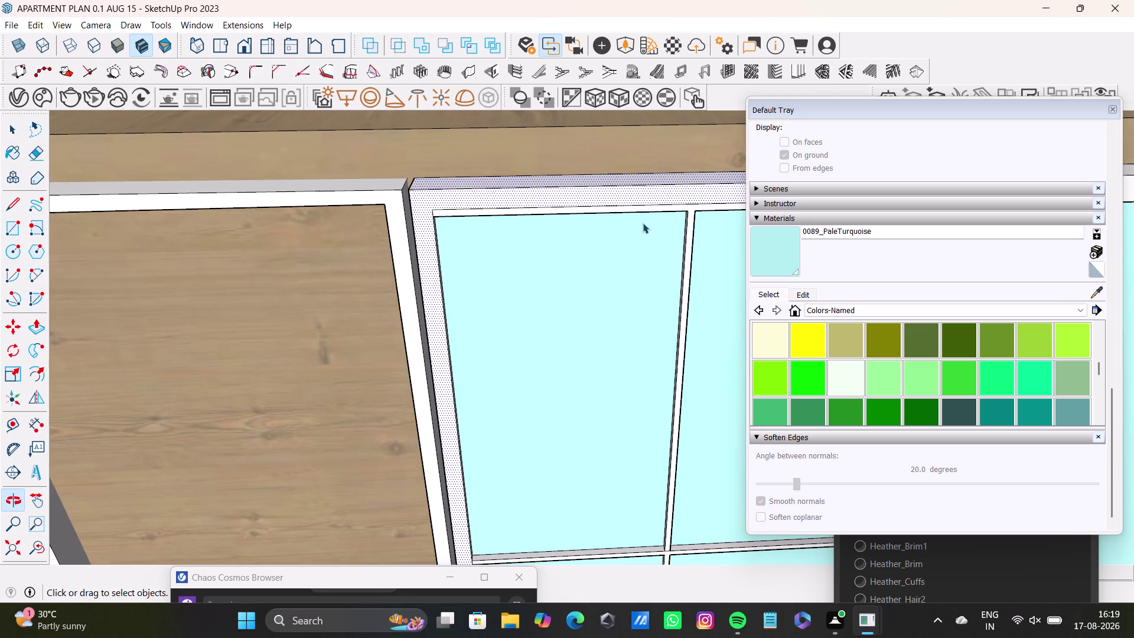
click(687, 263)
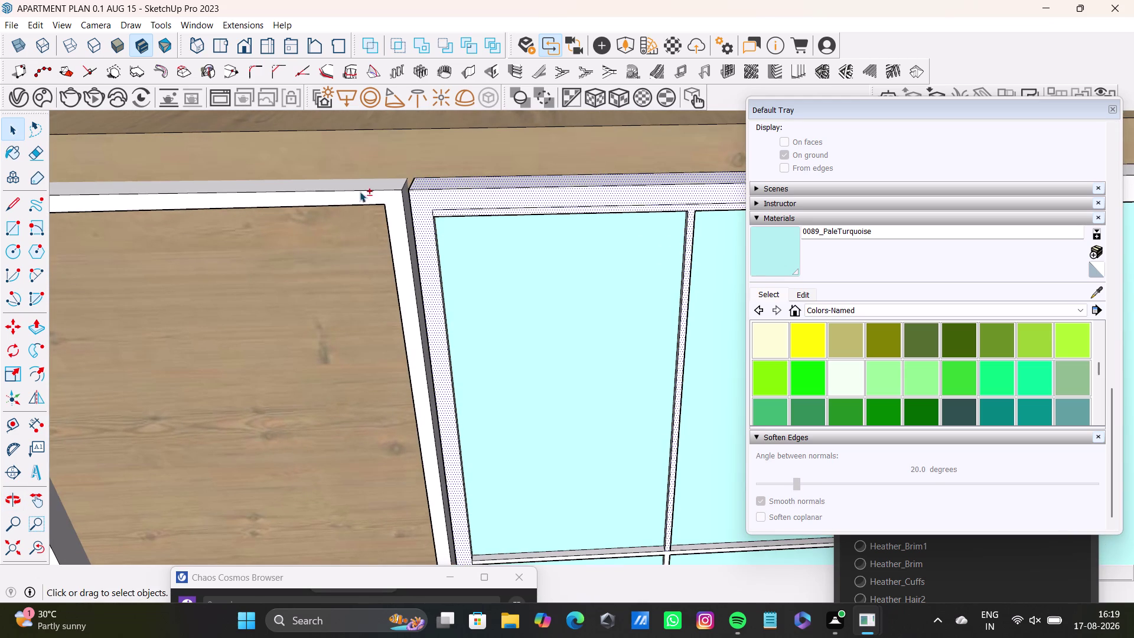
drag(361, 193, 367, 192)
click(399, 212)
click(397, 186)
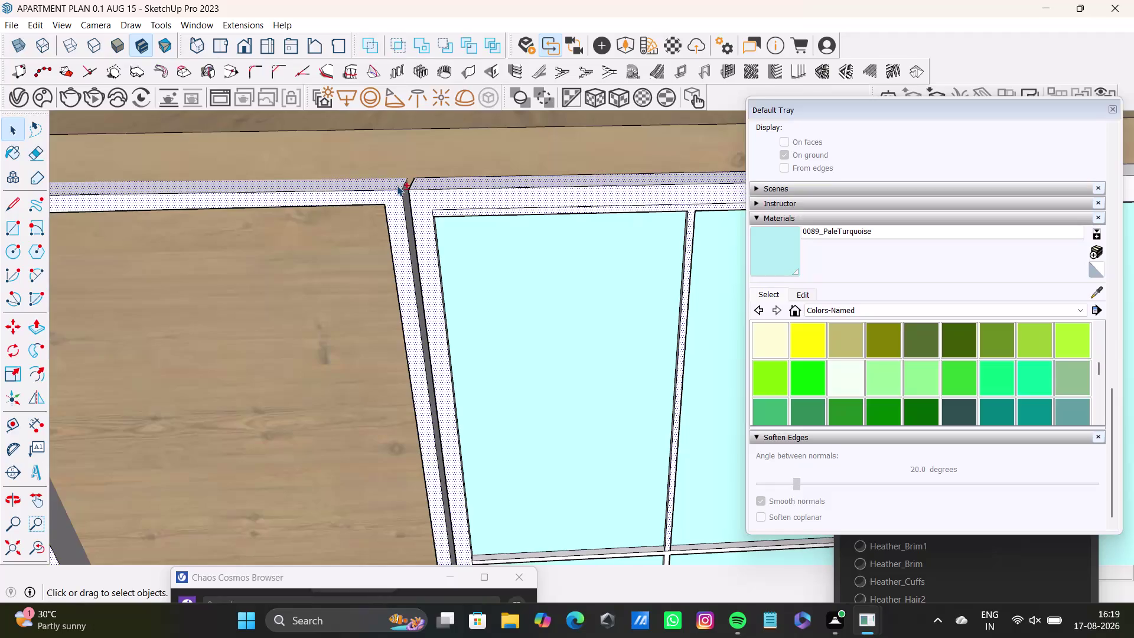
scroll(down, 3)
scroll(up, 3)
click(424, 250)
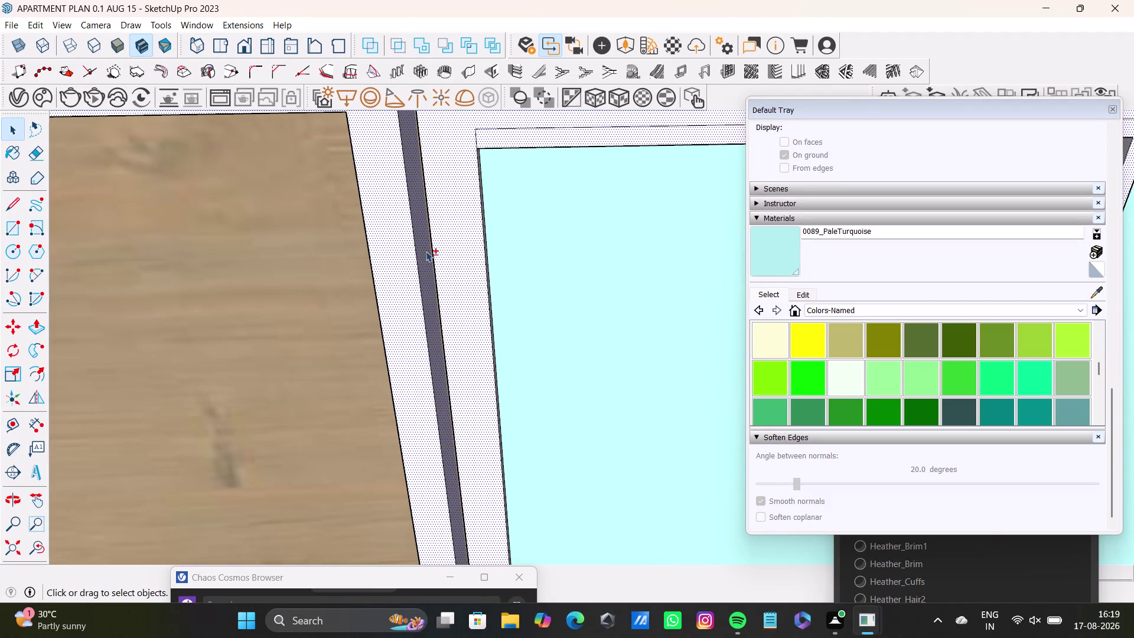
scroll(down, 3)
scroll(up, 3)
scroll(down, 3)
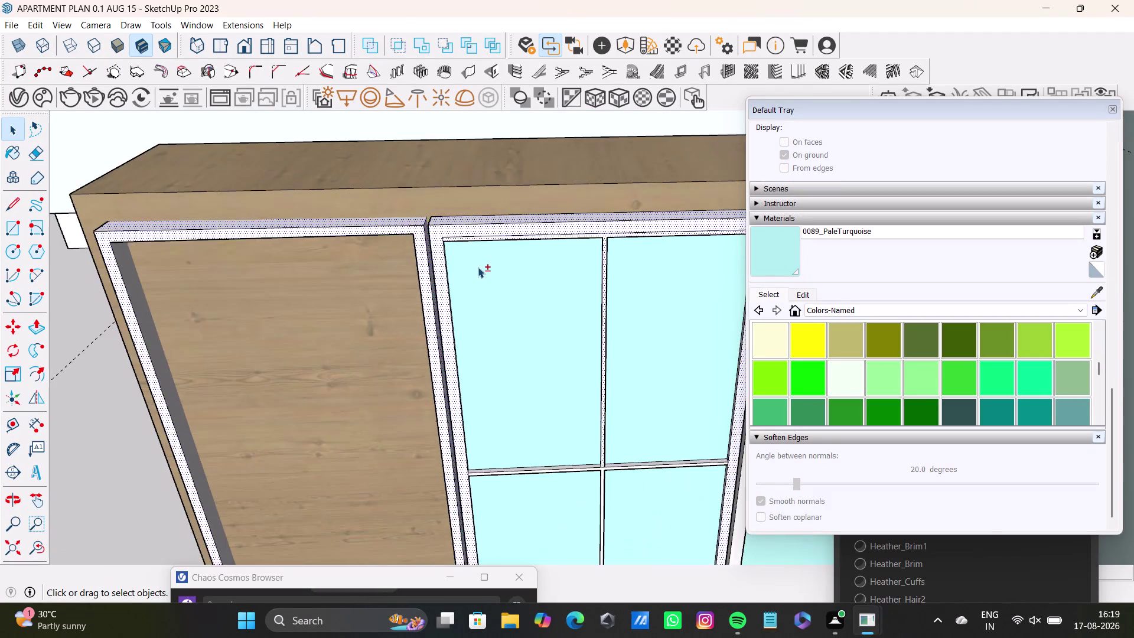
scroll(down, 3)
scroll(up, 3)
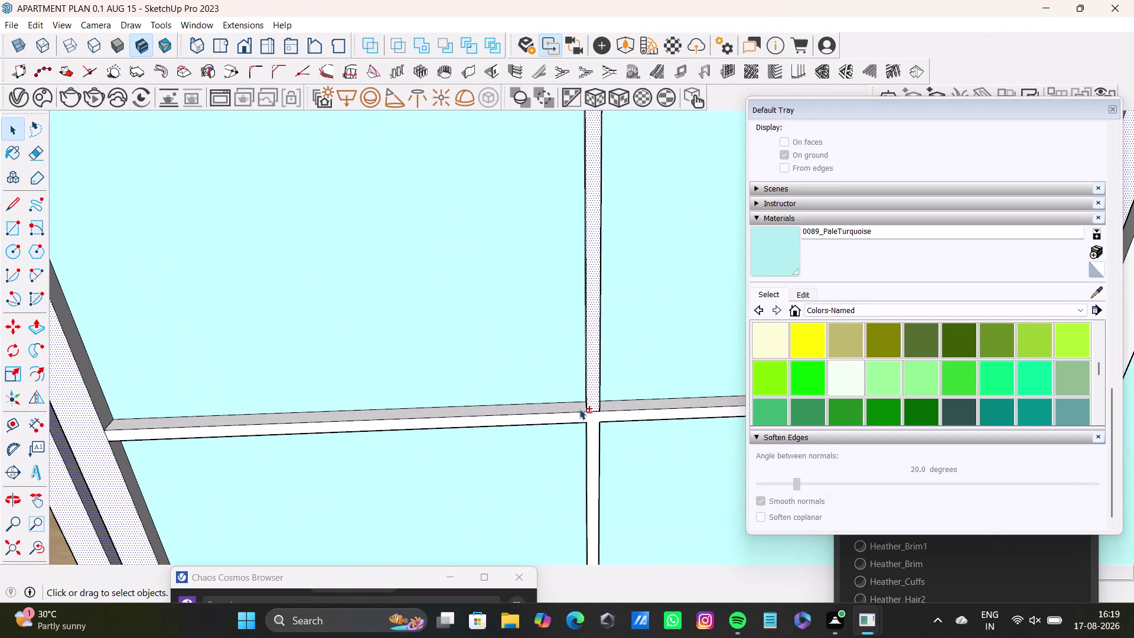
Paint 0089_PaleTurquoise on the panes beside the glazing bars and the diagonal bar.
click(579, 408)
click(627, 403)
click(627, 411)
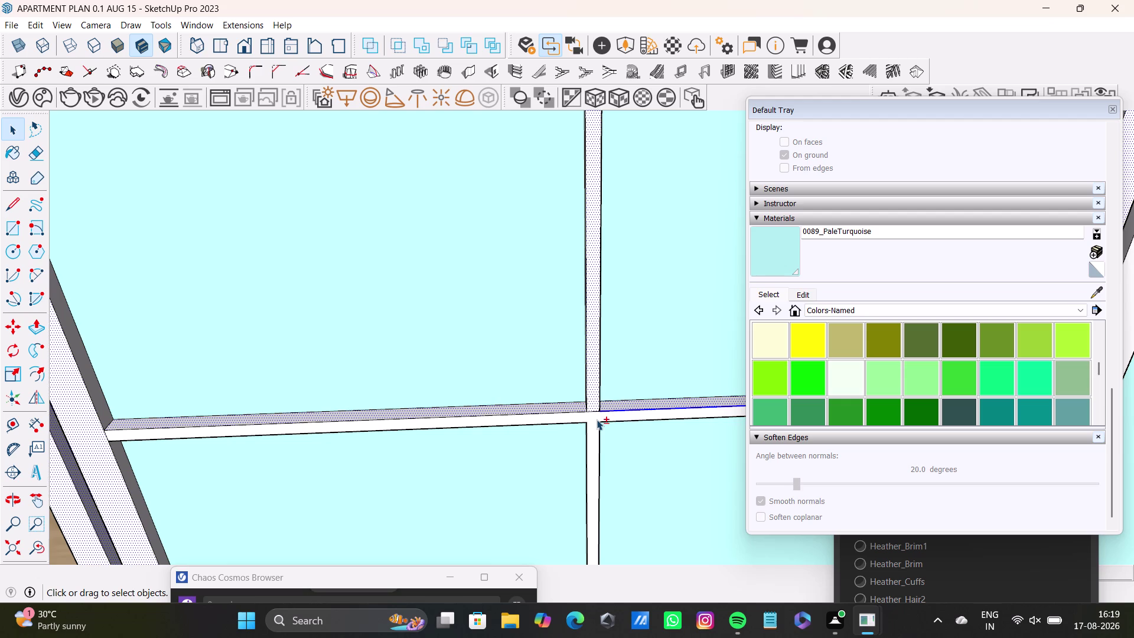
click(597, 420)
scroll(down, 3)
middle_drag(515, 398, 411, 403)
middle_drag(529, 361, 507, 490)
scroll(down, 3)
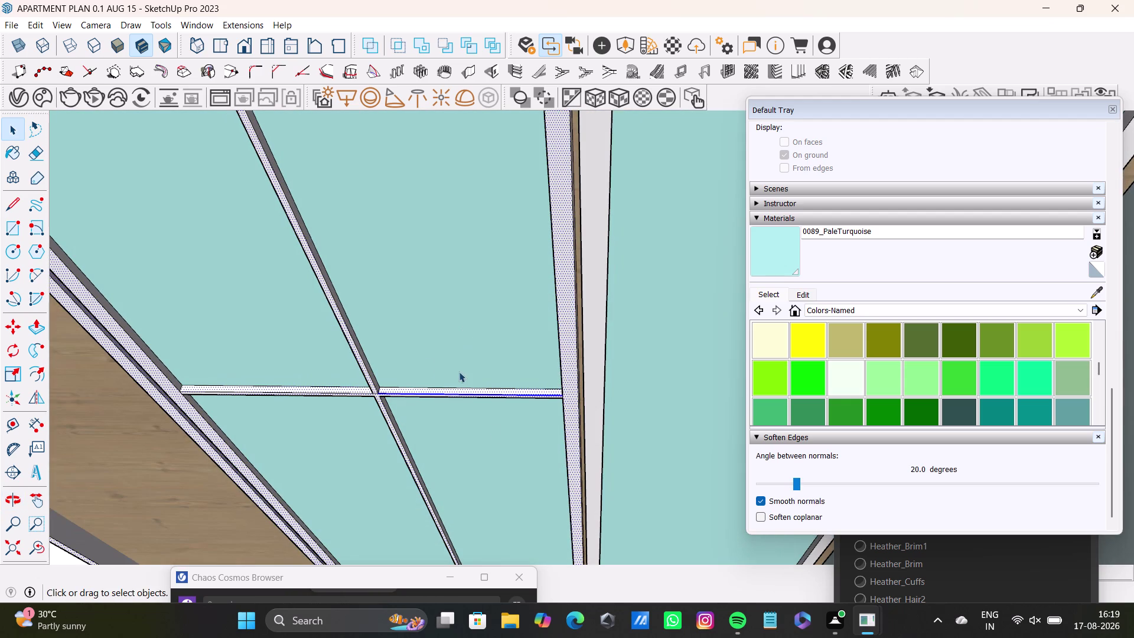
scroll(up, 3)
click(349, 370)
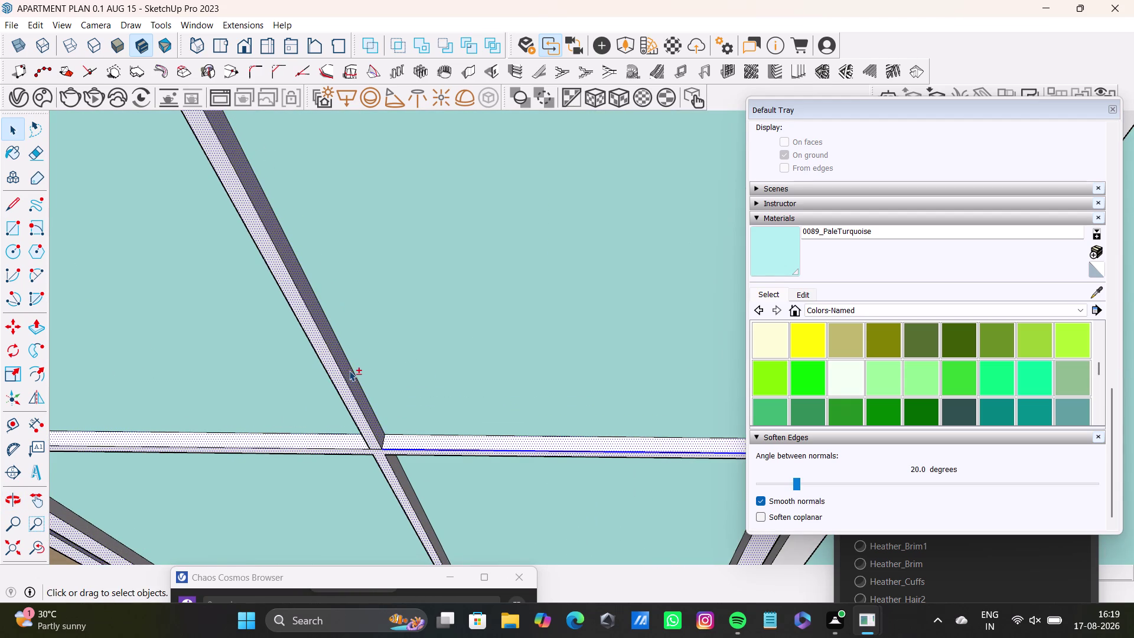
scroll(down, 3)
middle_drag(393, 380, 345, 184)
scroll(up, 3)
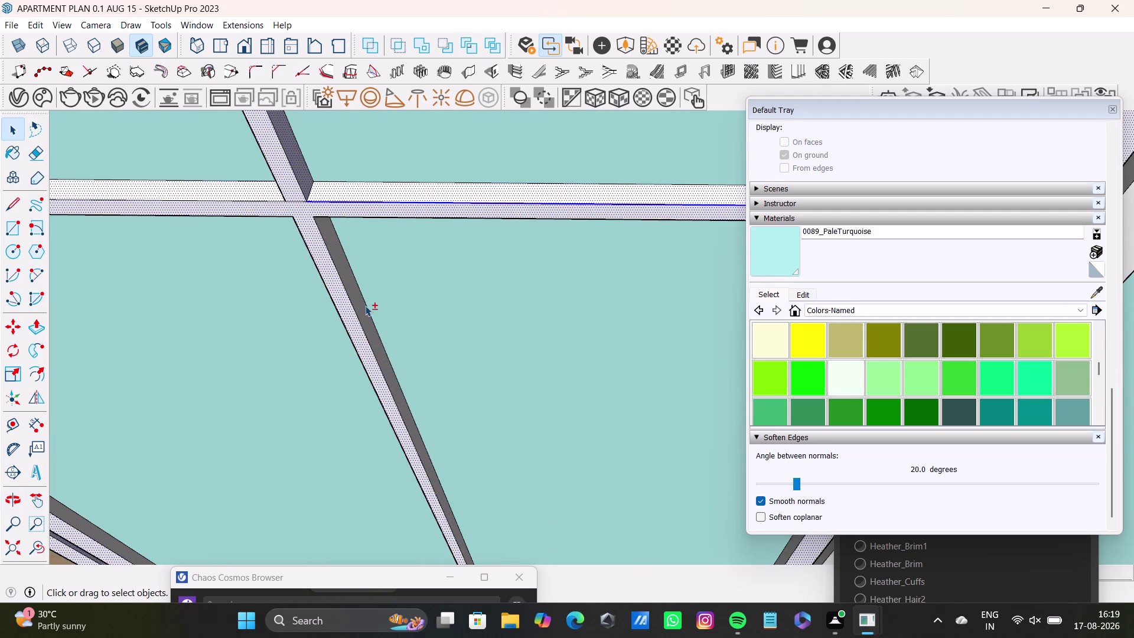
click(365, 305)
click(365, 307)
click(362, 313)
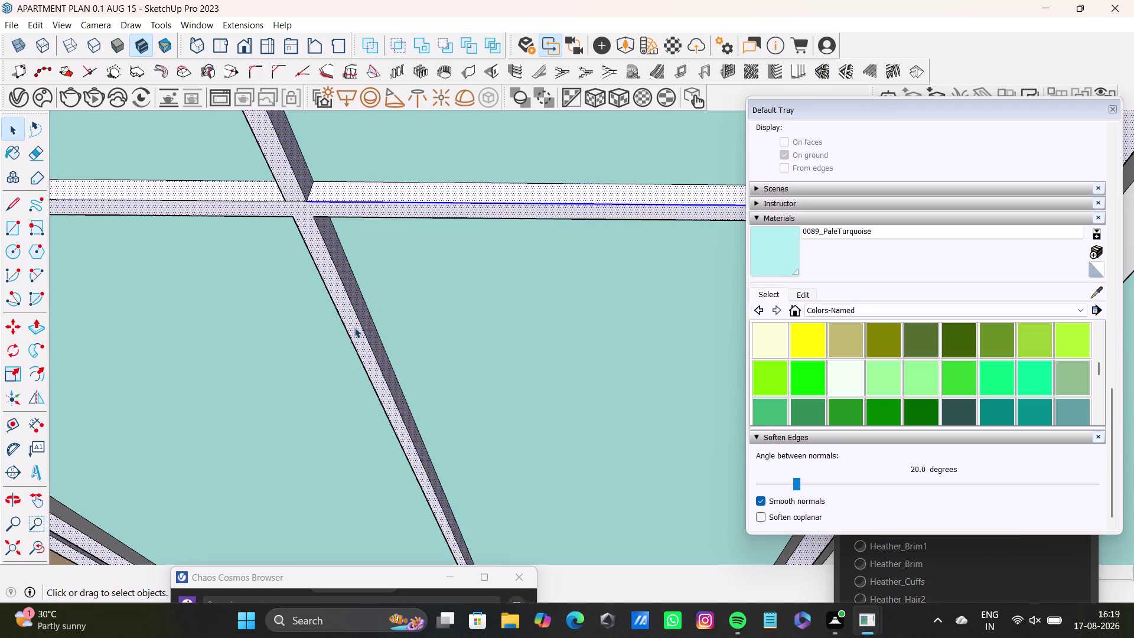
Paint the panes around the crossing glazing bars pale turquoise, working toward the side frame.
middle_drag(354, 327, 615, 289)
middle_drag(494, 315, 560, 241)
click(304, 268)
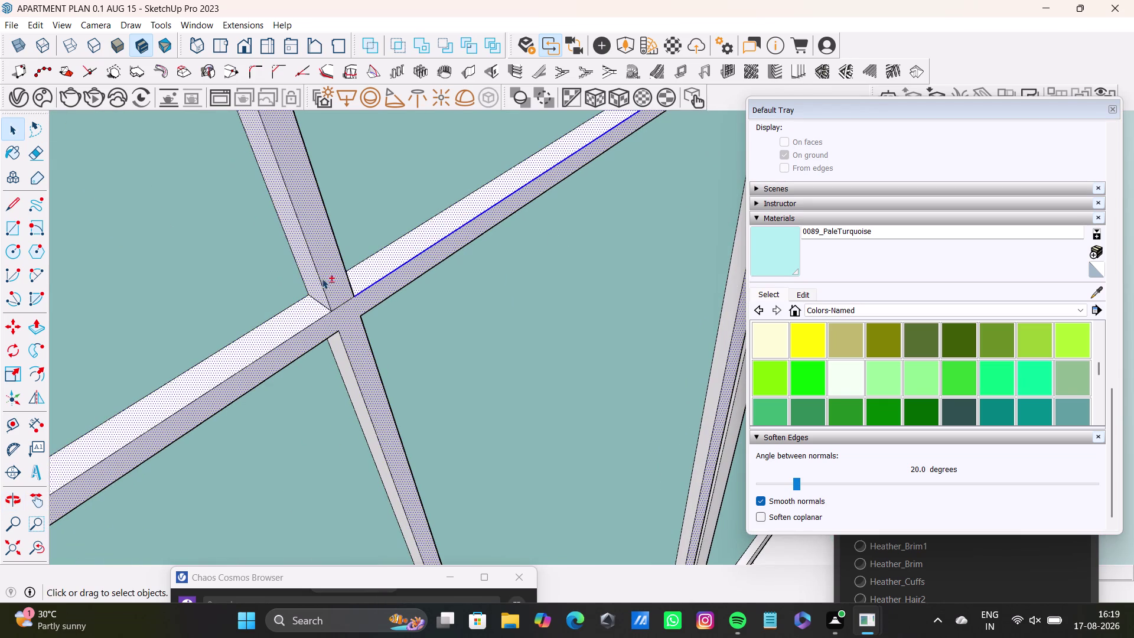
click(350, 375)
scroll(down, 3)
middle_drag(663, 300, 577, 325)
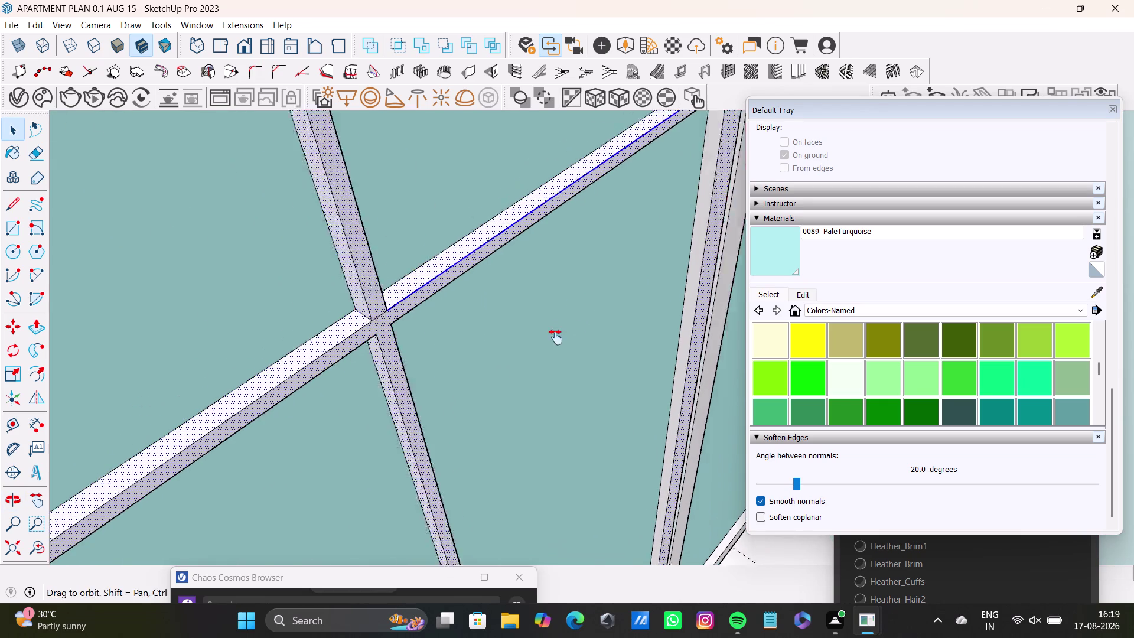
middle_drag(578, 325, 502, 363)
click(582, 290)
middle_drag(582, 259, 559, 413)
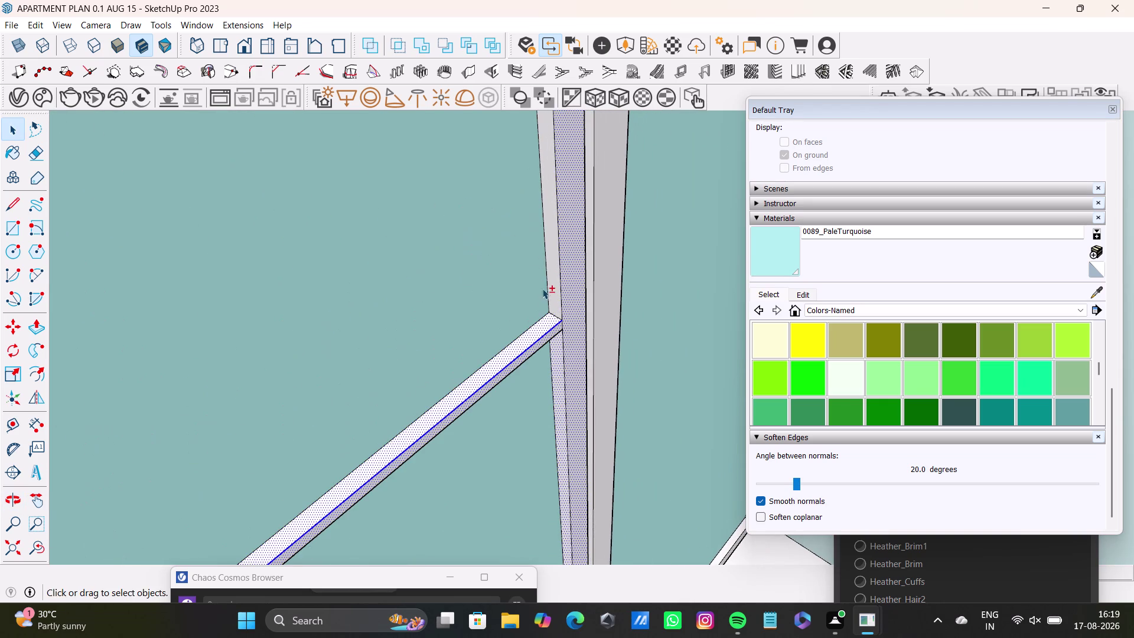
click(551, 286)
Apply 0089_PaleTurquoise to the glass panes along the door's side frame.
scroll(down, 3)
middle_drag(530, 299, 497, 304)
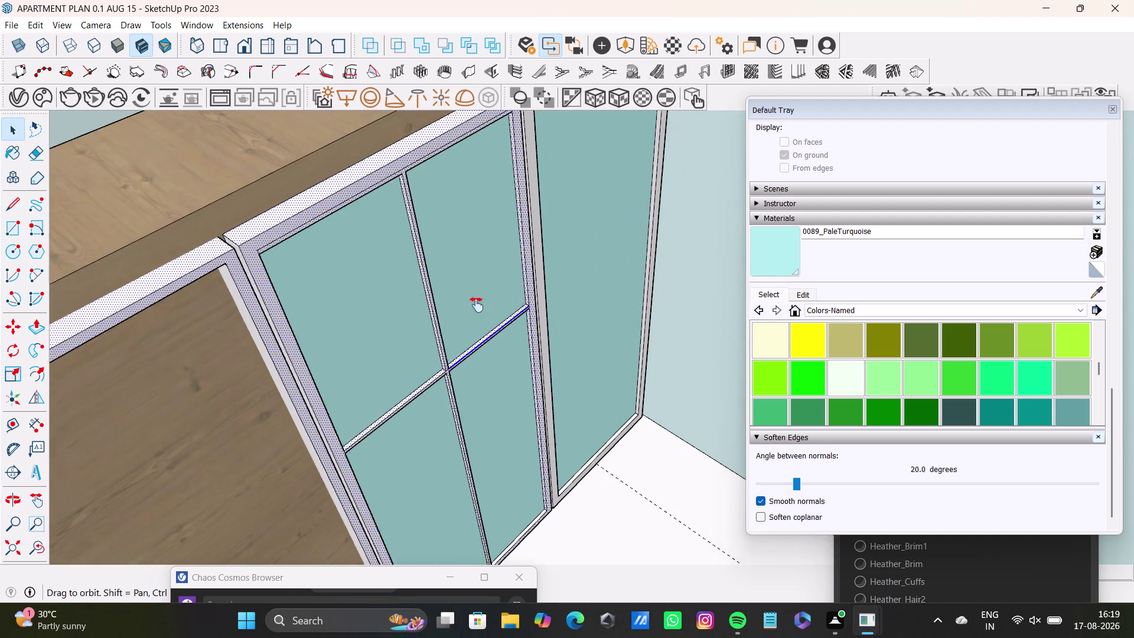
middle_drag(496, 305, 369, 304)
middle_drag(377, 297, 554, 328)
middle_drag(521, 344, 359, 216)
scroll(up, 3)
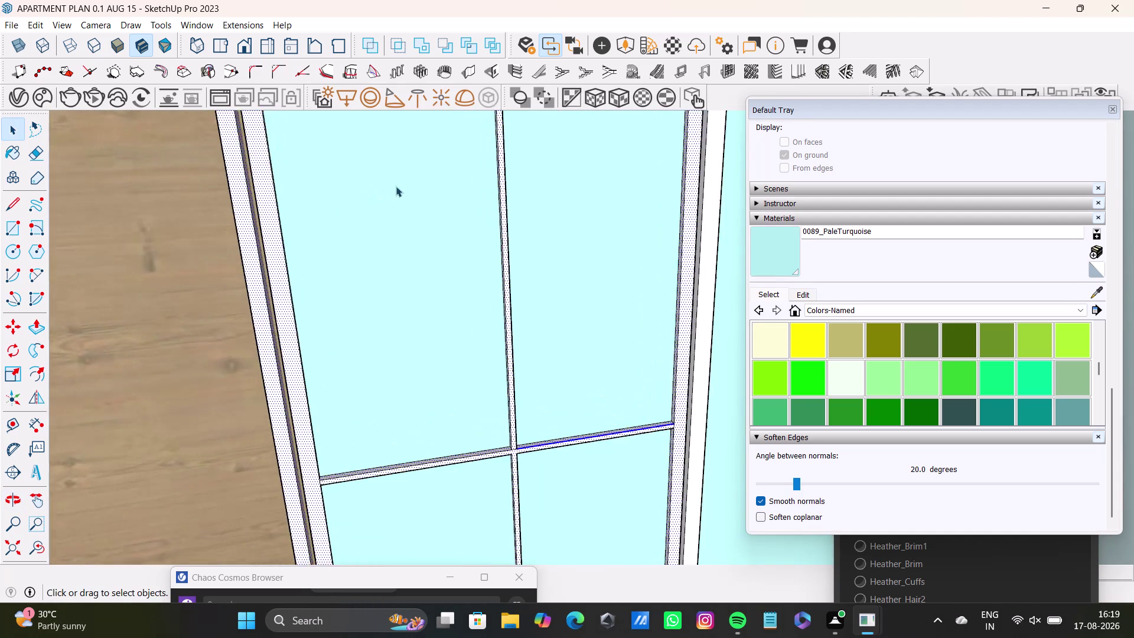
middle_drag(410, 187, 195, 242)
scroll(up, 3)
click(367, 232)
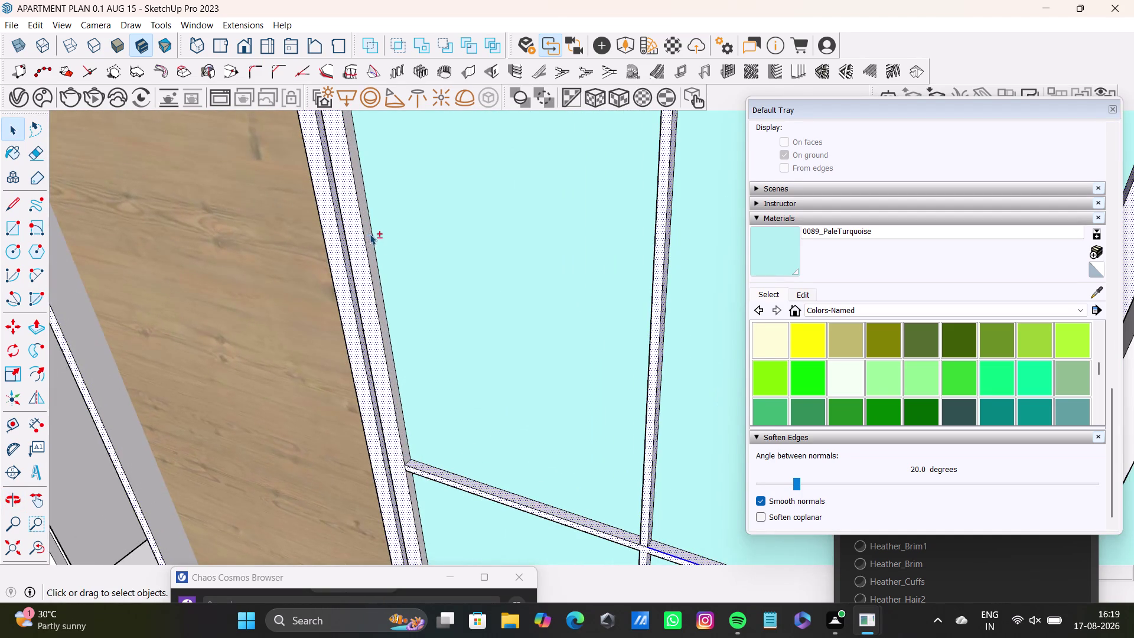
Paint the panes at the lower glazing bar and the wardrobe's lower frame pale turquoise.
scroll(down, 3)
middle_drag(414, 285, 422, 168)
scroll(up, 3)
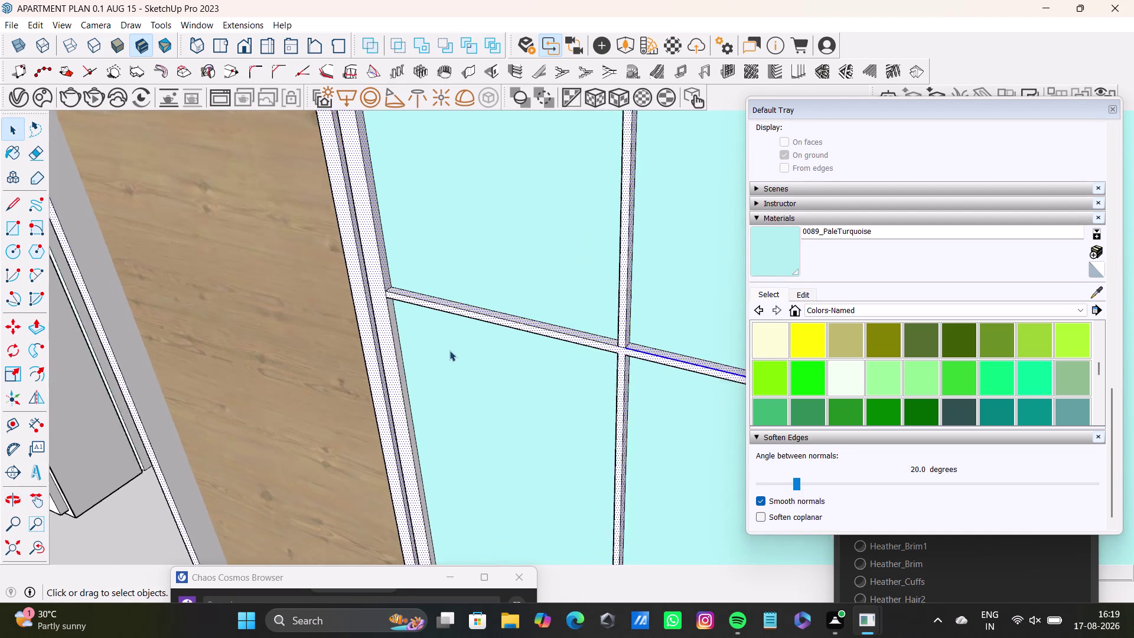
scroll(up, 3)
click(373, 318)
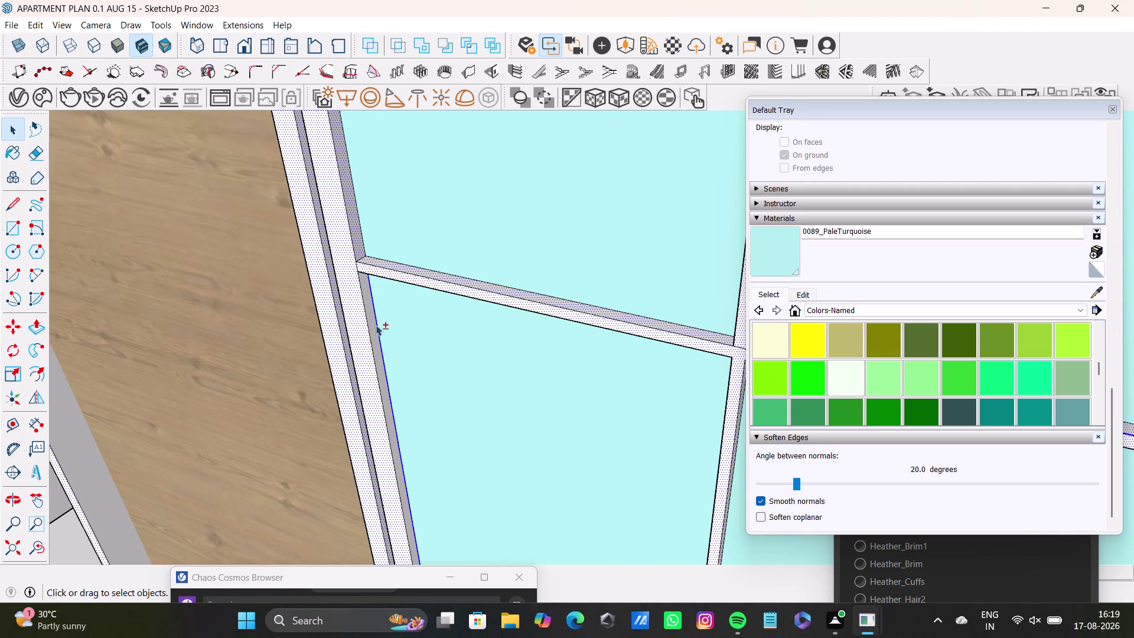
click(375, 325)
click(374, 326)
scroll(down, 3)
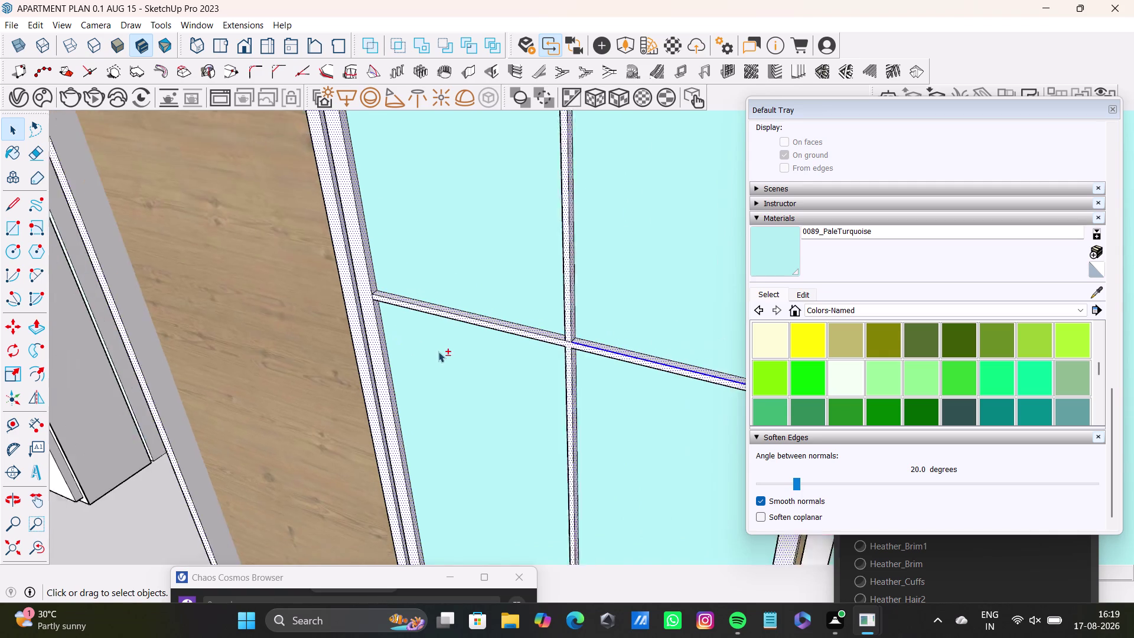
scroll(down, 3)
middle_drag(479, 366, 511, 178)
scroll(down, 3)
middle_drag(525, 326, 484, 180)
scroll(up, 3)
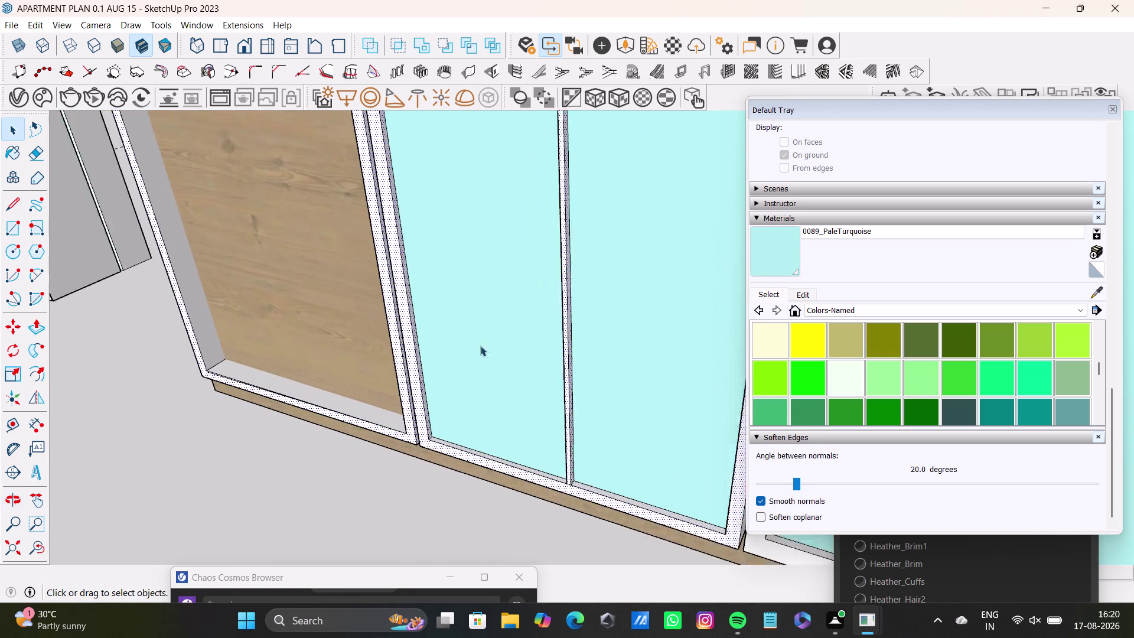
scroll(up, 3)
scroll(up, 3)
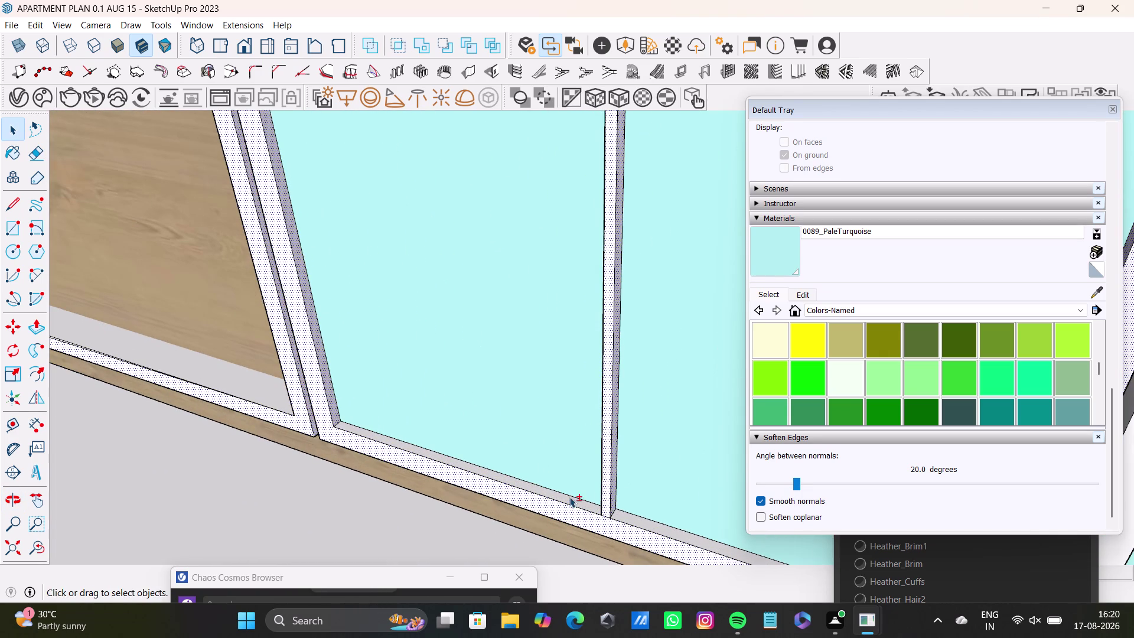
Apply 0089_PaleTurquoise to the glass panes near the door's bottom corner.
click(574, 501)
click(643, 524)
click(270, 393)
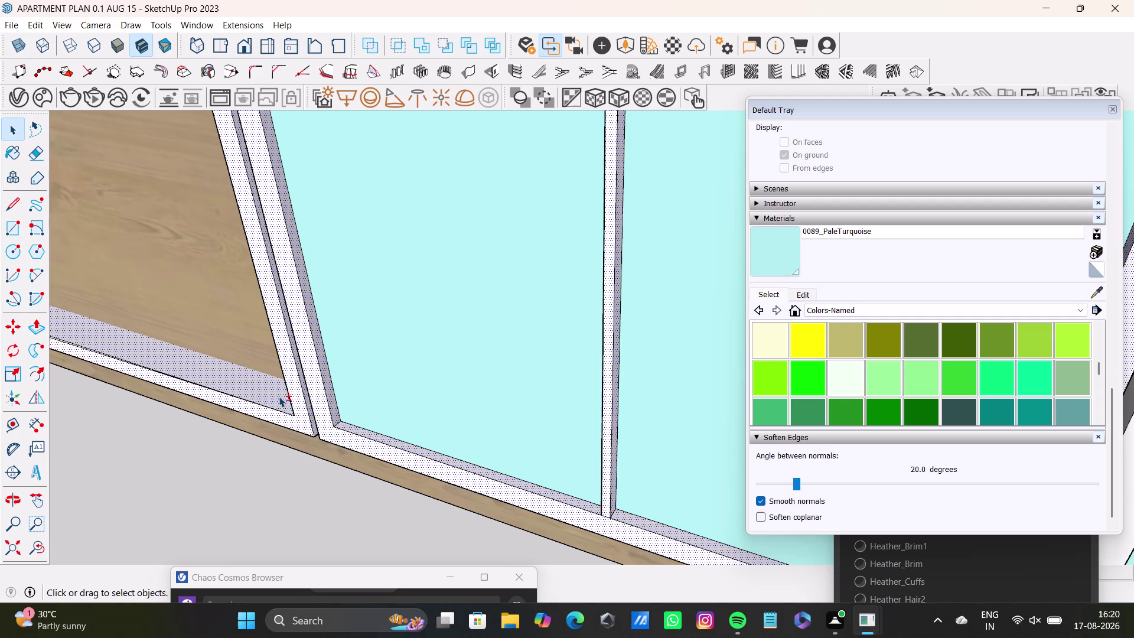
scroll(down, 3)
scroll(down, 3)
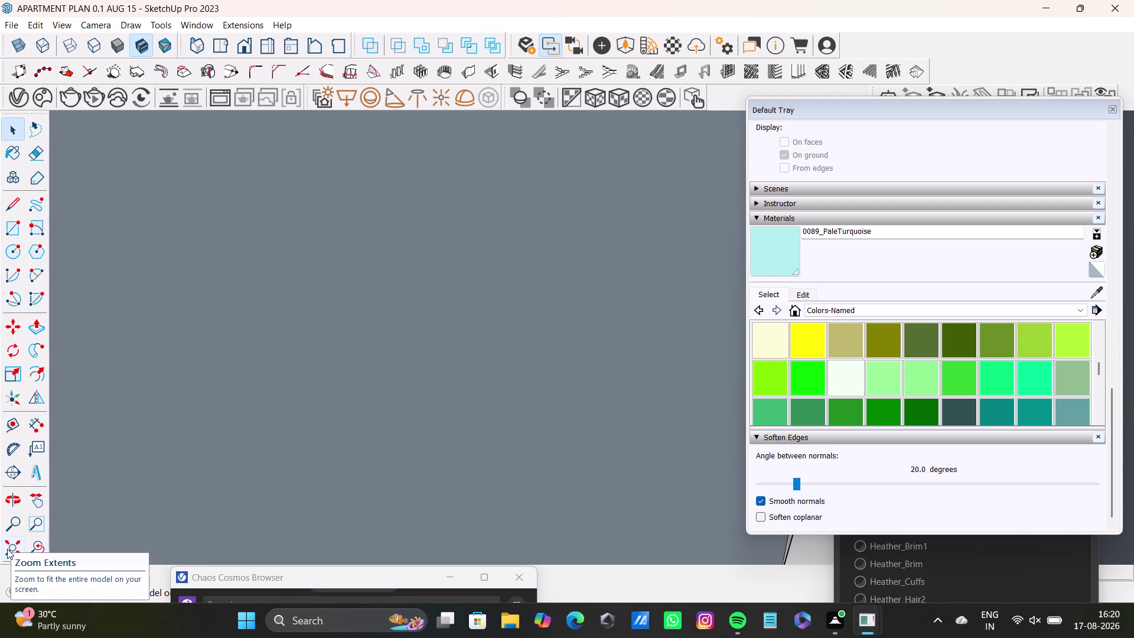
click(35, 550)
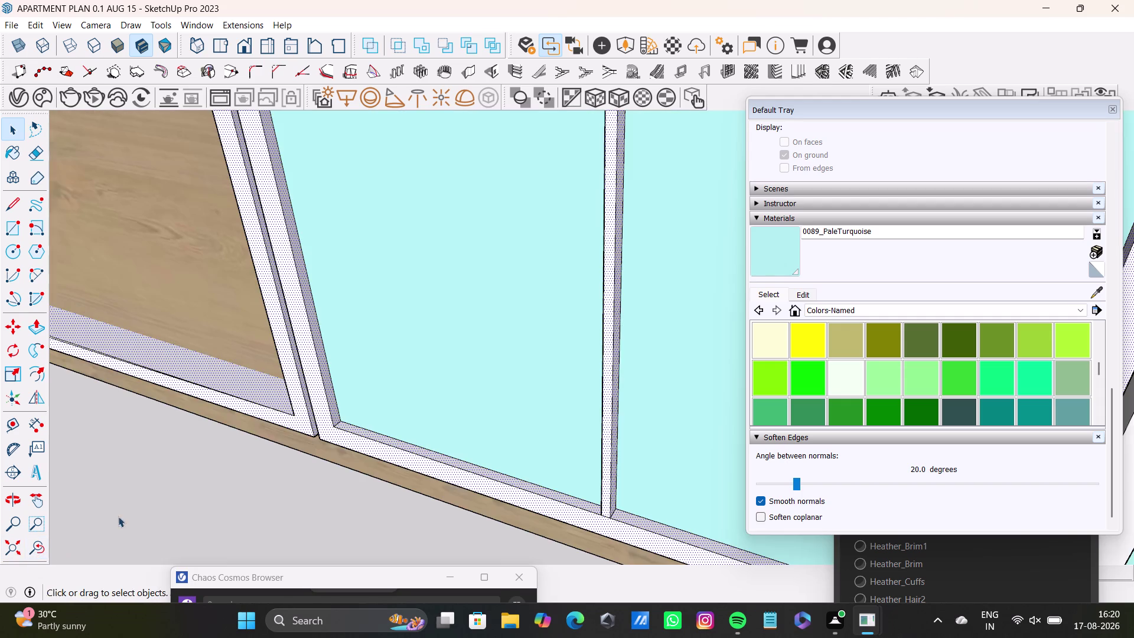
middle_drag(346, 378, 477, 439)
click(278, 454)
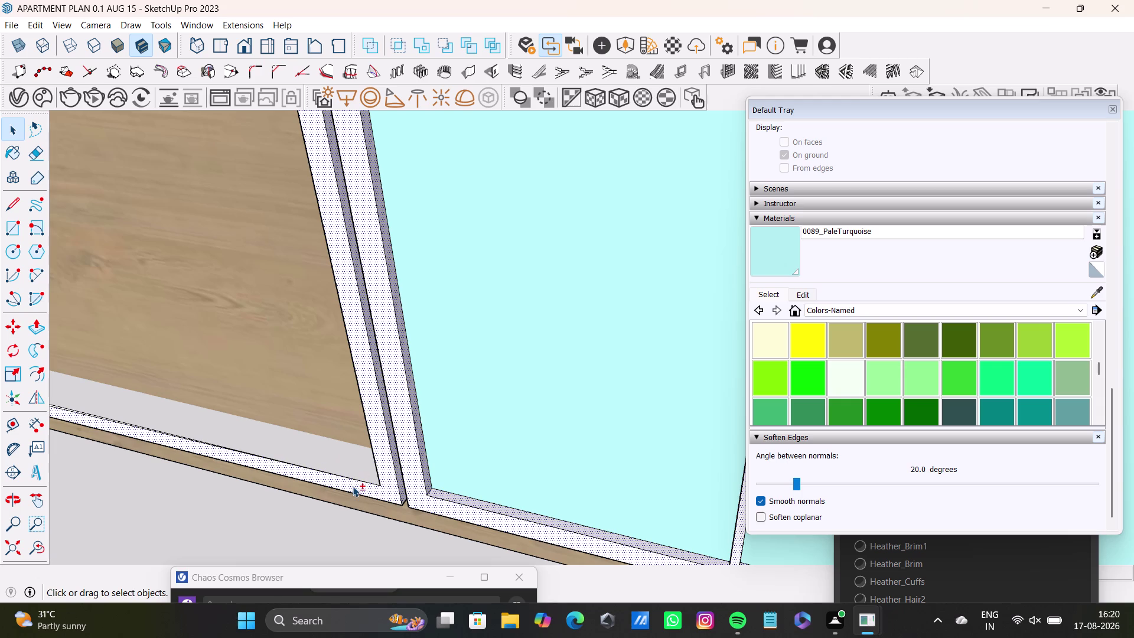
click(353, 486)
scroll(up, 3)
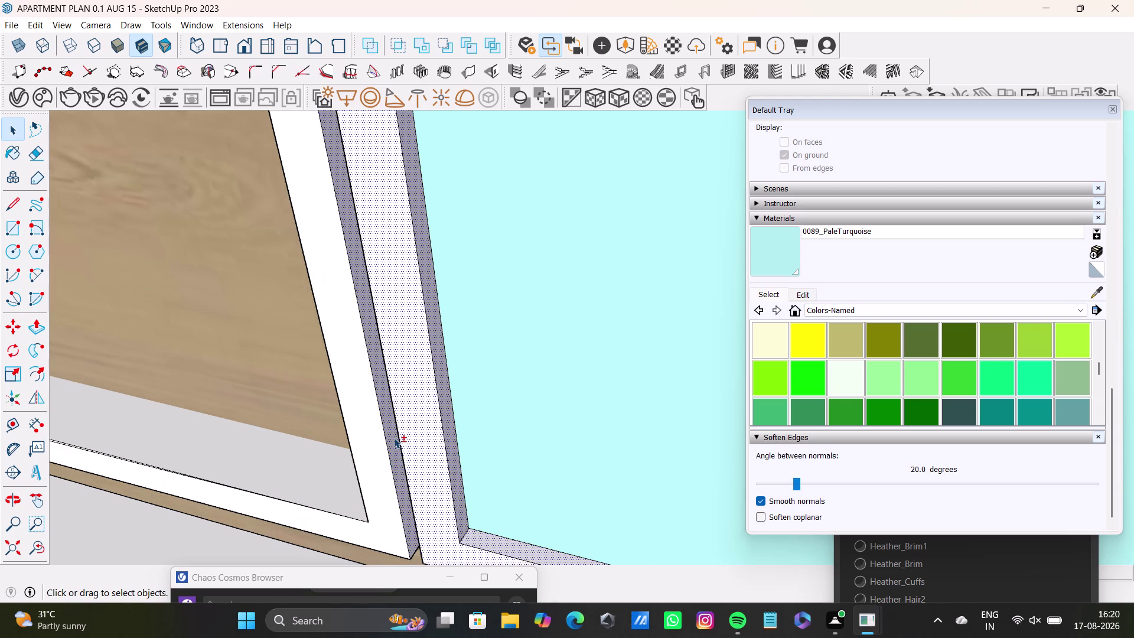
click(393, 437)
scroll(down, 3)
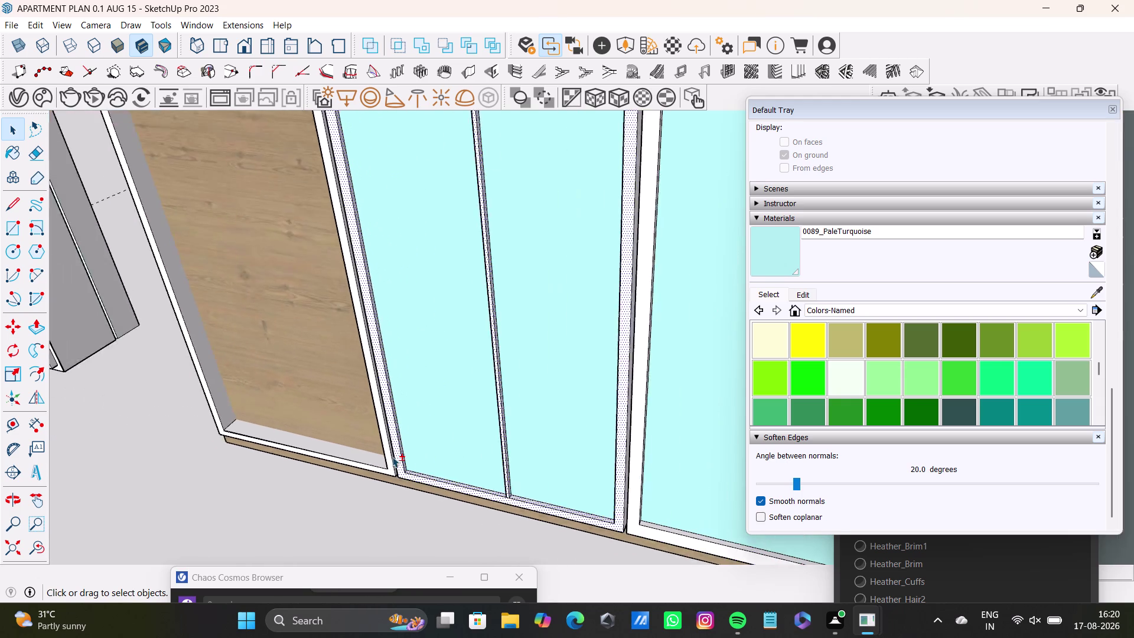
scroll(down, 3)
Paint the upper glass panes along the doors' top rail pale turquoise.
middle_drag(258, 338, 642, 579)
middle_drag(374, 304, 585, 525)
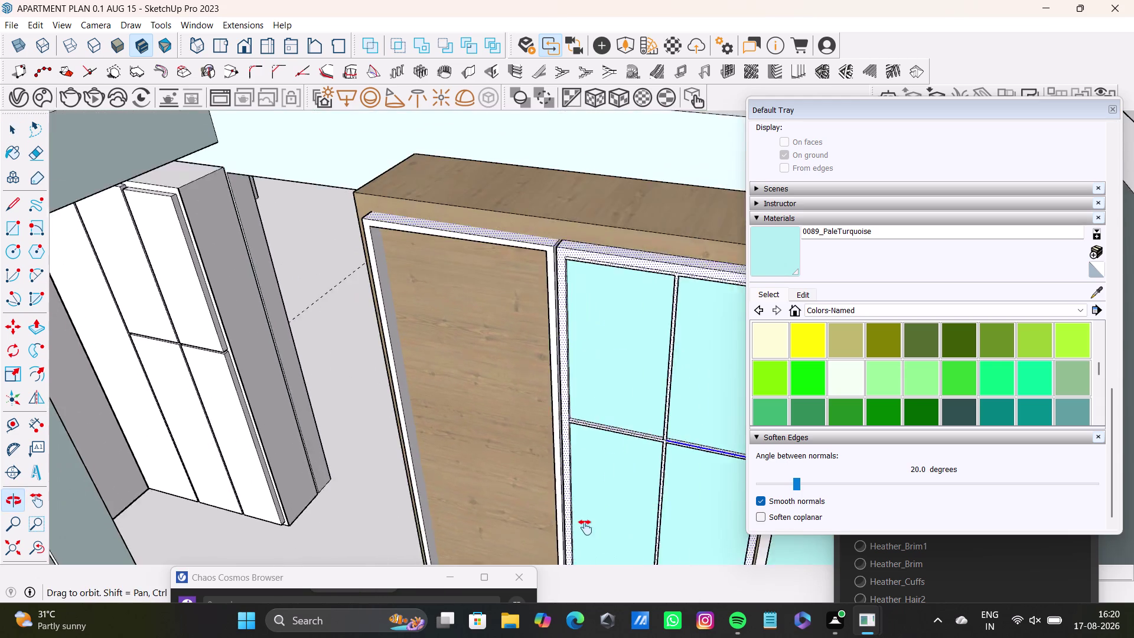
middle_drag(585, 524, 586, 528)
scroll(up, 3)
middle_drag(528, 319, 525, 407)
click(603, 326)
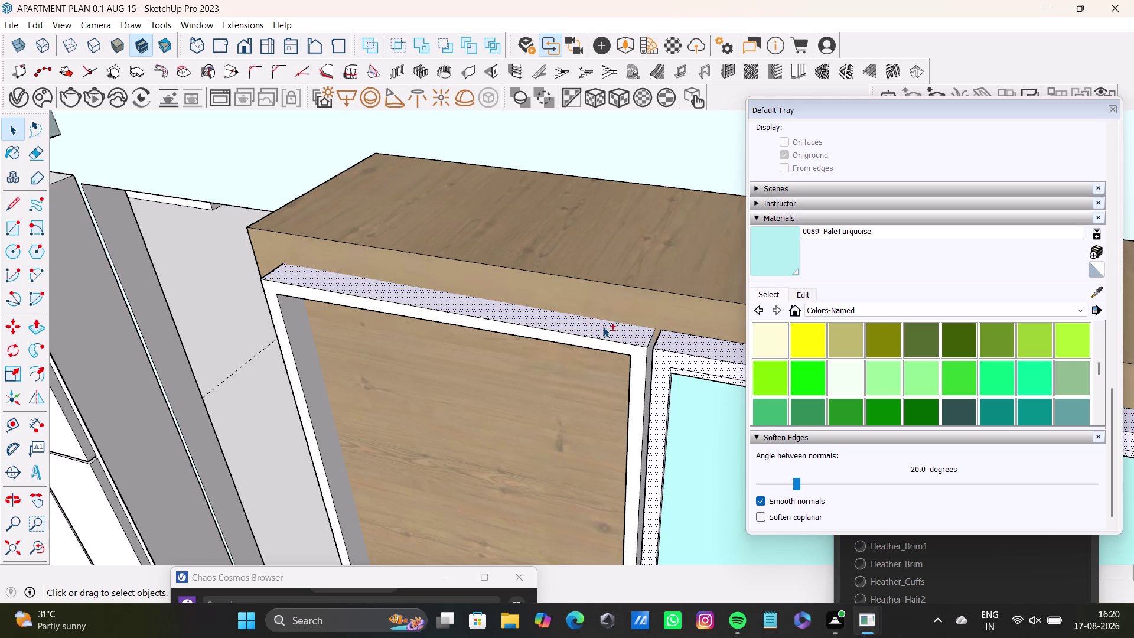
middle_drag(519, 372, 273, 291)
scroll(down, 3)
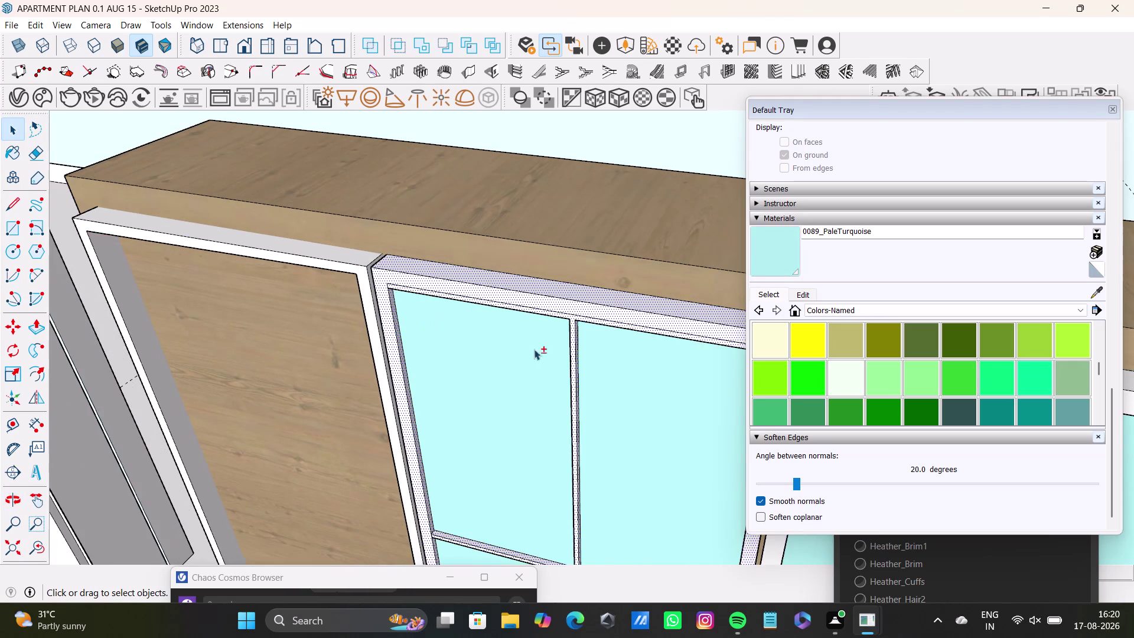
scroll(up, 3)
middle_drag(545, 355, 418, 349)
middle_drag(433, 359, 456, 221)
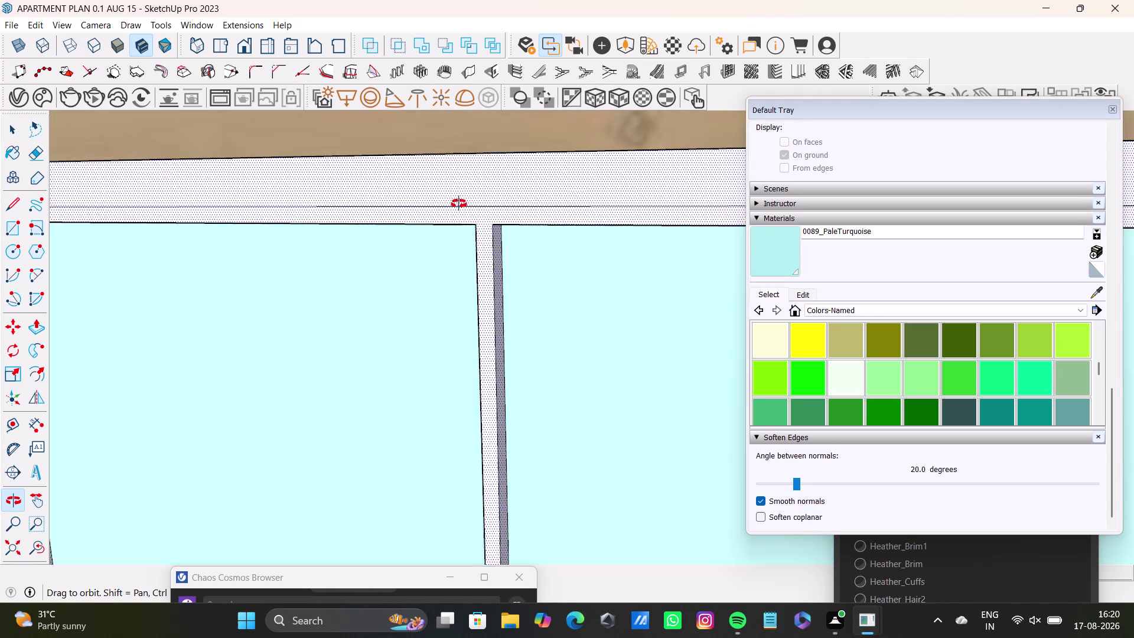
middle_drag(456, 220, 470, 153)
middle_drag(470, 242, 477, 194)
click(466, 221)
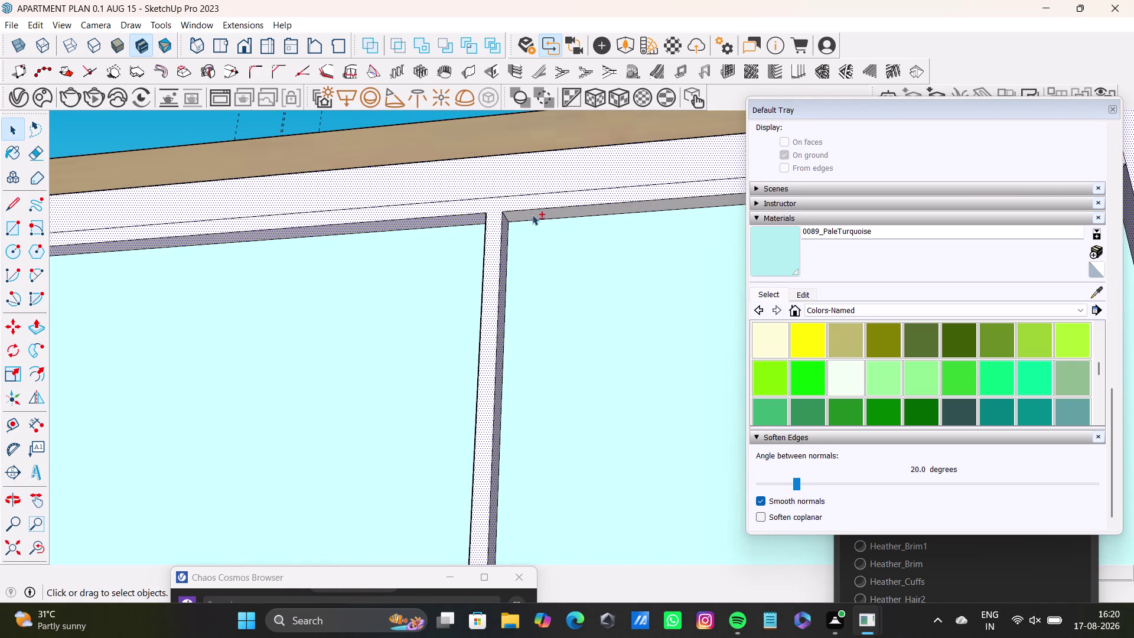
click(536, 213)
scroll(down, 3)
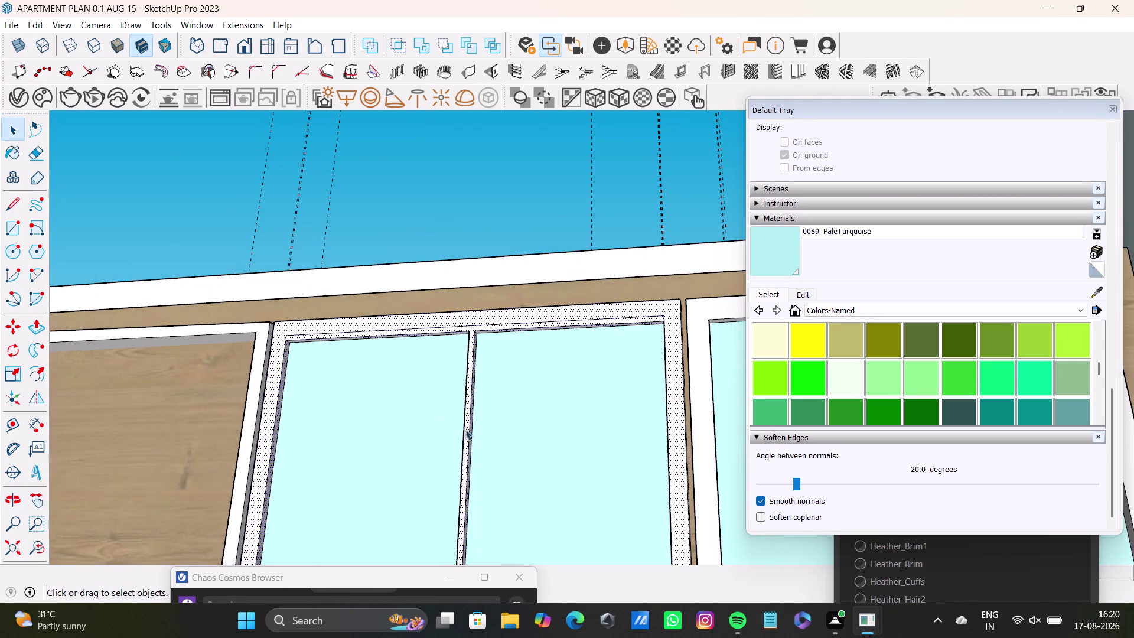
Inspect the upper wardrobe doors from below to confirm every pane is pale turquoise.
middle_drag(466, 429, 468, 327)
middle_drag(487, 360, 483, 637)
scroll(down, 3)
middle_drag(512, 405, 513, 403)
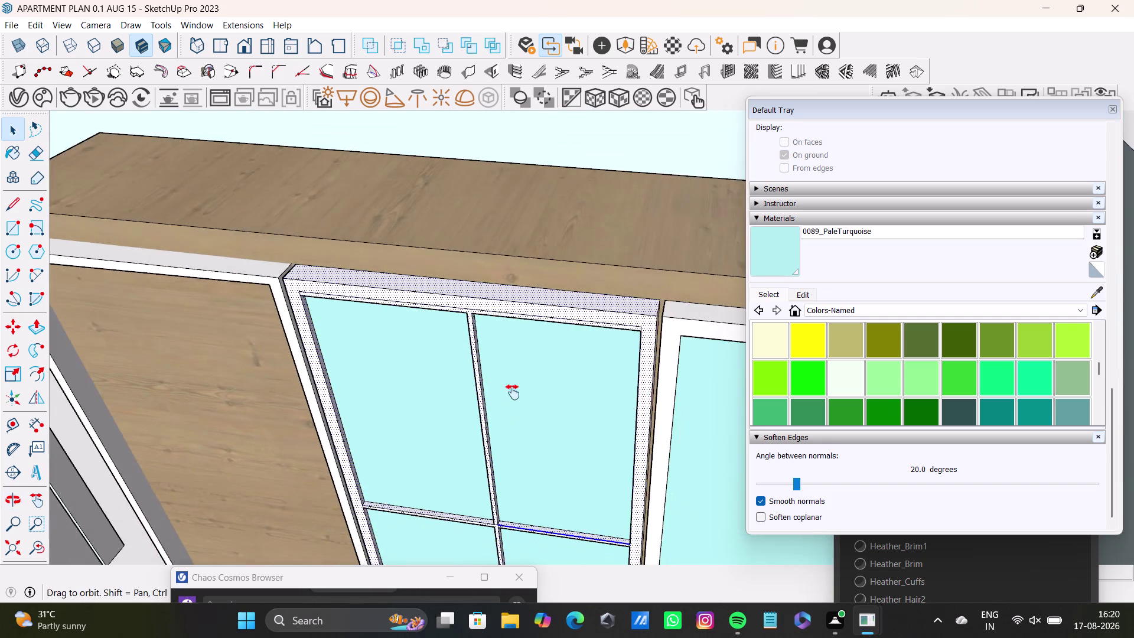
middle_drag(513, 402, 452, 257)
scroll(down, 3)
middle_drag(465, 329, 480, 245)
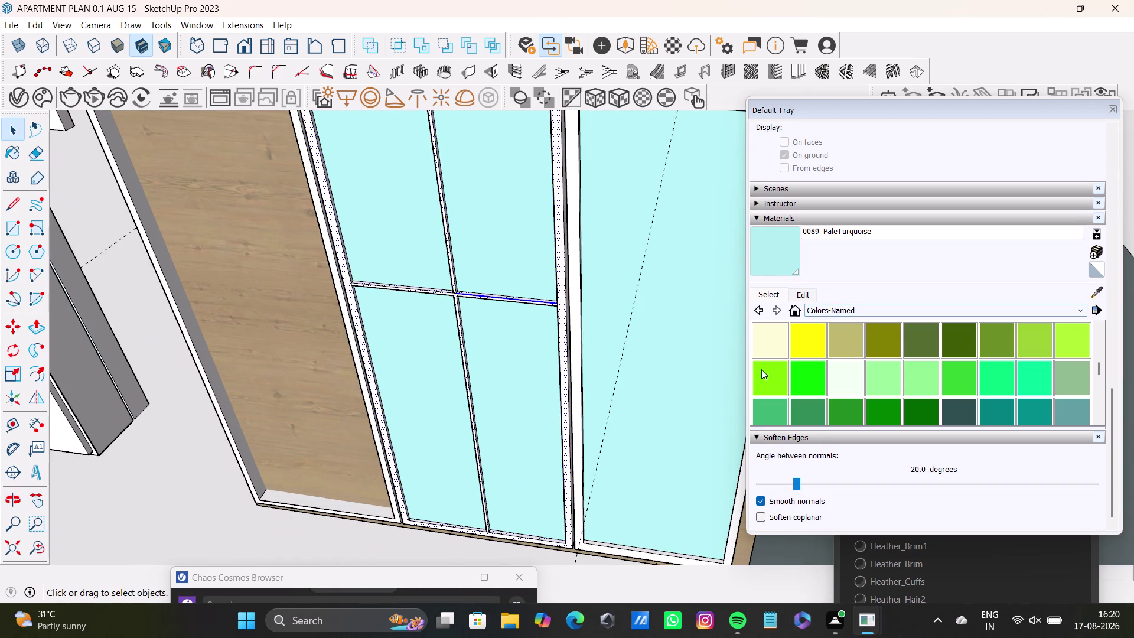
click(1098, 294)
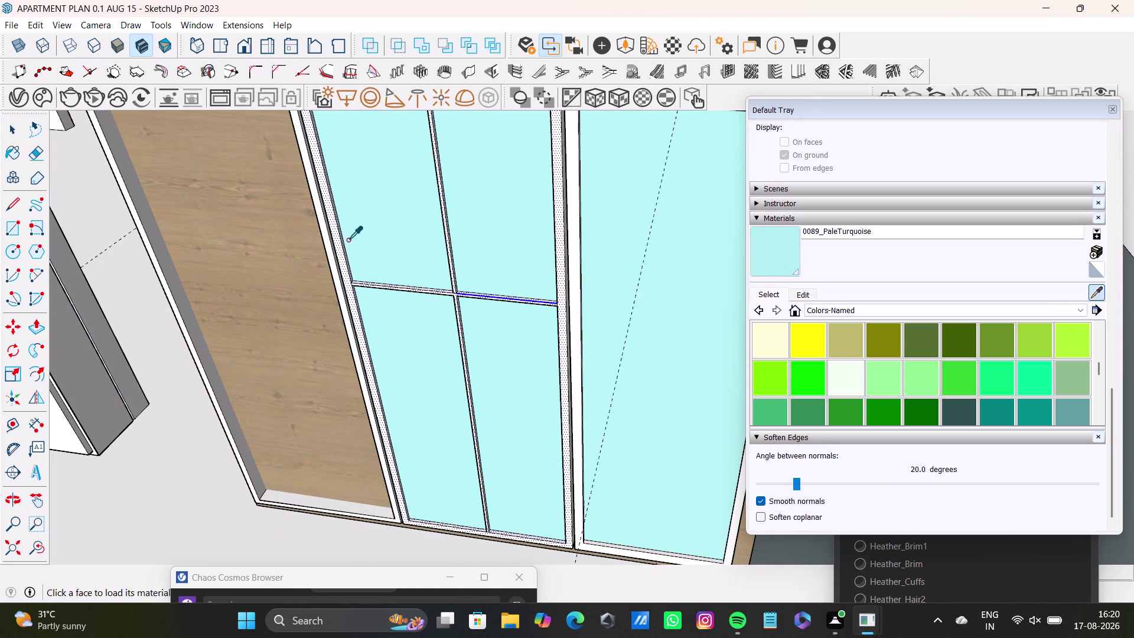
Sample Pine Highgloss, then paint a door frame, the glazing bars and the right door's frames.
click(256, 250)
click(785, 255)
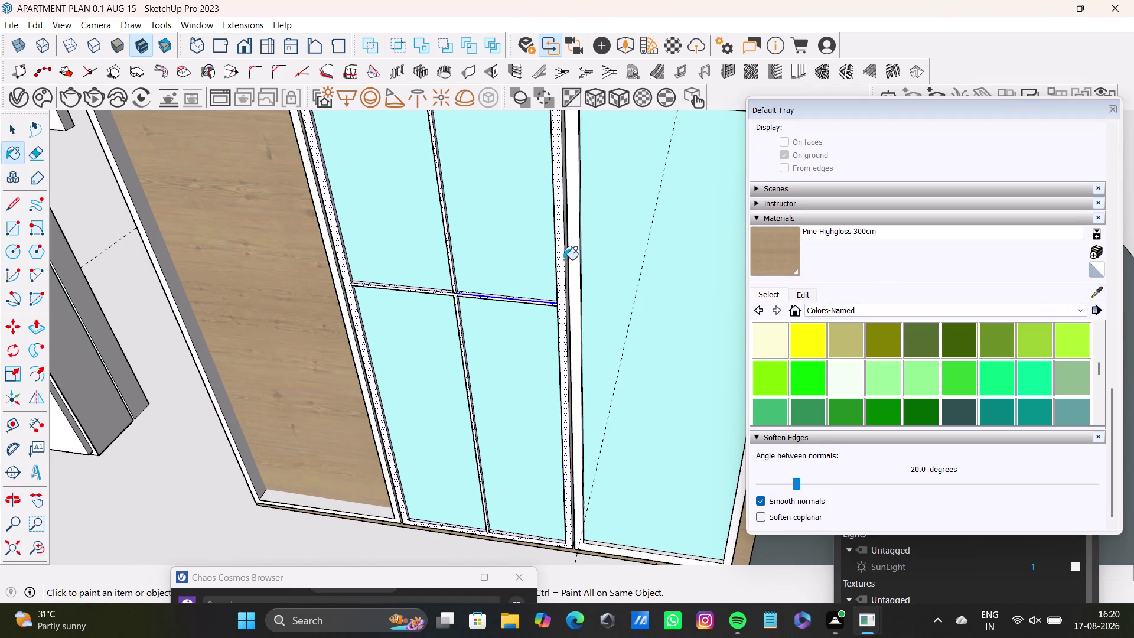
click(560, 259)
scroll(up, 3)
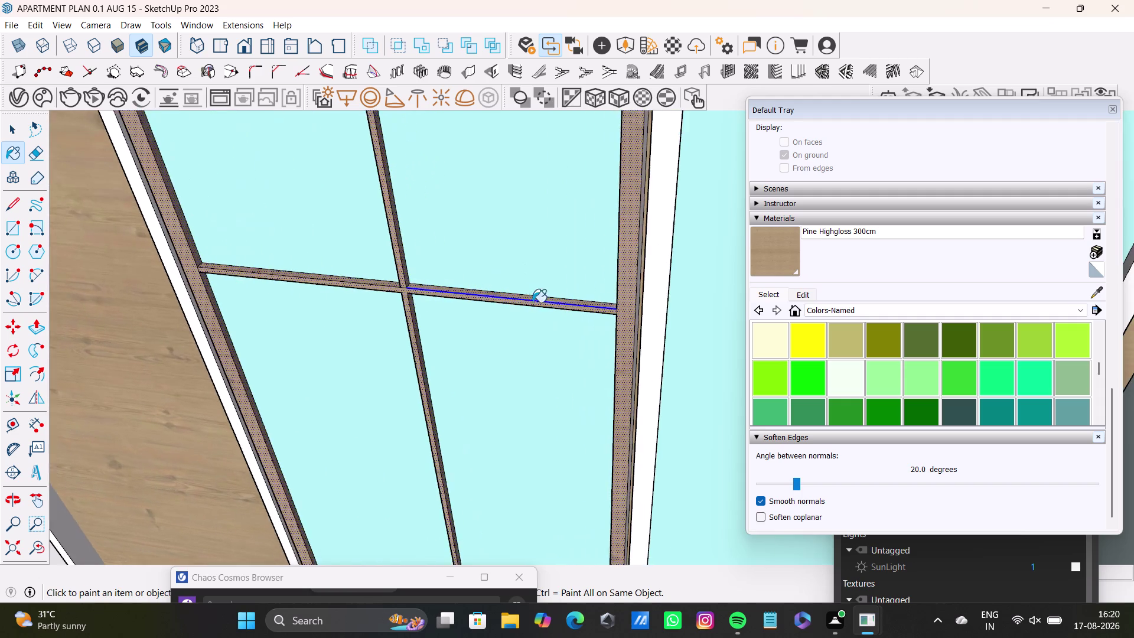
scroll(down, 3)
scroll(down, 3)
middle_drag(579, 286, 498, 354)
scroll(up, 3)
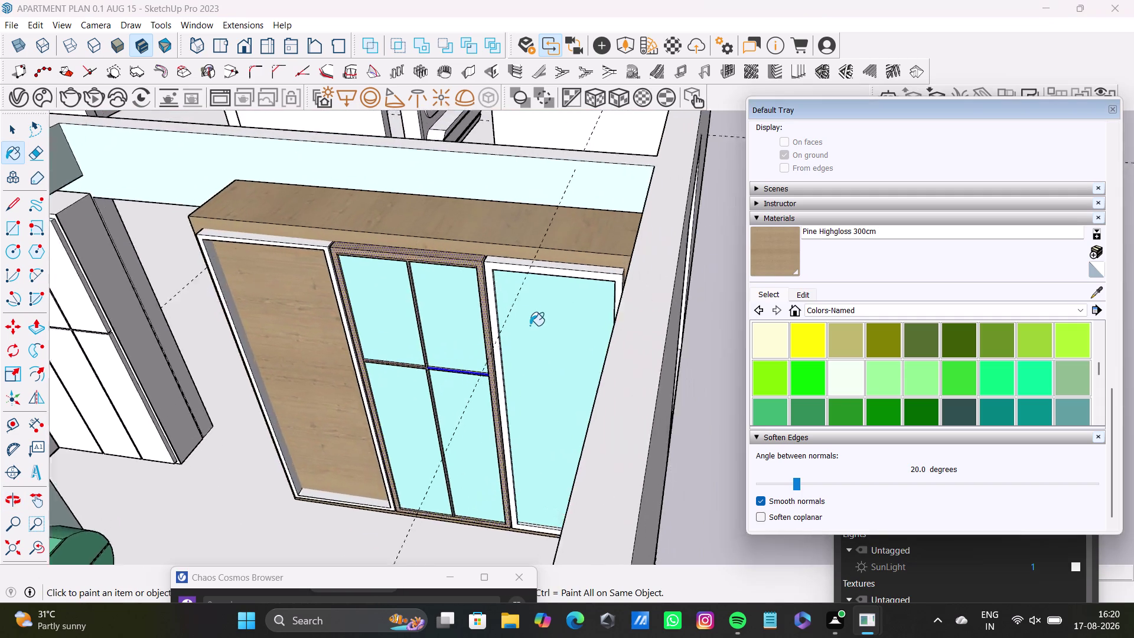
scroll(up, 3)
click(454, 251)
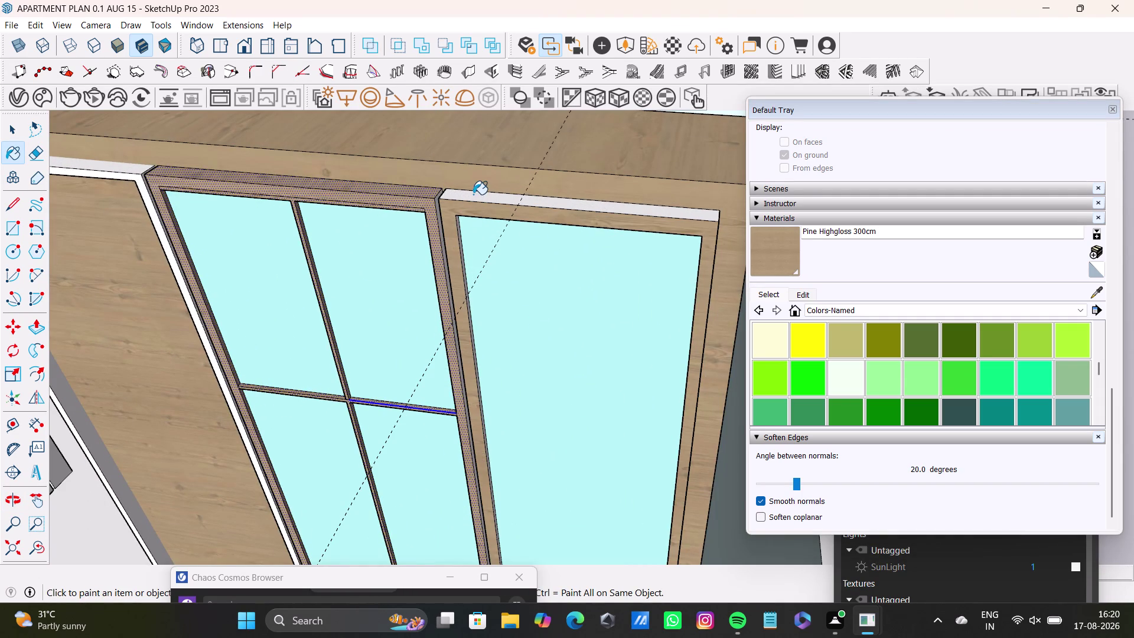
click(475, 198)
Paint further frame faces and the right door's inner and top frame edges Pine Highgloss.
middle_drag(549, 289, 512, 395)
middle_drag(511, 383, 508, 218)
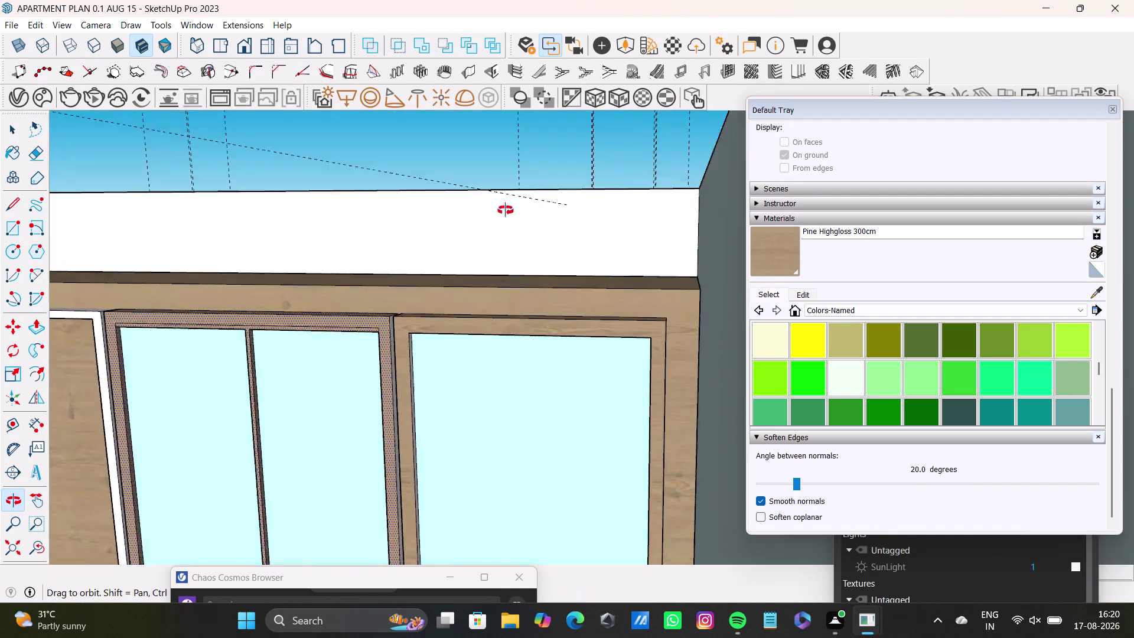
middle_drag(508, 218, 505, 203)
click(33, 550)
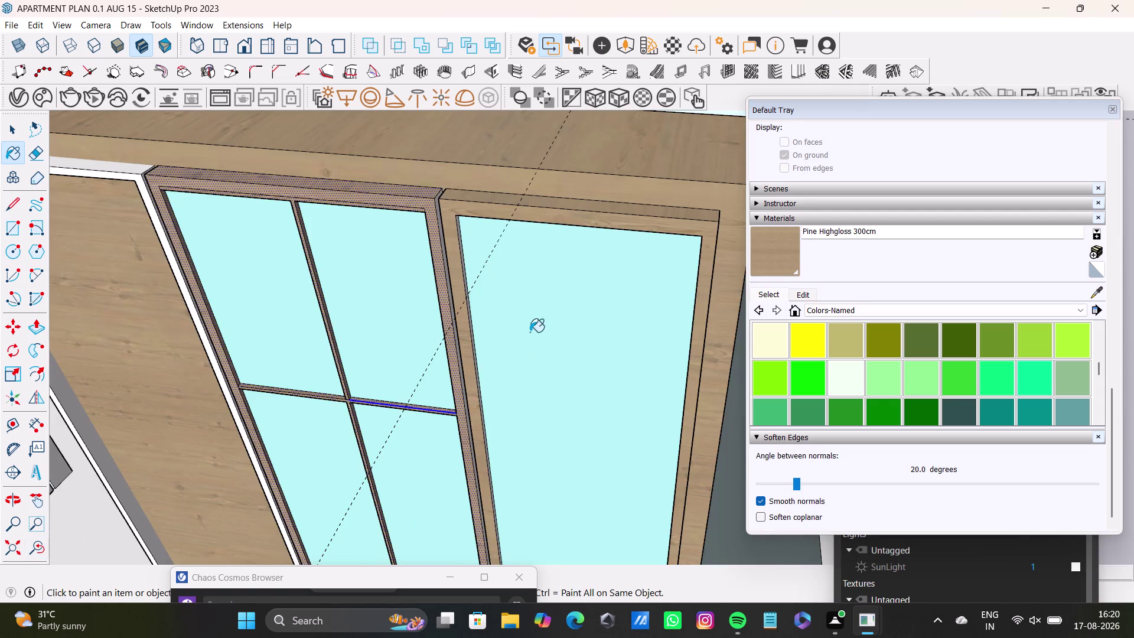
scroll(up, 3)
click(417, 221)
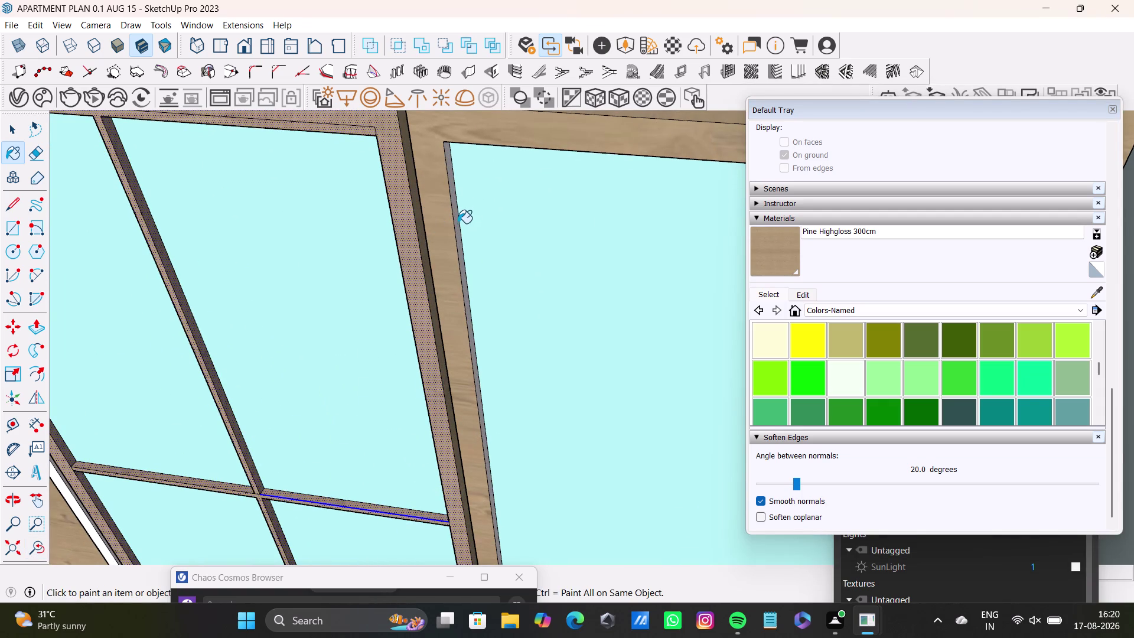
click(457, 223)
scroll(down, 3)
middle_drag(477, 231, 367, 351)
middle_drag(349, 365, 420, 300)
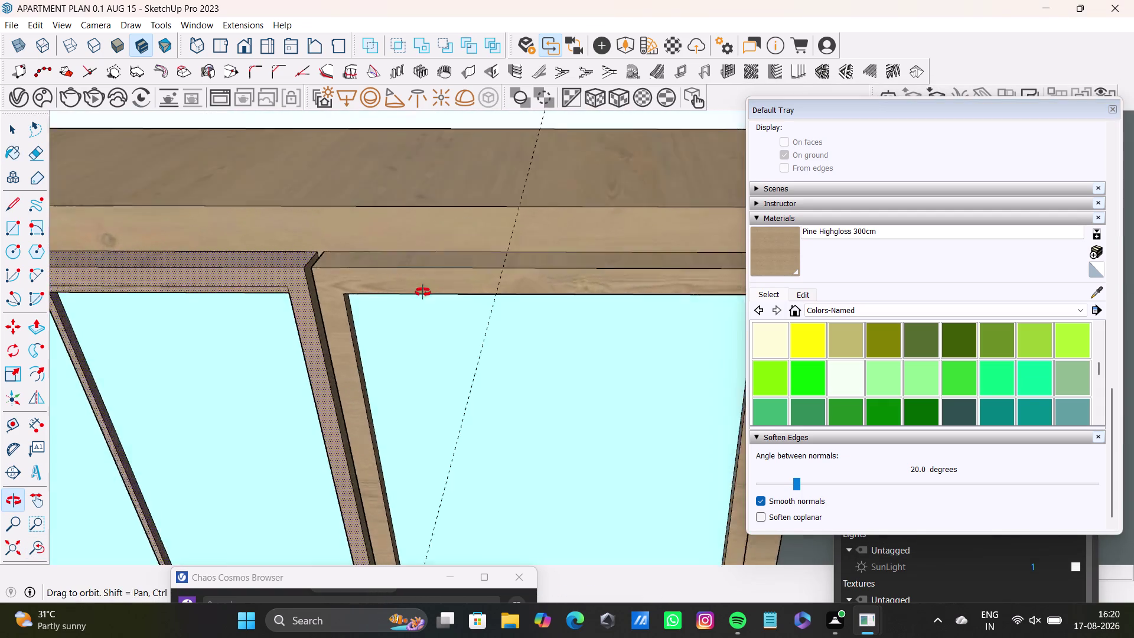
middle_drag(421, 300, 429, 196)
middle_drag(485, 268, 462, 143)
scroll(up, 3)
middle_drag(452, 246, 453, 245)
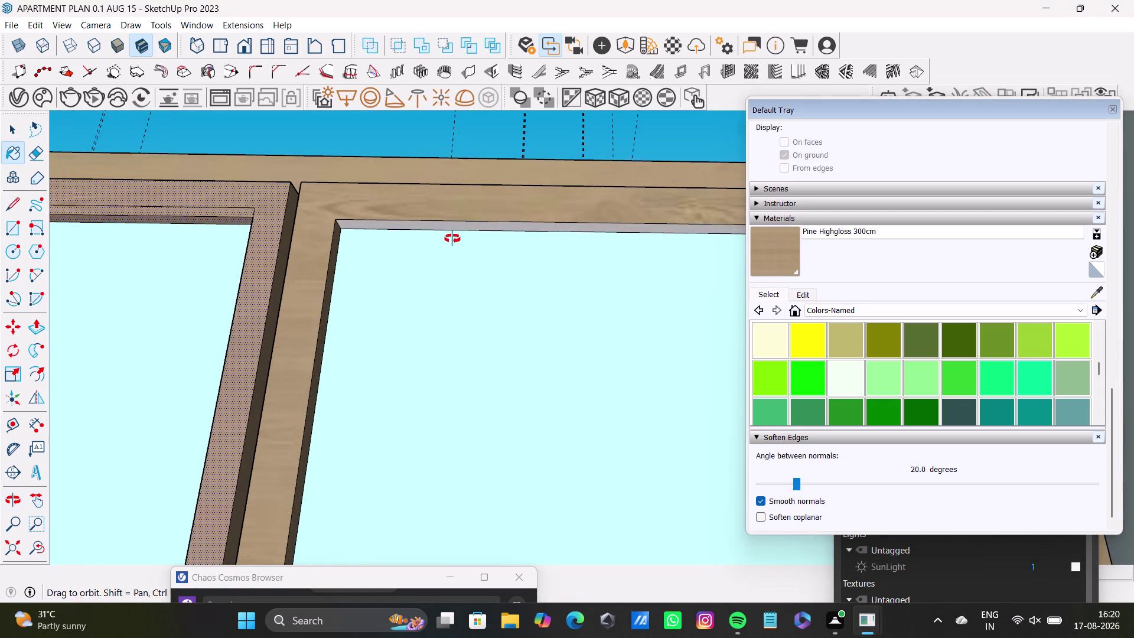
middle_drag(452, 245, 455, 192)
click(465, 215)
Paint the right door's side inner frame edges Pine Highgloss.
scroll(down, 3)
middle_drag(510, 281, 413, 238)
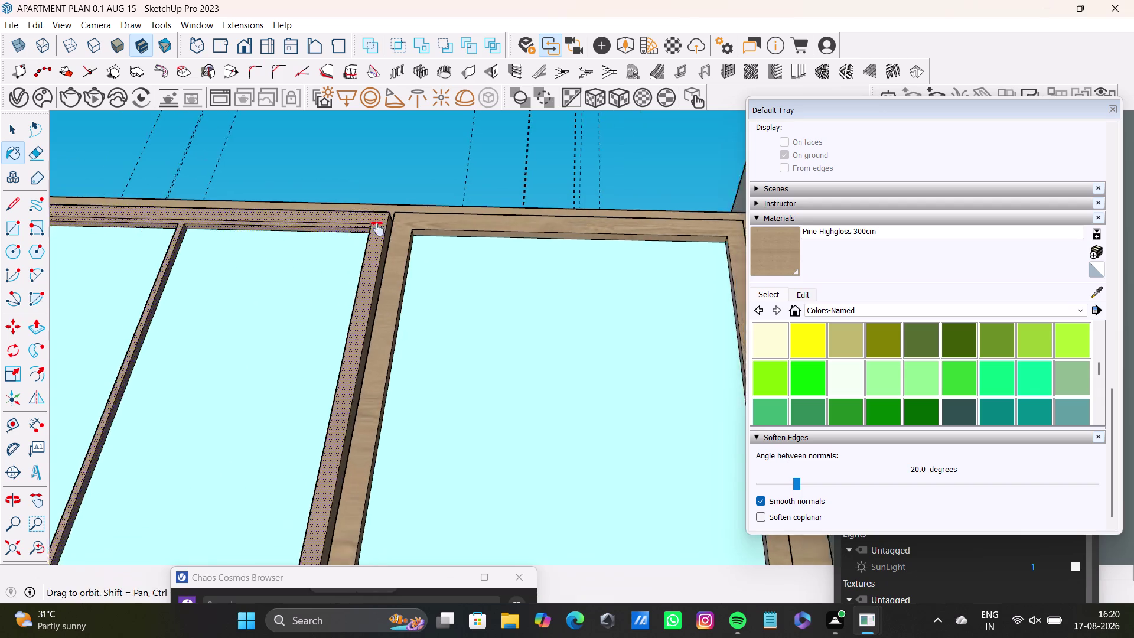
middle_drag(412, 238, 307, 225)
scroll(up, 3)
middle_drag(483, 284, 637, 307)
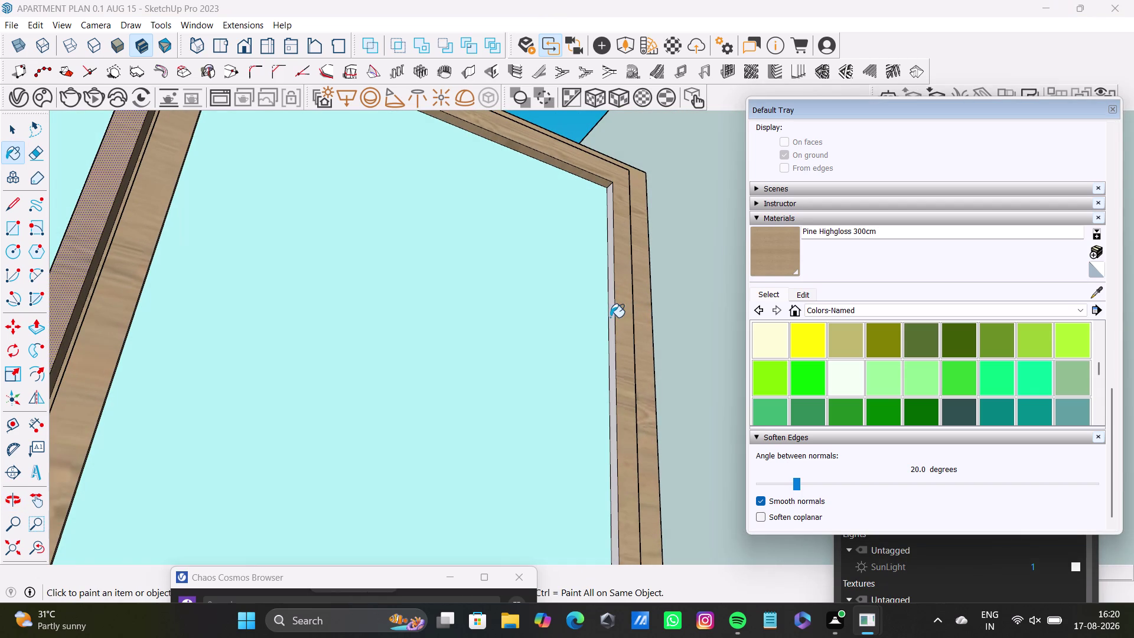
click(611, 318)
scroll(down, 3)
middle_drag(557, 348, 554, 341)
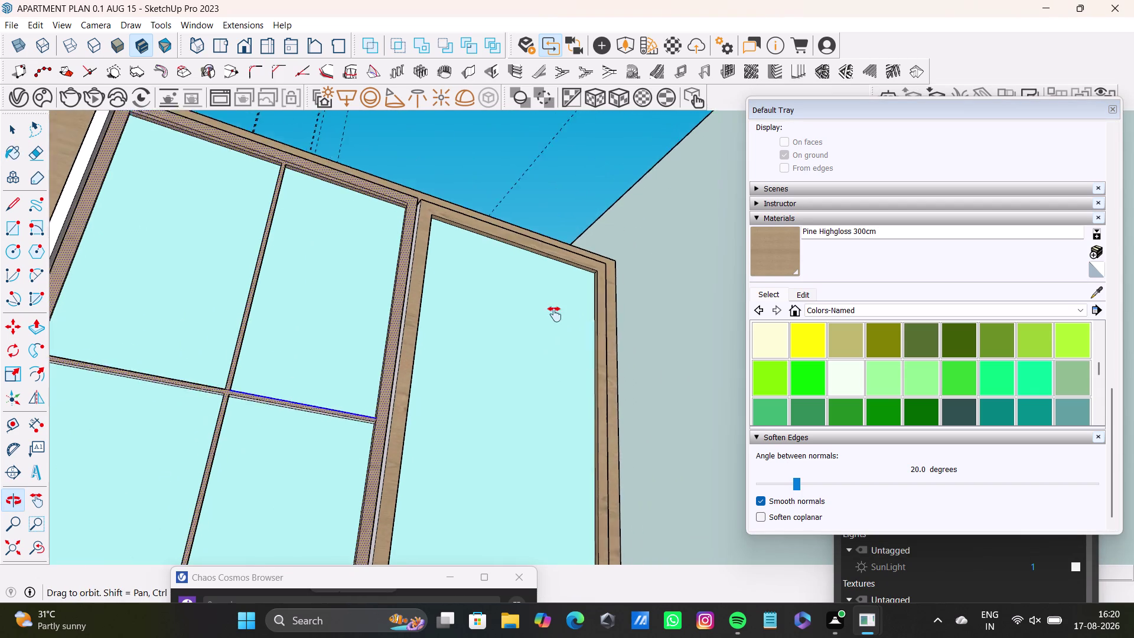
middle_drag(553, 341, 555, 290)
scroll(up, 3)
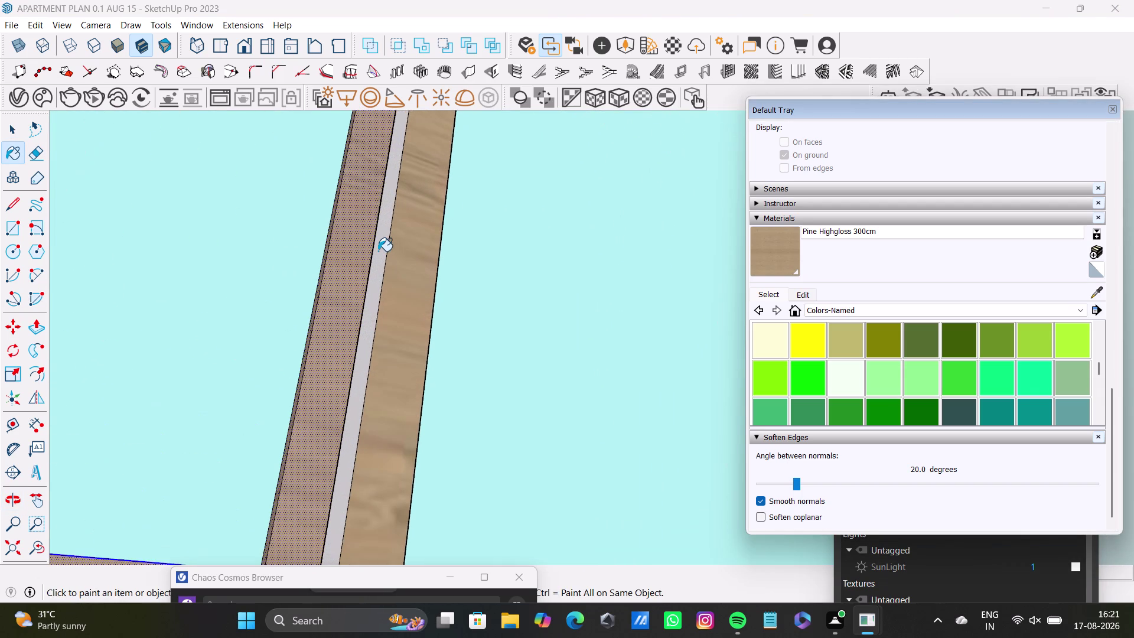
click(378, 250)
scroll(down, 3)
middle_drag(441, 348, 440, 155)
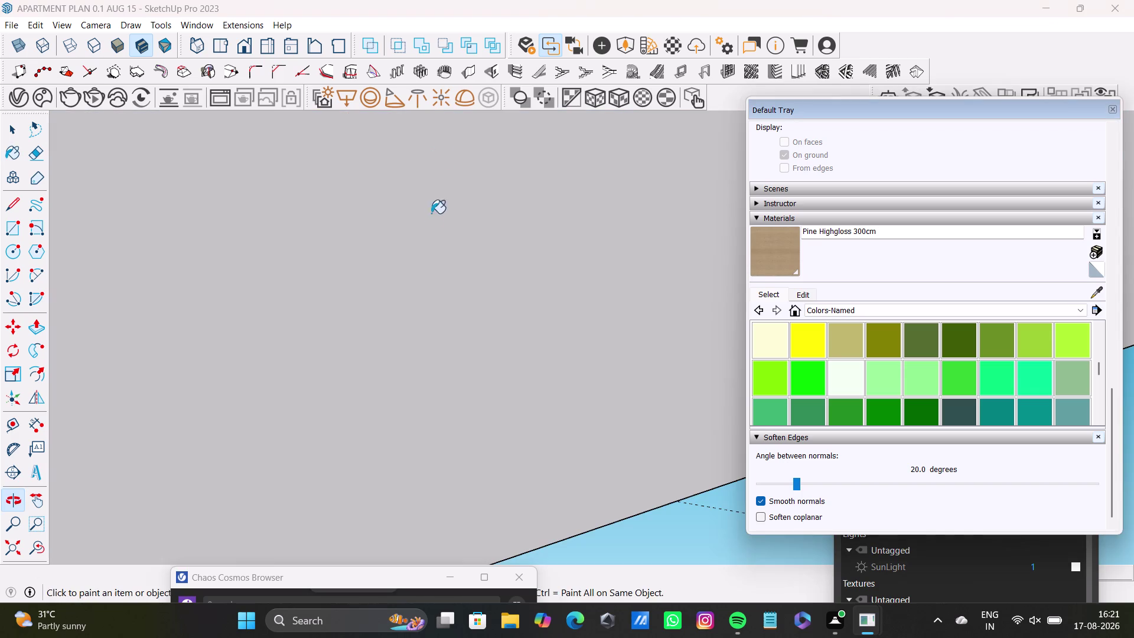
click(11, 547)
middle_drag(439, 435, 397, 633)
scroll(up, 3)
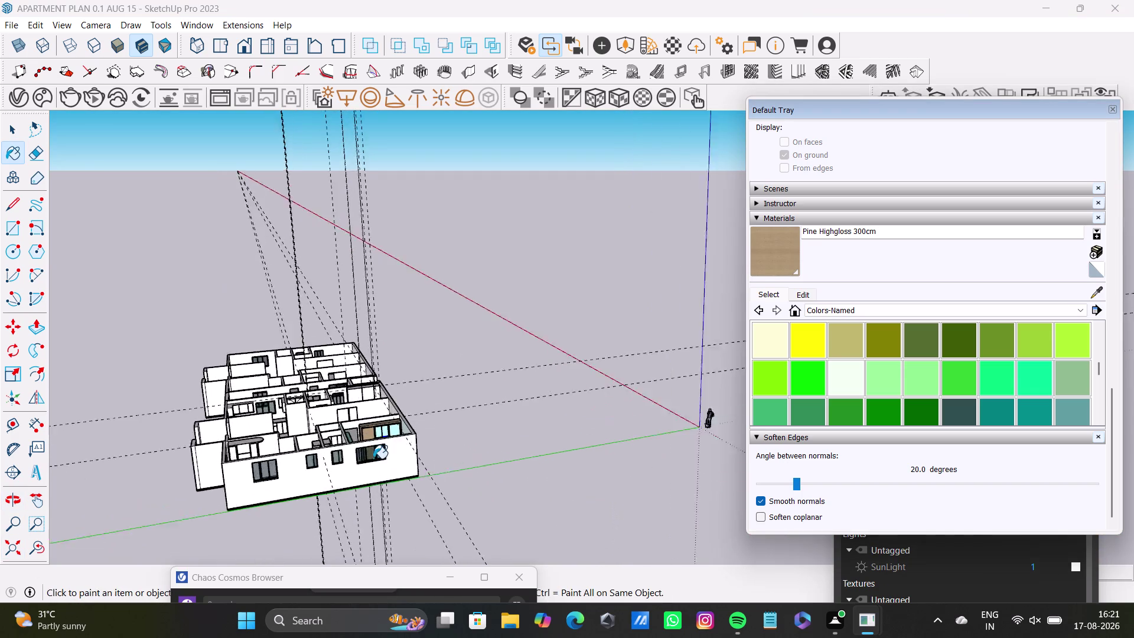
scroll(up, 3)
middle_drag(395, 431, 396, 540)
scroll(up, 3)
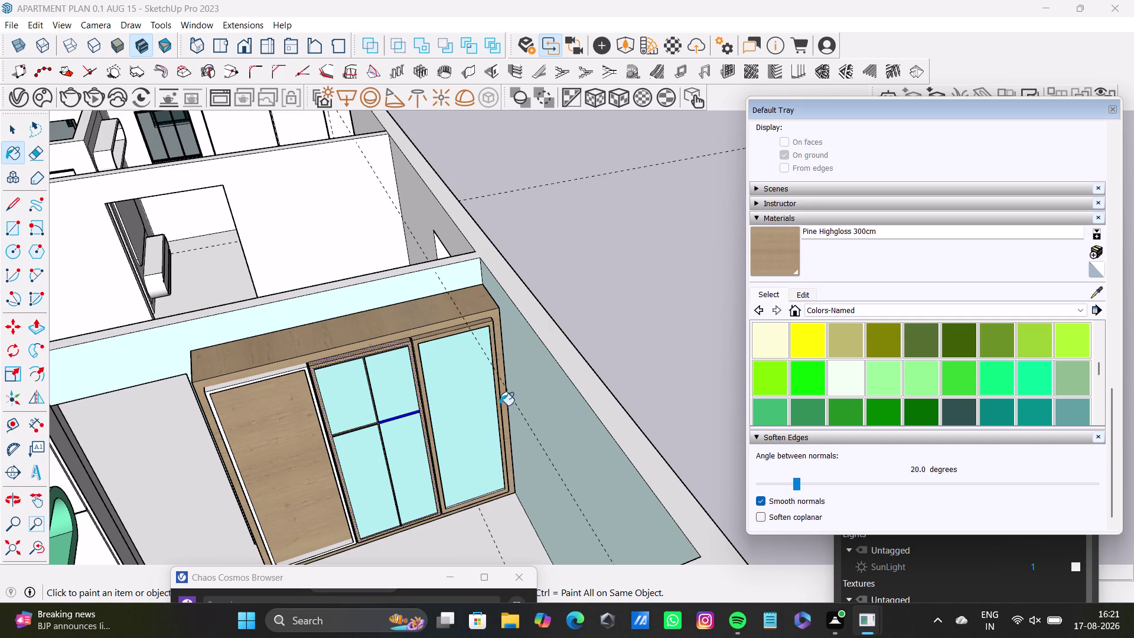
Sample PaleTurquoise from the wardrobe glass with the eyedropper.
click(1099, 292)
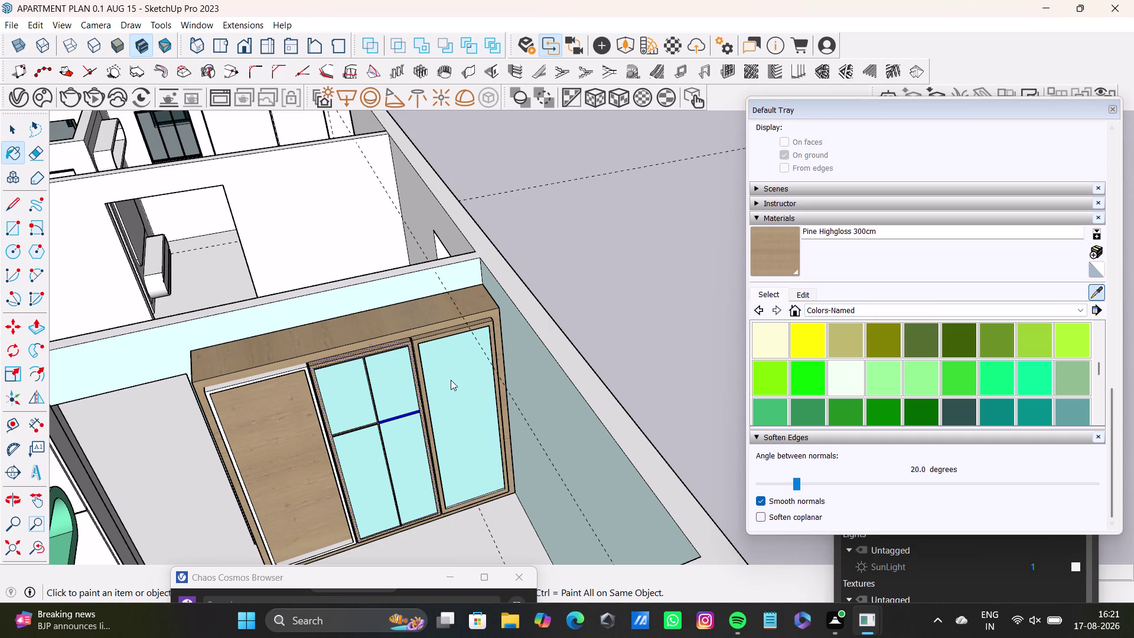
click(1096, 295)
key(space)
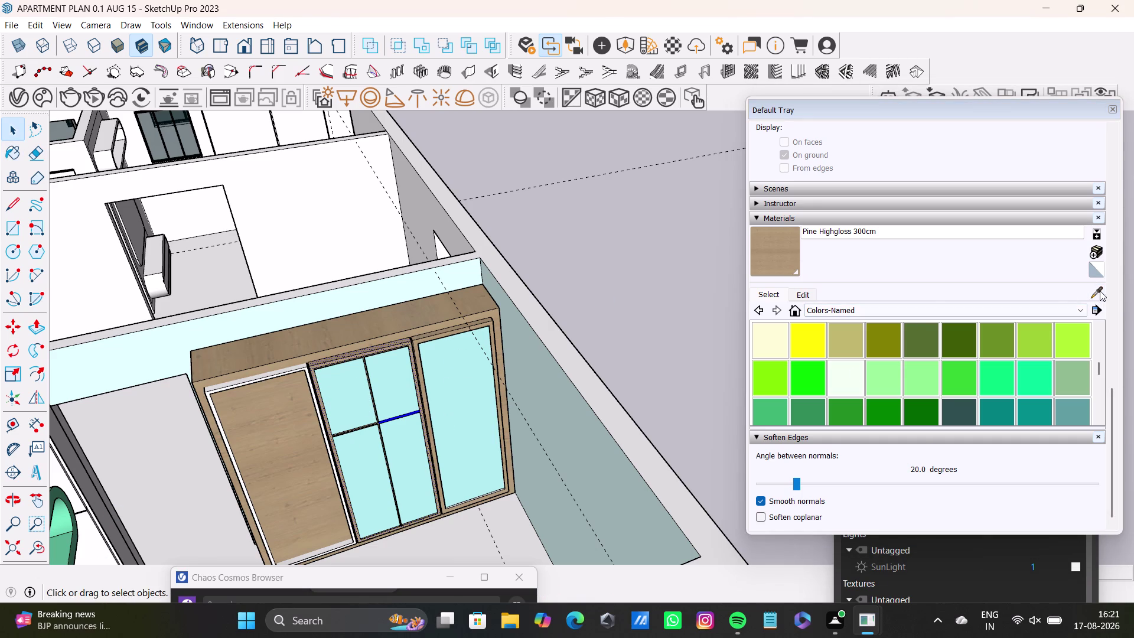
click(1095, 297)
click(433, 365)
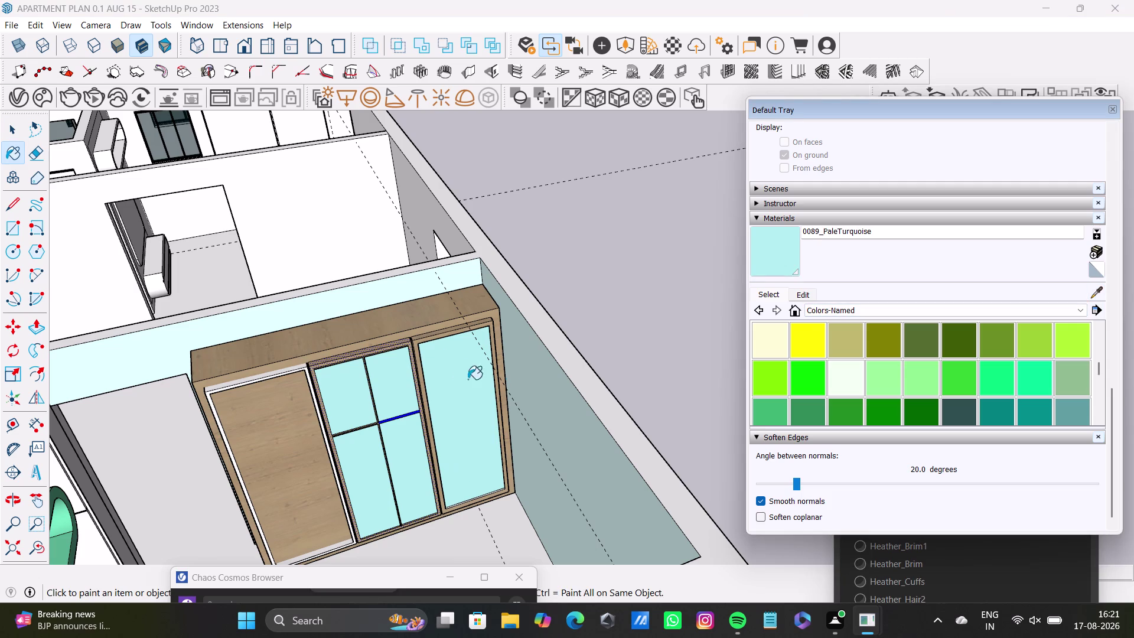
scroll(up, 3)
middle_drag(325, 344, 343, 316)
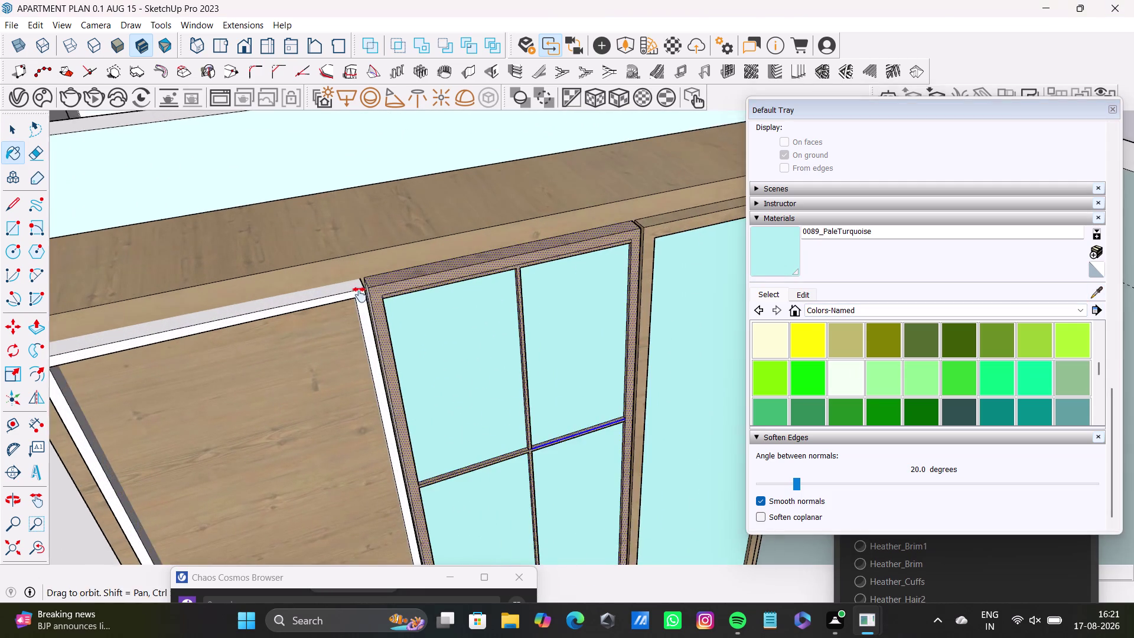
middle_drag(344, 316, 387, 280)
click(384, 224)
scroll(down, 3)
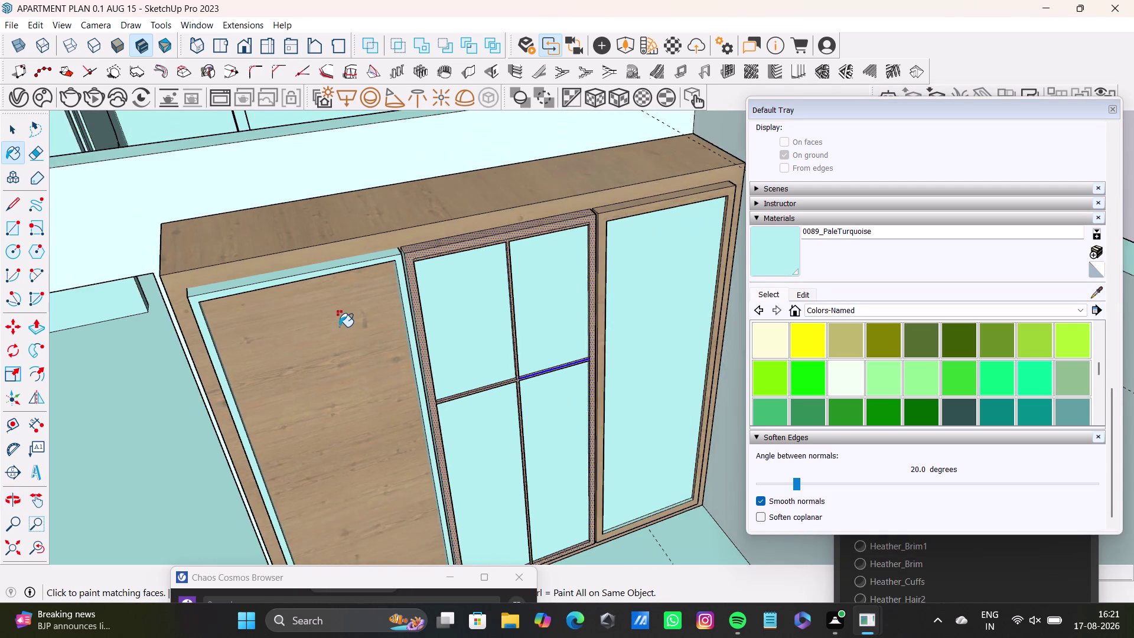
scroll(down, 3)
key(ctrl+z)
scroll(up, 3)
key(space)
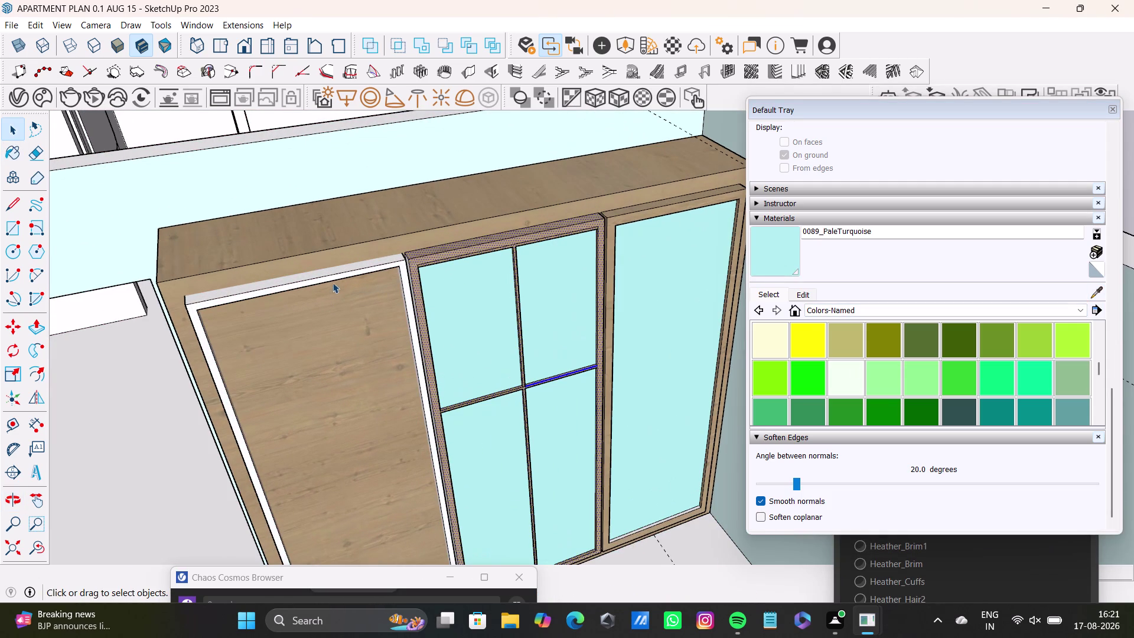
Select the front, top and side faces of the white frame around the pine door.
click(335, 279)
scroll(up, 3)
click(346, 278)
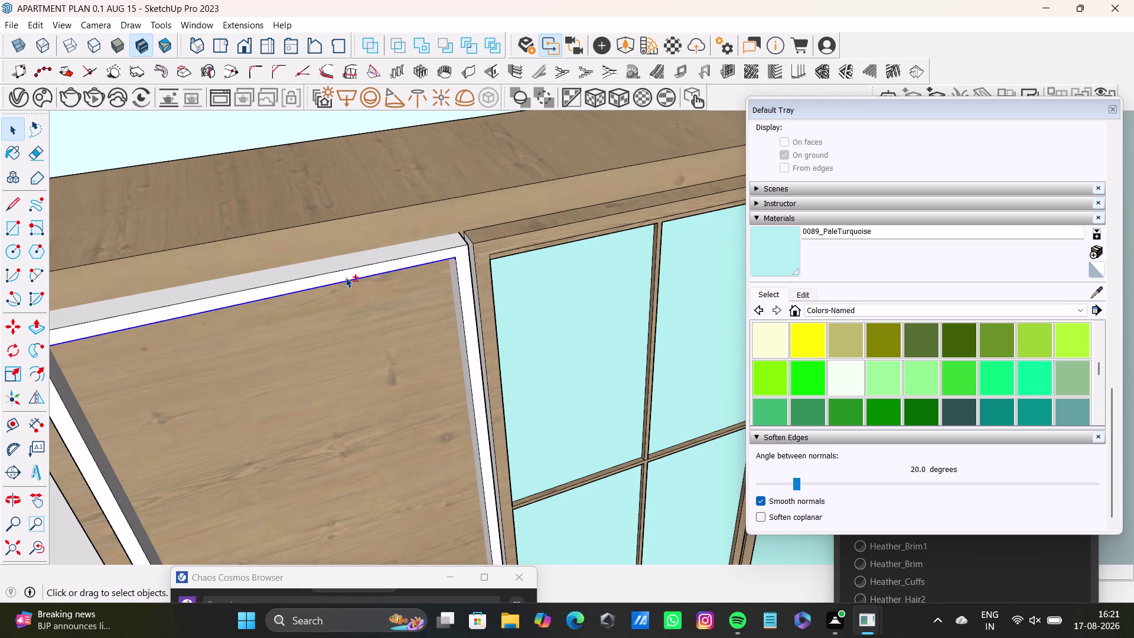
click(349, 262)
middle_drag(437, 281, 355, 277)
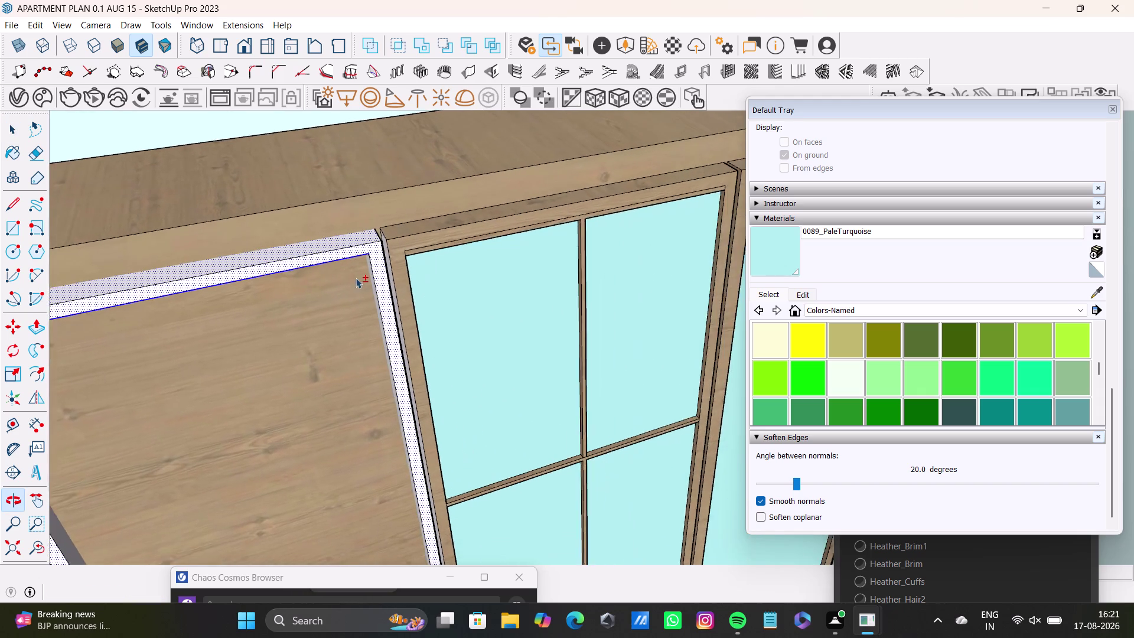
scroll(up, 3)
middle_drag(379, 269, 156, 370)
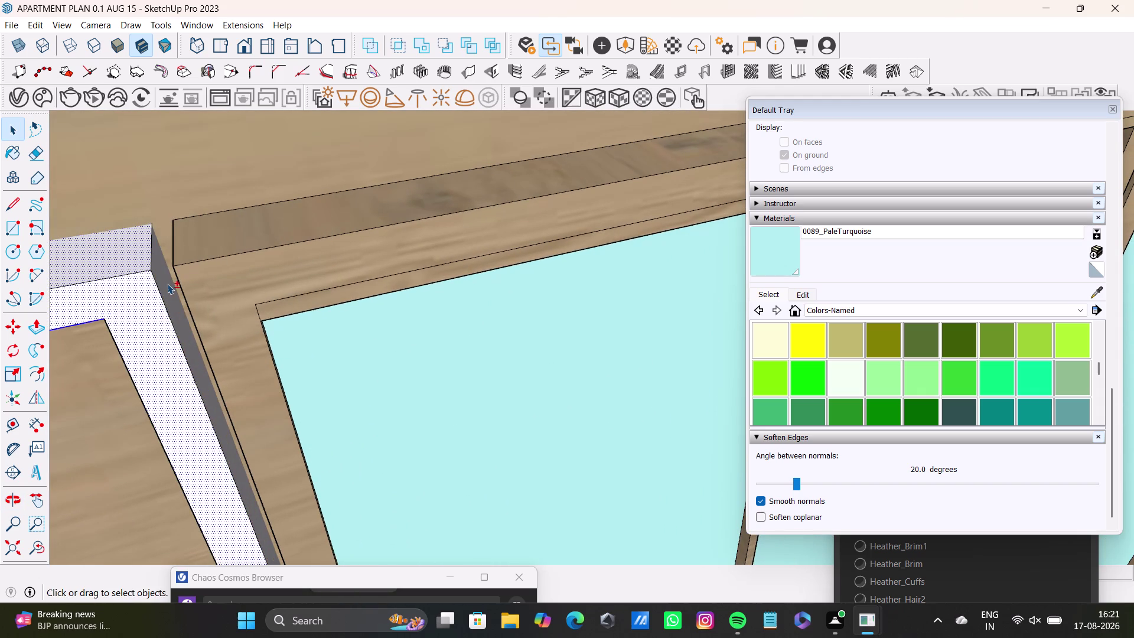
click(168, 283)
scroll(down, 3)
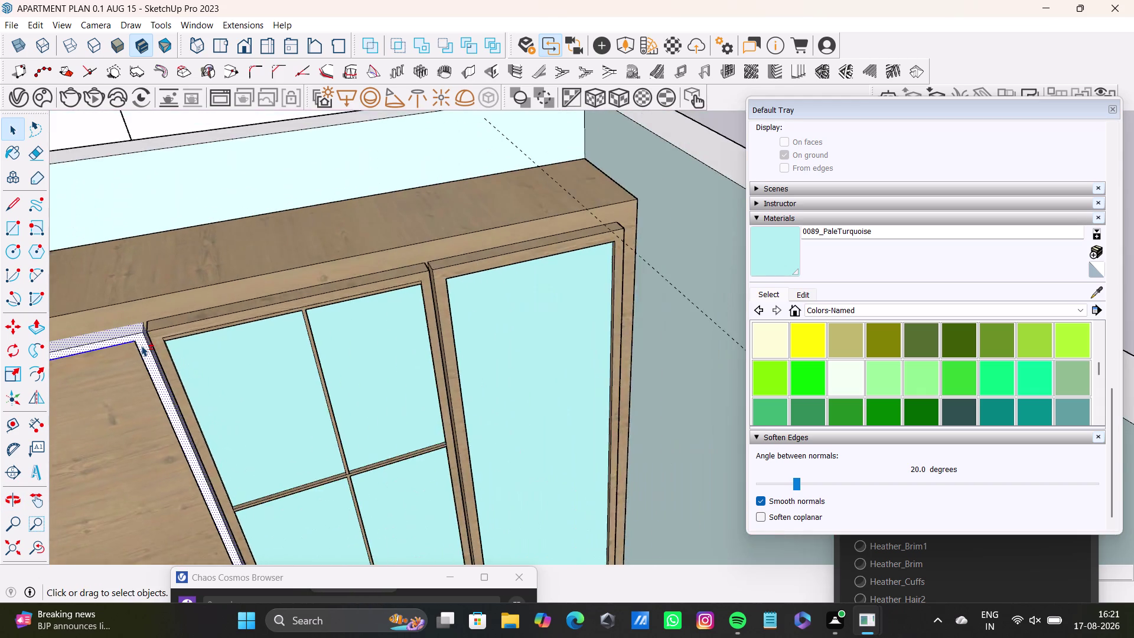
middle_drag(141, 345, 551, 263)
middle_drag(327, 366, 496, 293)
scroll(up, 3)
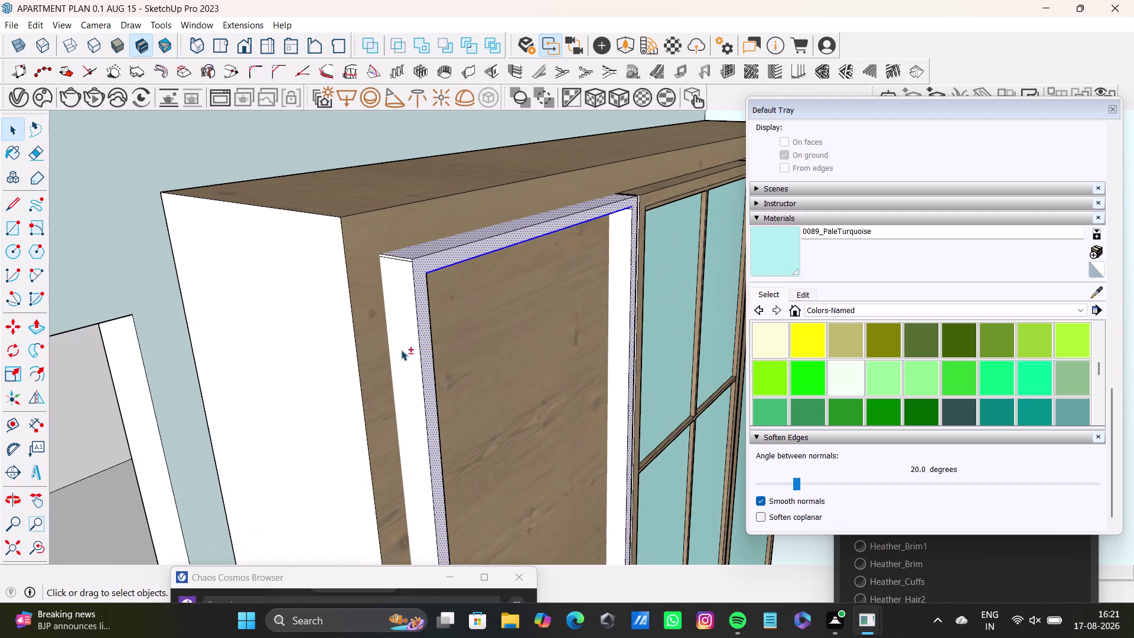
click(402, 349)
Add the frame's edge faces and bottom face to the selection.
scroll(up, 3)
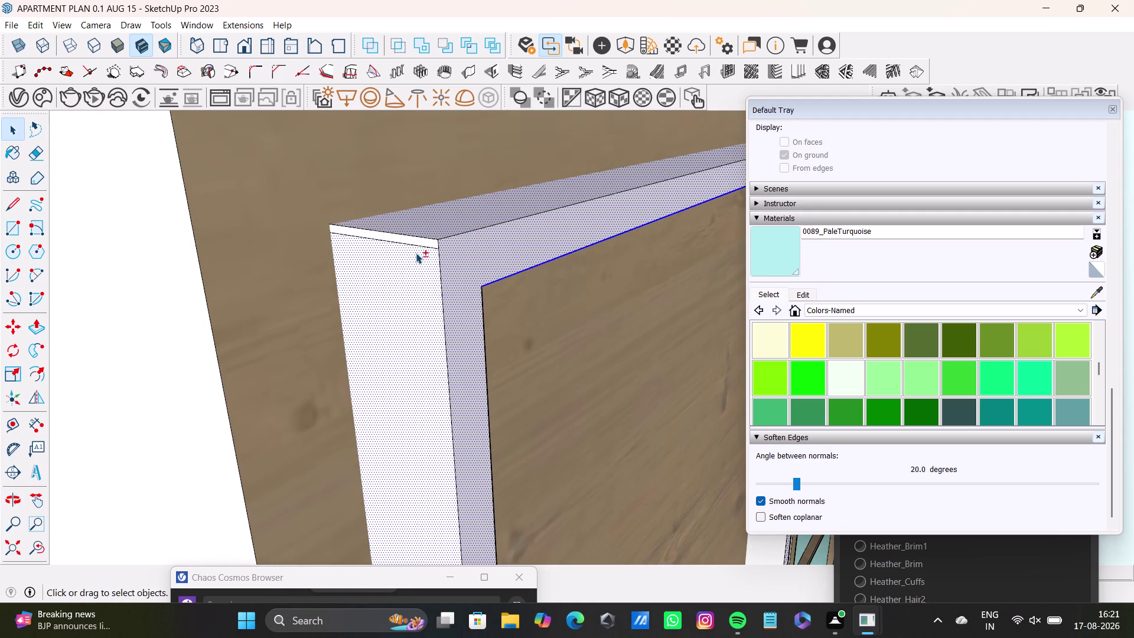
click(428, 241)
double_click(428, 240)
scroll(down, 3)
middle_drag(438, 358, 426, 154)
click(684, 239)
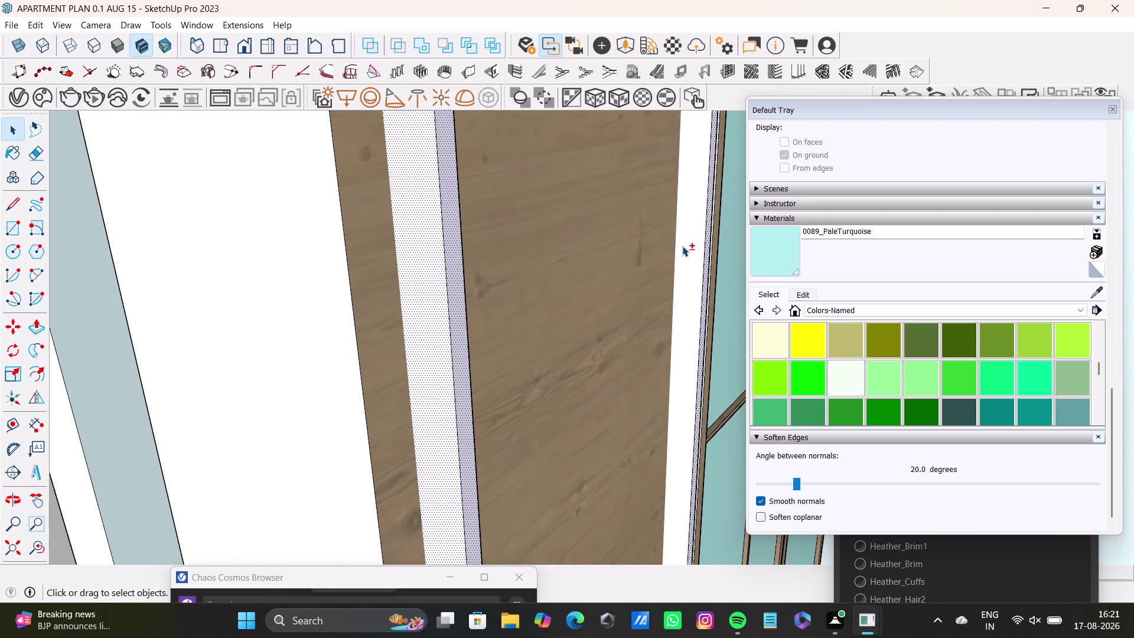
scroll(down, 3)
middle_drag(608, 370, 576, 367)
click(34, 552)
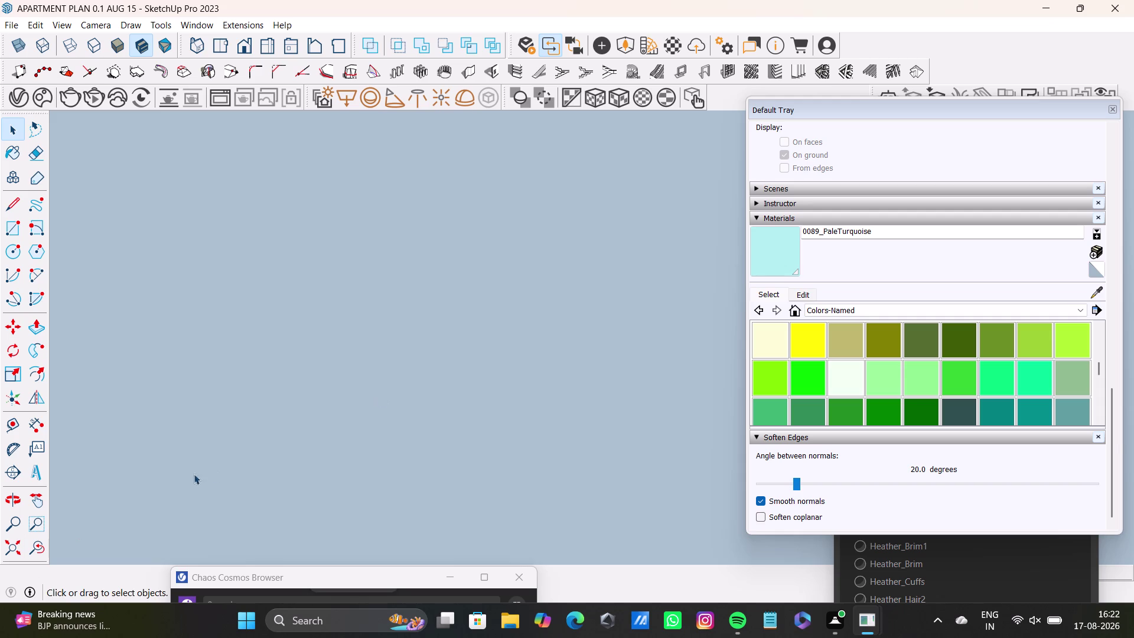
click(4, 550)
scroll(up, 3)
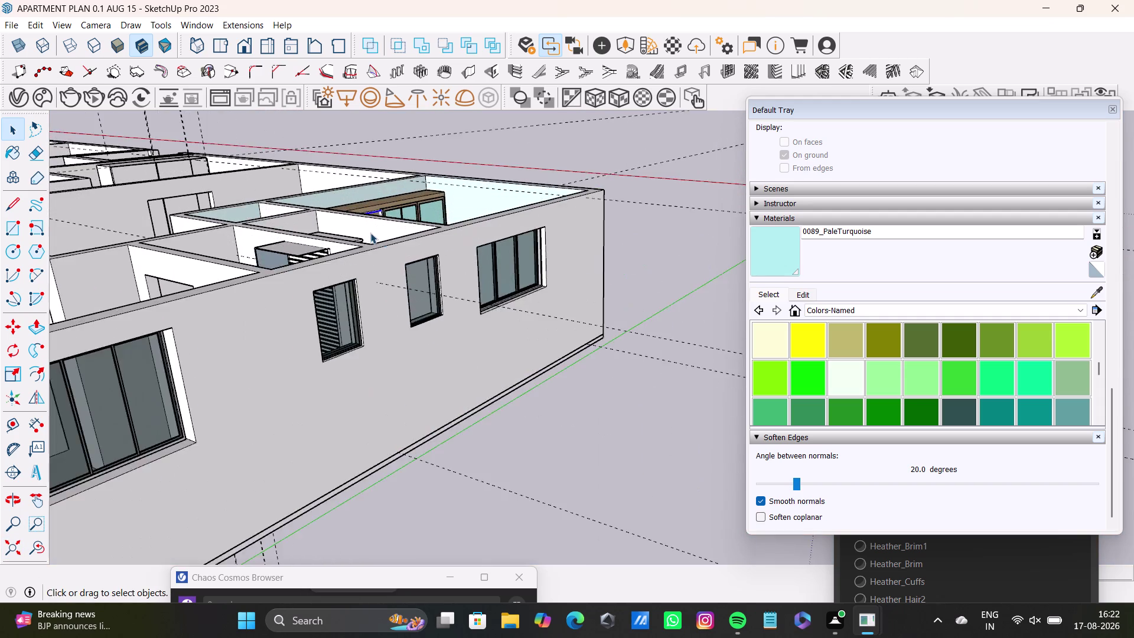
scroll(up, 3)
middle_drag(370, 233, 167, 453)
middle_drag(547, 252, 537, 345)
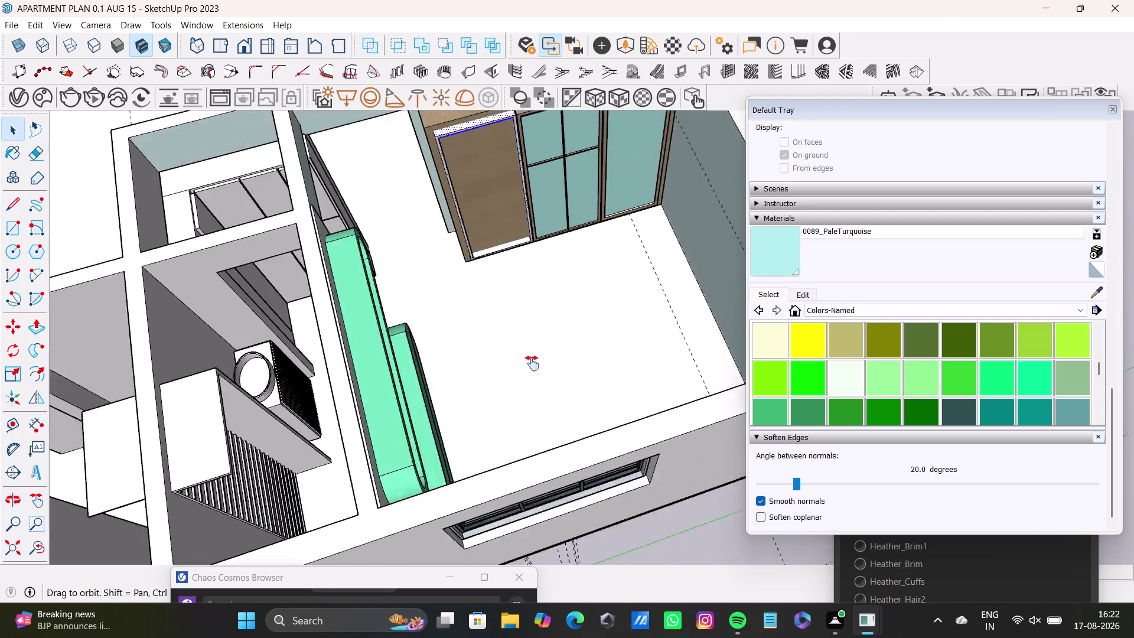
middle_drag(537, 345, 516, 383)
scroll(up, 3)
click(490, 337)
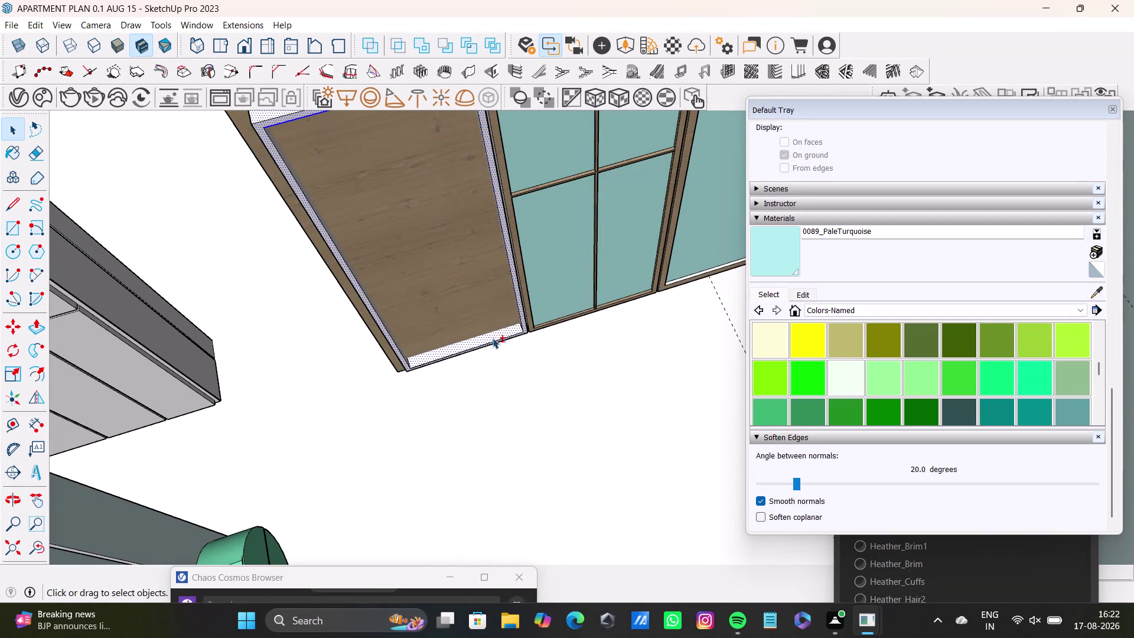
Paint the selected door frame faces PaleTurquoise.
click(789, 254)
click(493, 337)
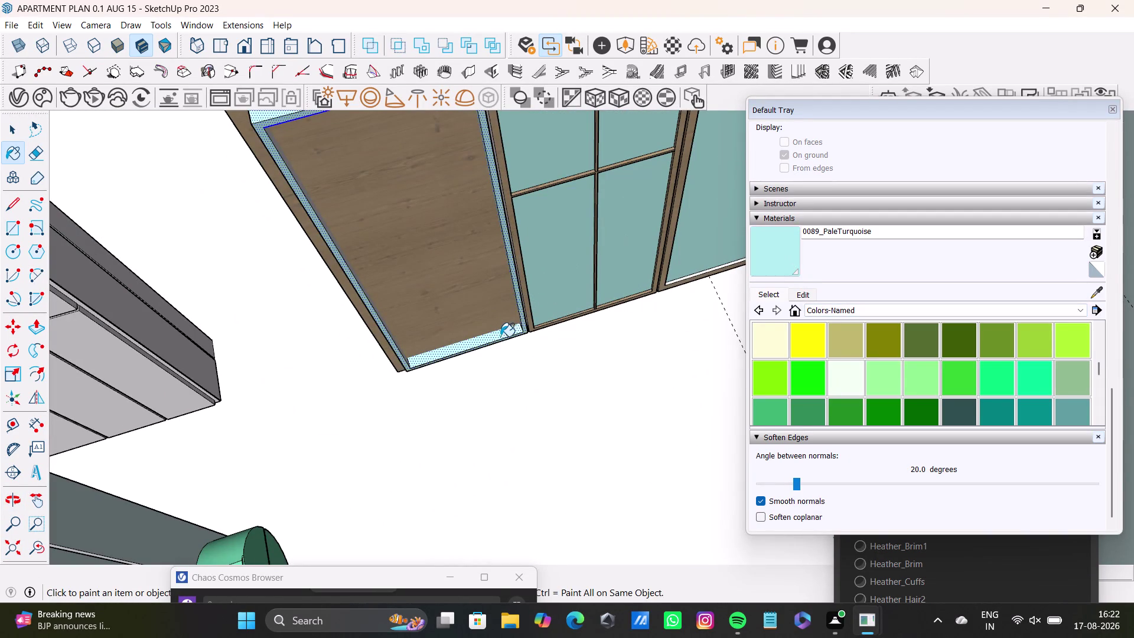
scroll(down, 3)
scroll(up, 3)
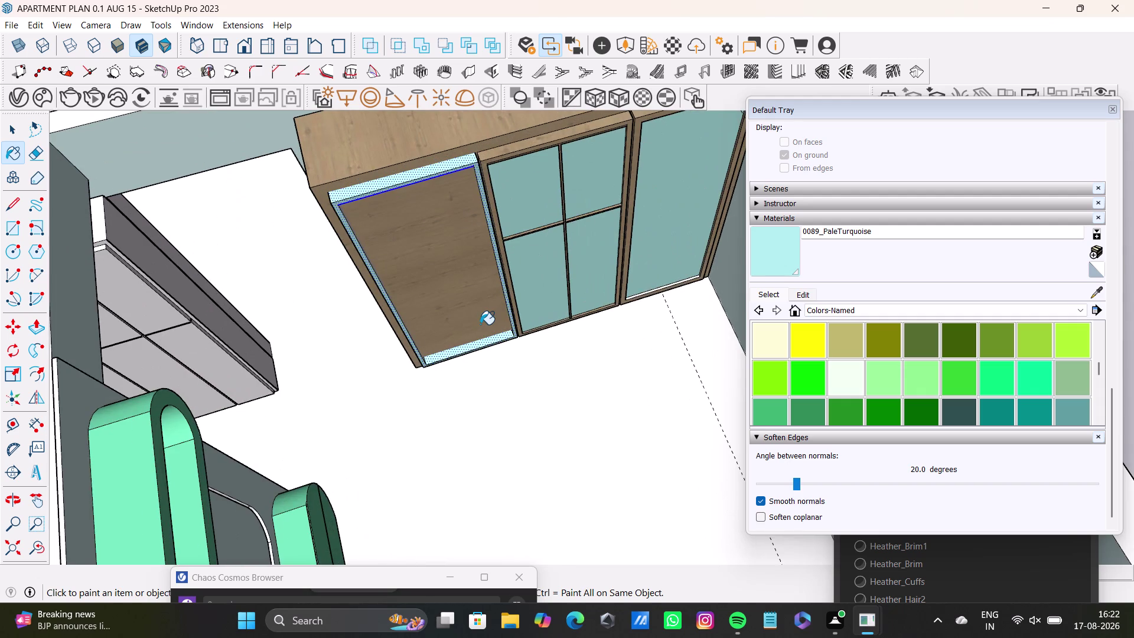
key(space)
scroll(down, 3)
click(665, 197)
key(space)
middle_drag(646, 283, 517, 339)
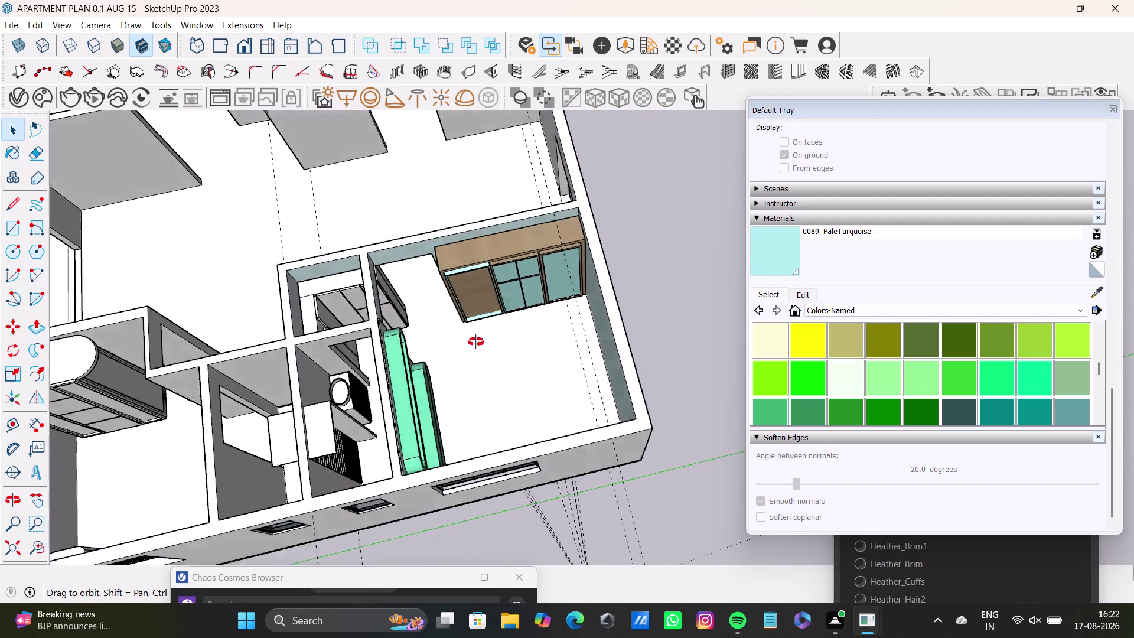
middle_drag(517, 340, 407, 271)
scroll(up, 3)
middle_drag(532, 231, 517, 386)
middle_drag(521, 375, 543, 194)
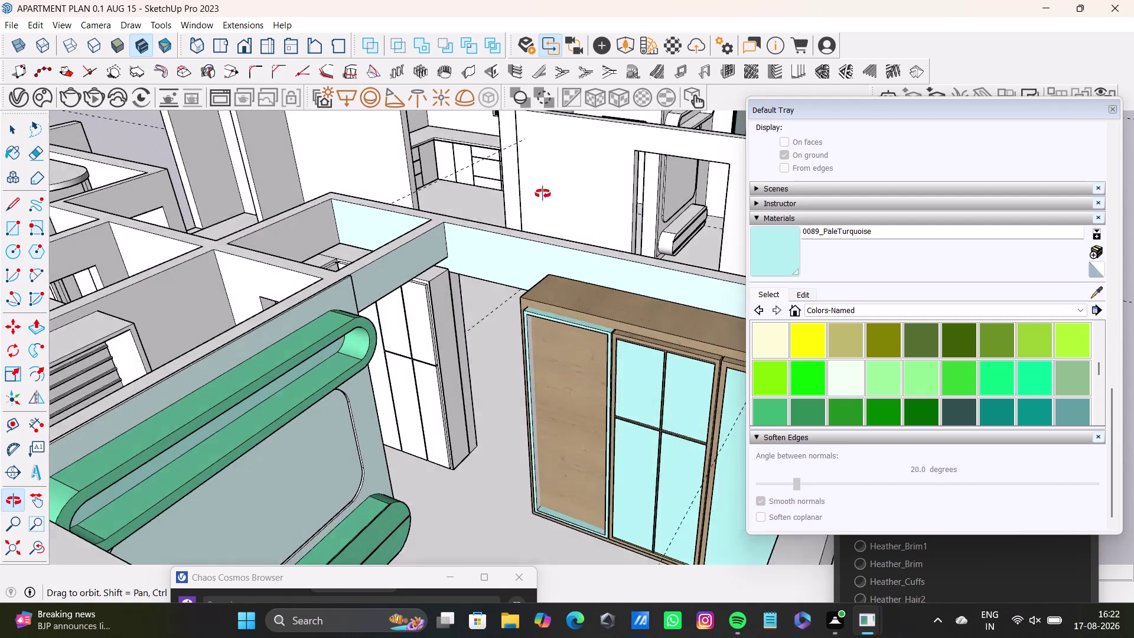
middle_drag(543, 194, 485, 146)
middle_drag(549, 247, 558, 327)
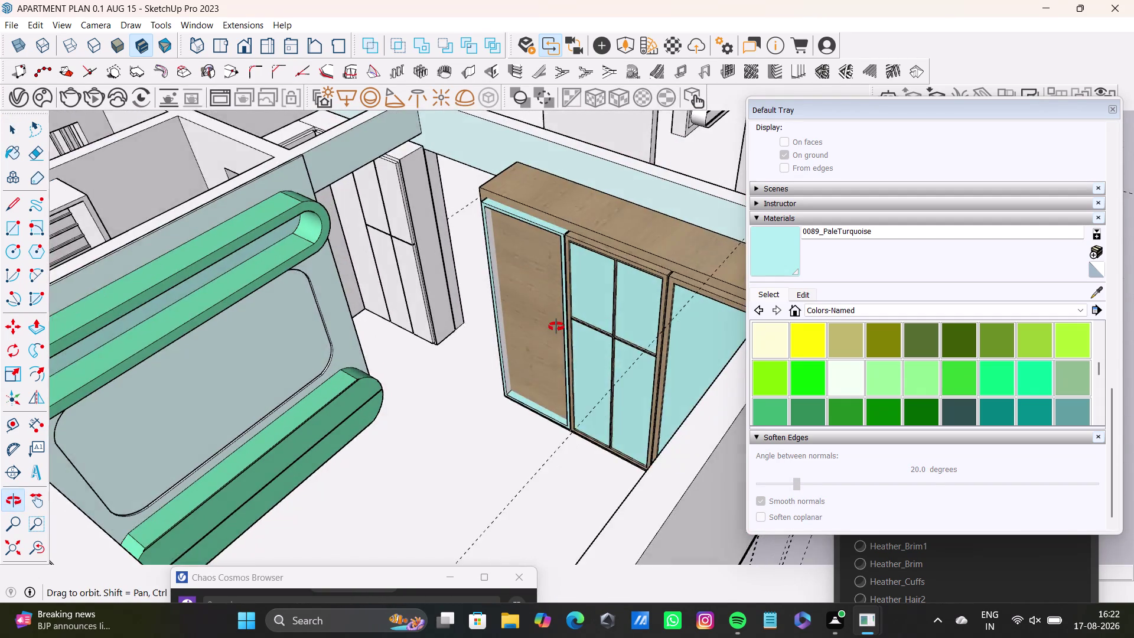
middle_drag(558, 327, 542, 324)
click(92, 96)
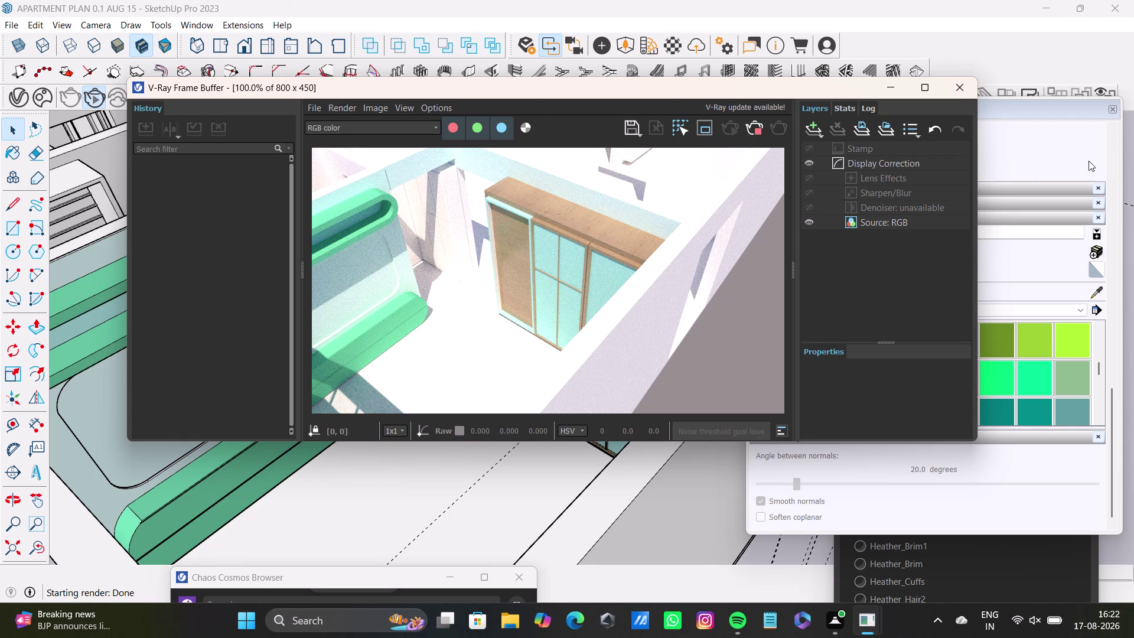
click(955, 85)
scroll(up, 3)
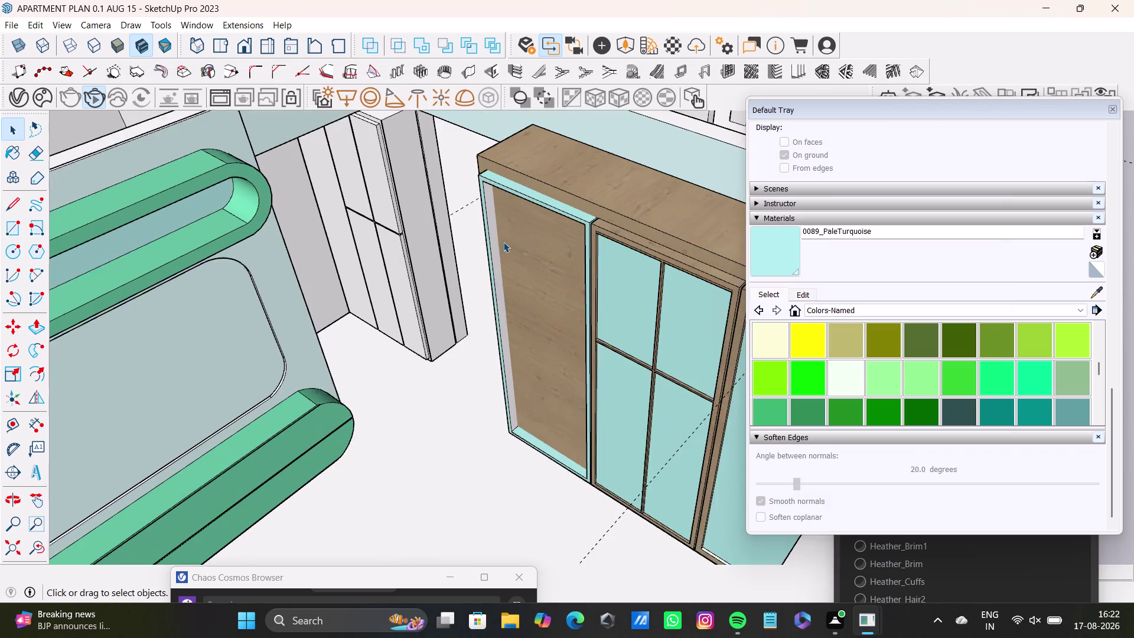
Paint the remaining door frame edge pale turquoise.
scroll(up, 3)
click(100, 103)
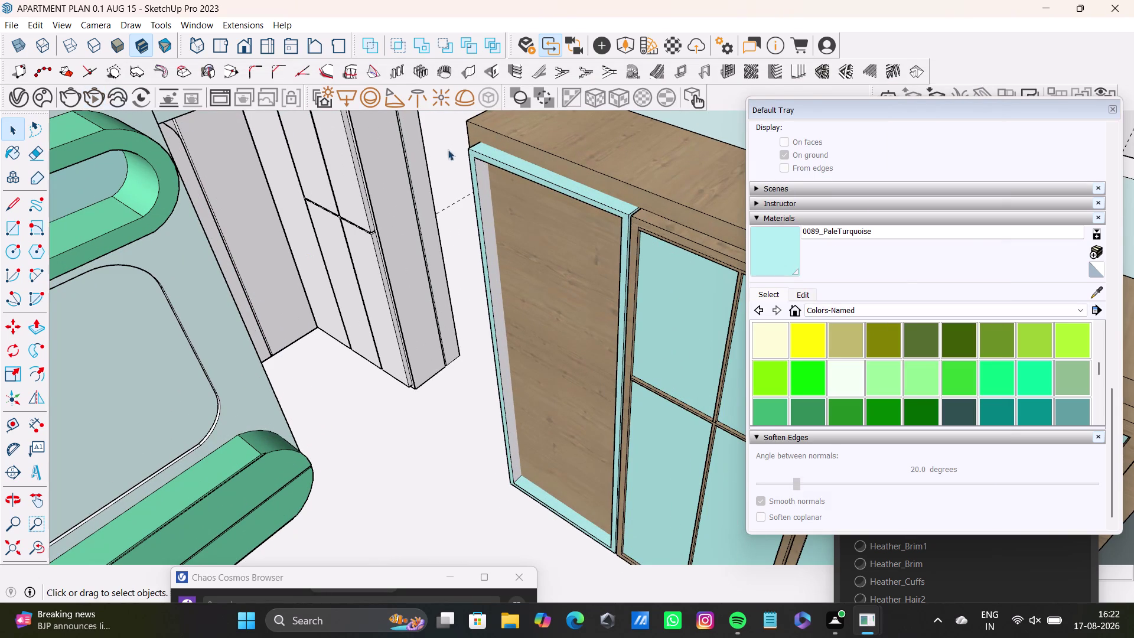
click(781, 233)
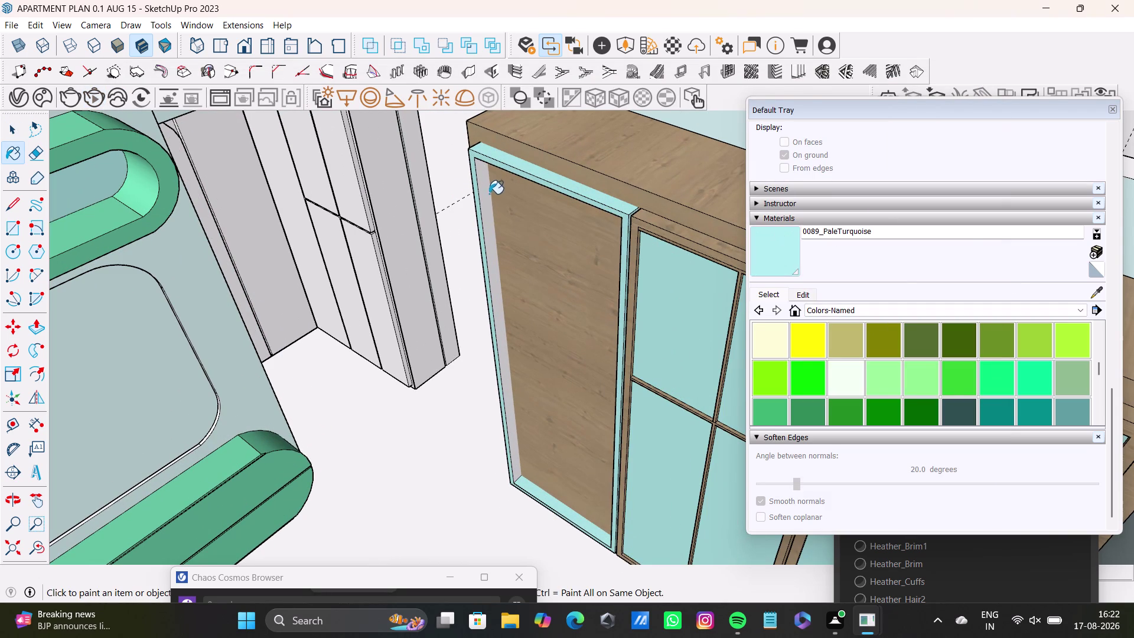
click(482, 190)
scroll(down, 3)
middle_drag(521, 329, 754, 382)
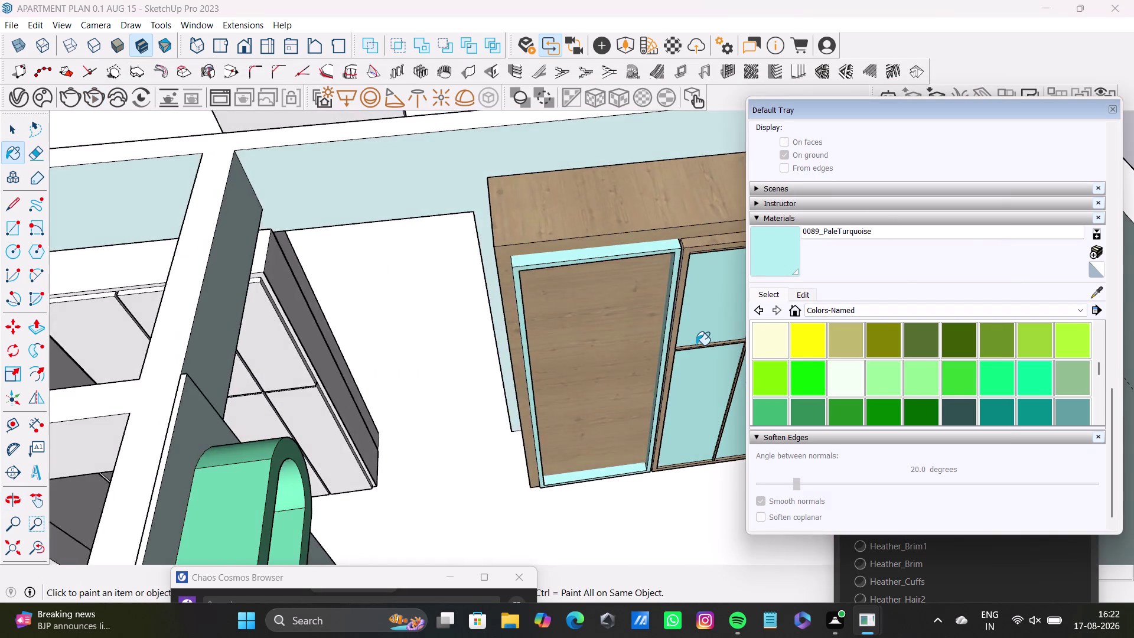
scroll(down, 3)
middle_drag(696, 345, 444, 258)
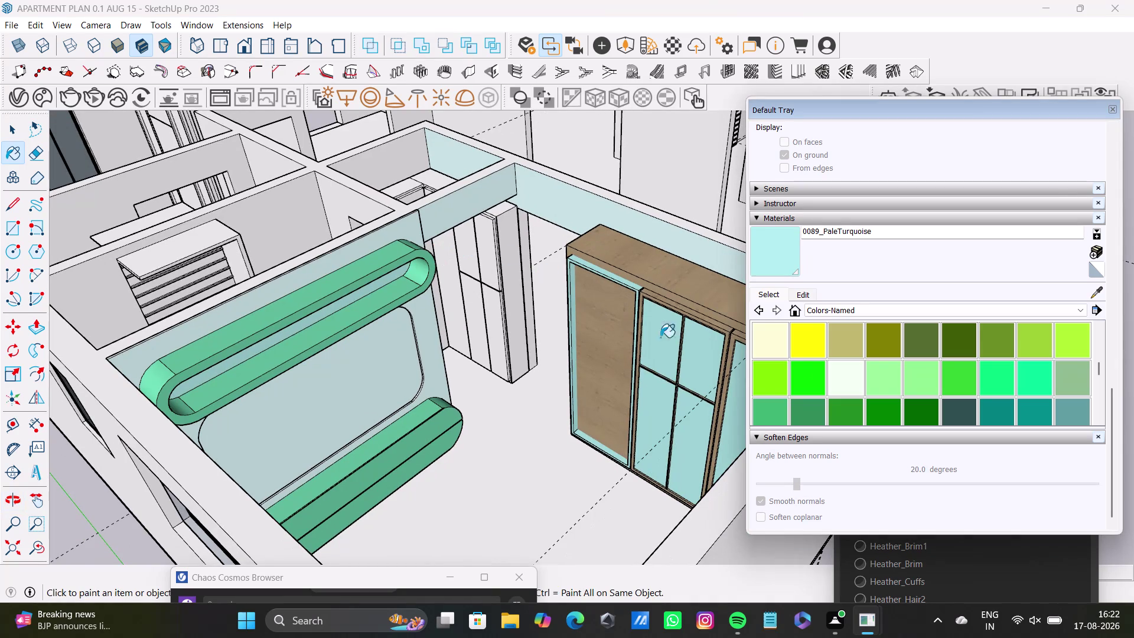
scroll(down, 3)
scroll(down, 3)
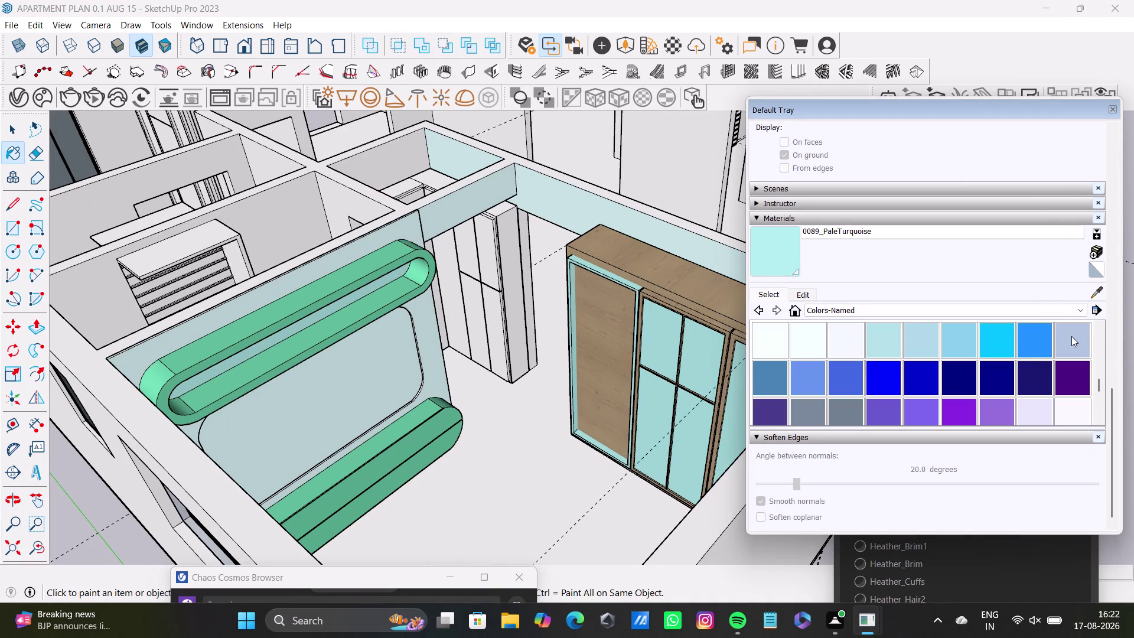
scroll(down, 3)
Choose GhostWhite and paint the bedroom wall face beside the wardrobe.
click(1071, 342)
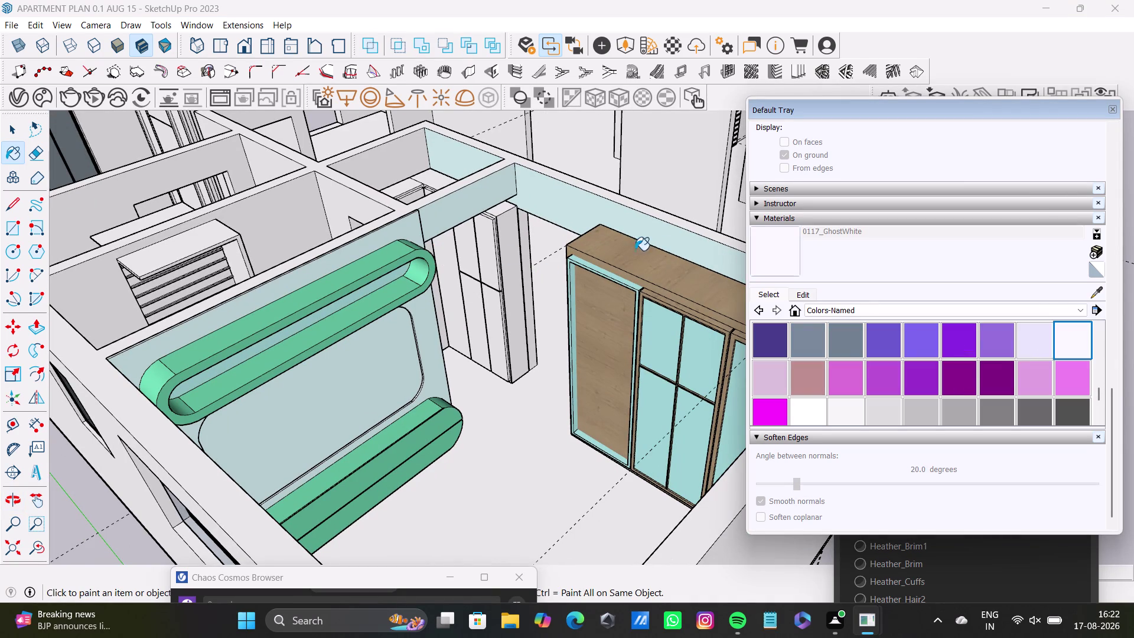
click(609, 216)
click(574, 211)
drag(560, 206, 551, 206)
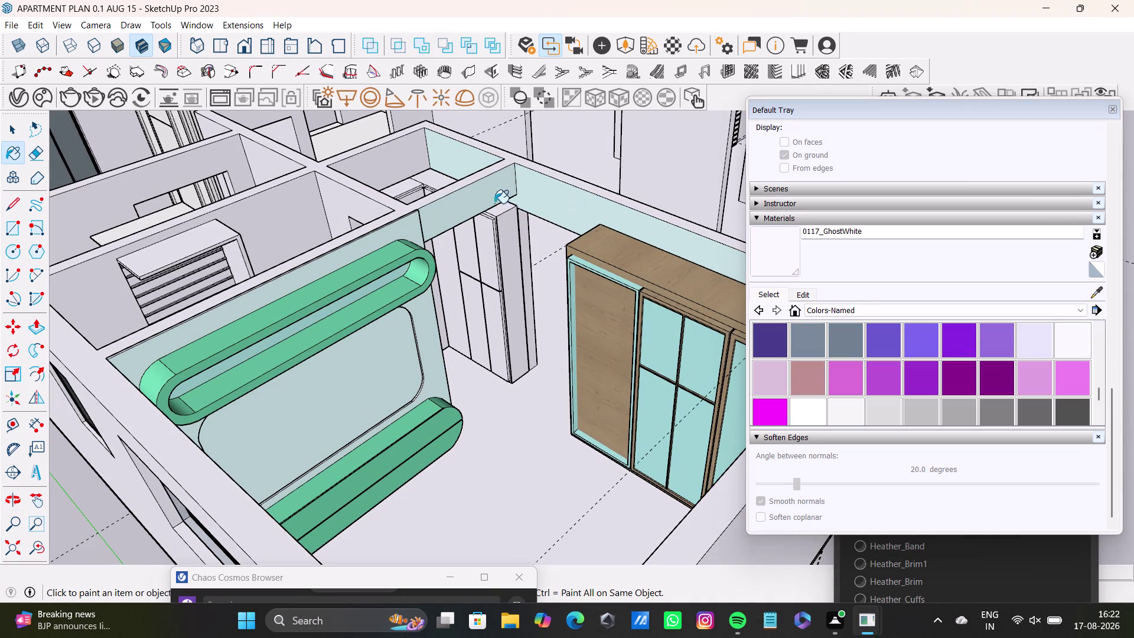
drag(551, 207, 528, 207)
click(334, 189)
click(344, 202)
key(ctrl+z)
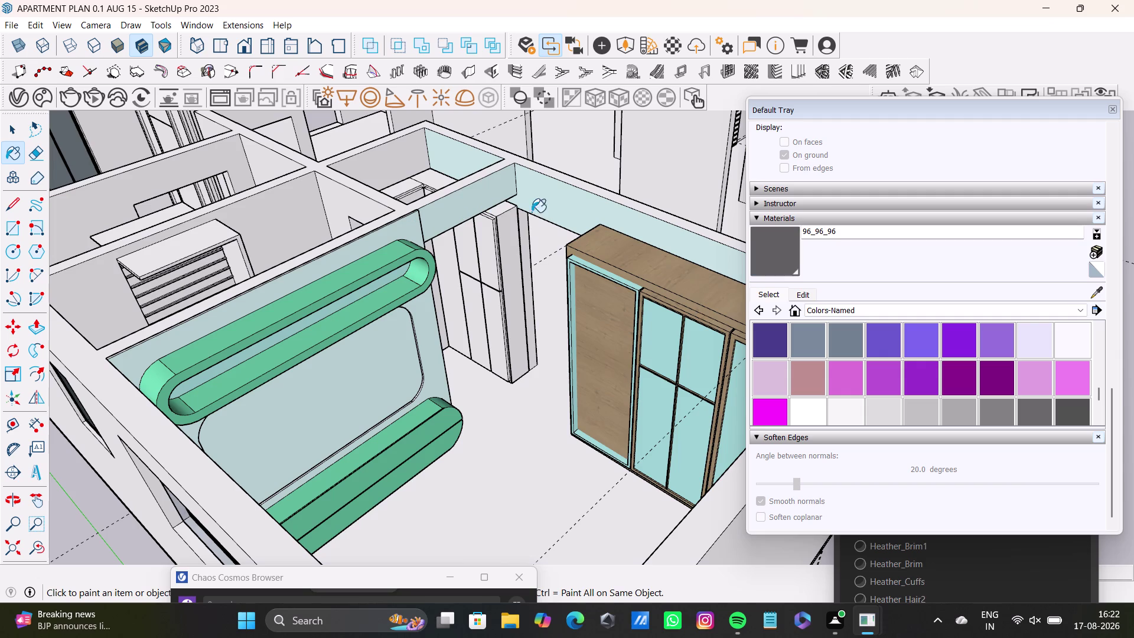
click(1072, 345)
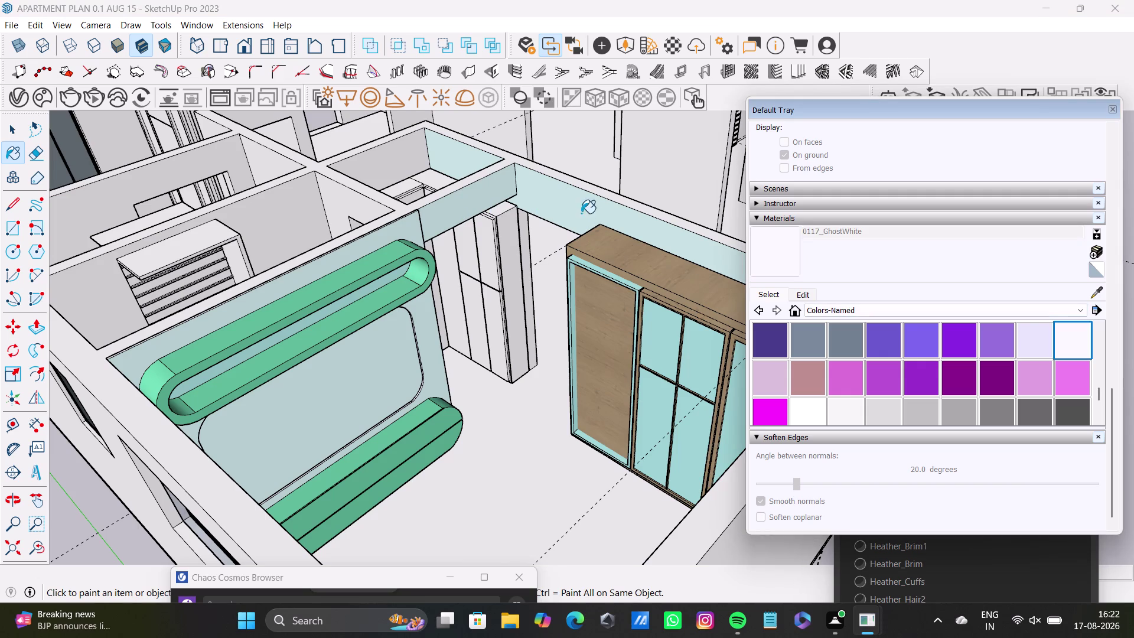
click(573, 203)
scroll(down, 3)
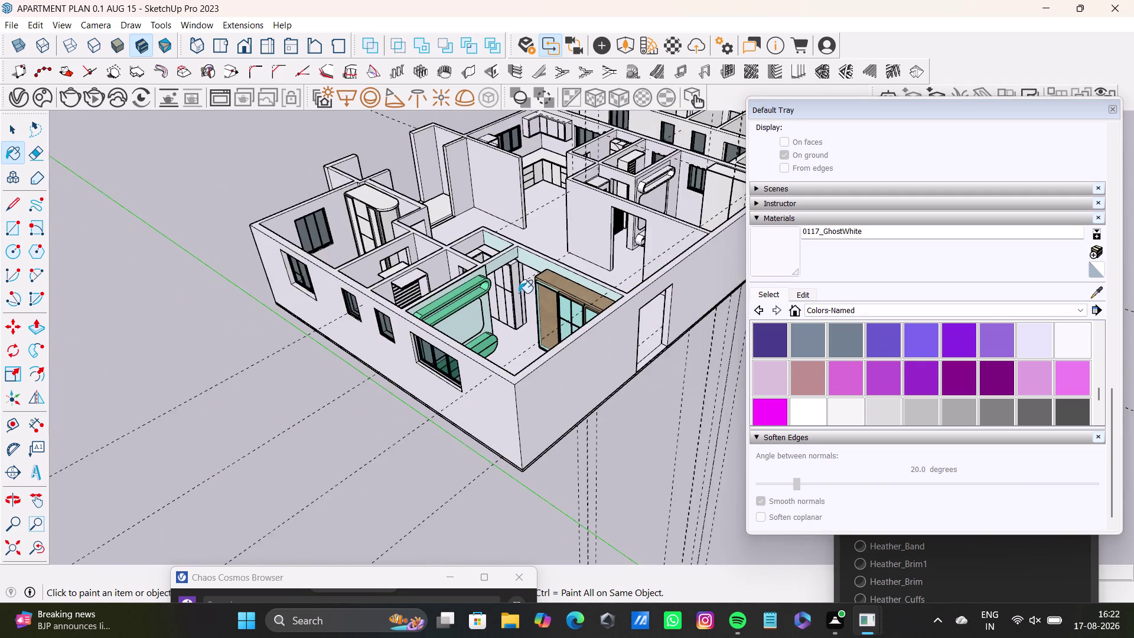
Zoom in on the wall above the wardrobe and select its face.
middle_drag(519, 293, 512, 349)
scroll(up, 3)
middle_drag(515, 284, 493, 232)
key(space)
key(space)
key(space)
click(486, 239)
double_click(488, 248)
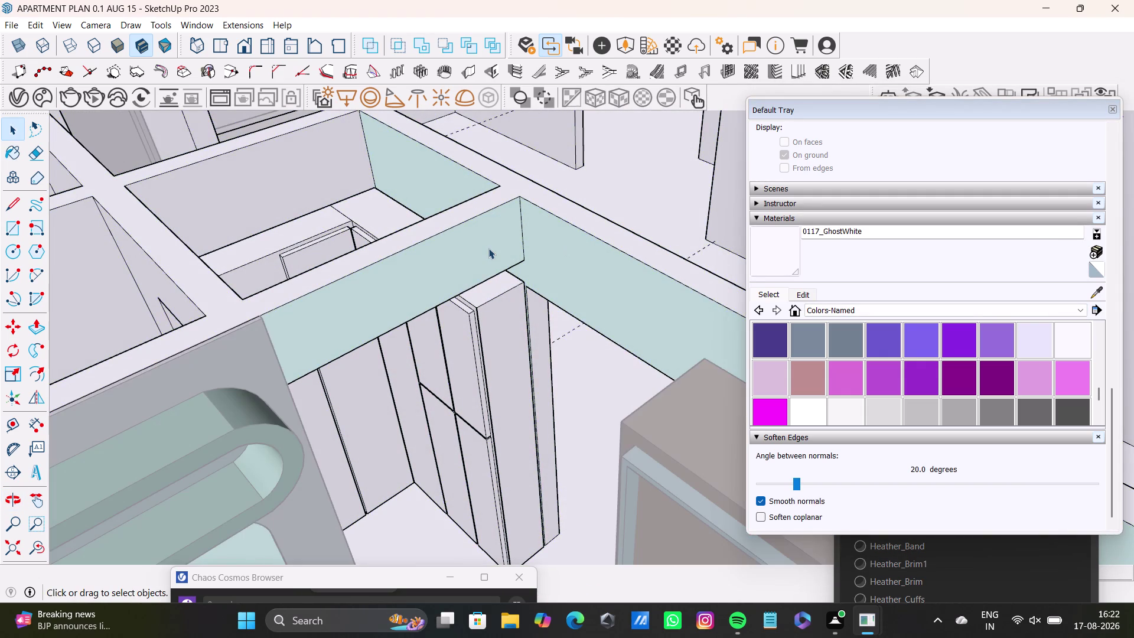
Select the light cyan wall faces and the header face above the wardrobe.
click(488, 248)
click(488, 248)
key(space)
key(space)
key(space)
click(574, 259)
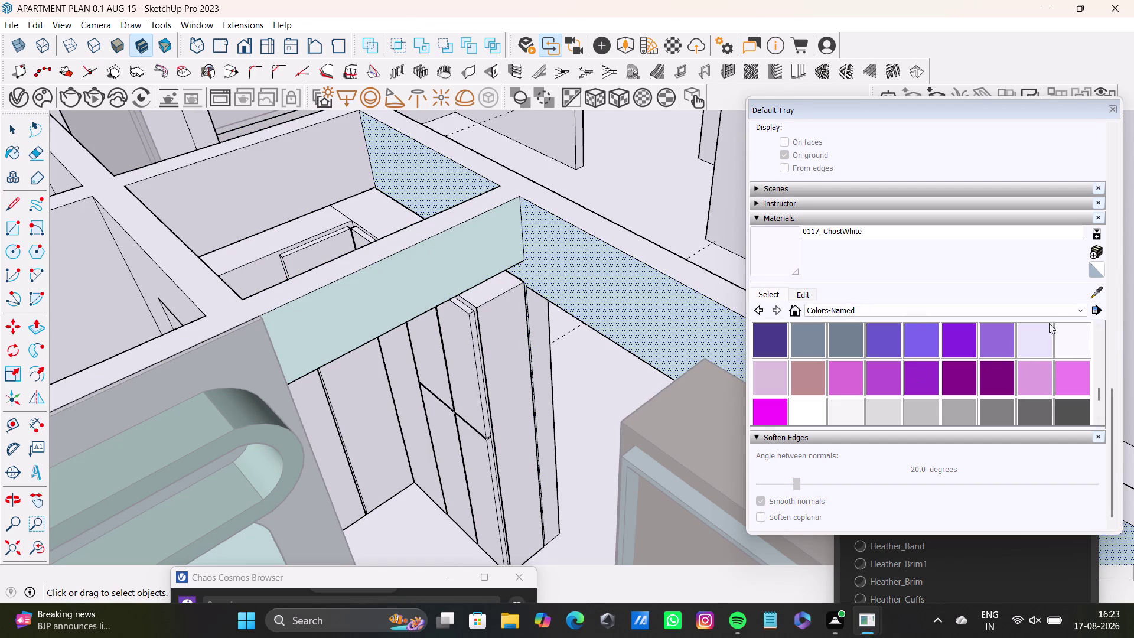
click(1074, 341)
click(581, 248)
click(1063, 347)
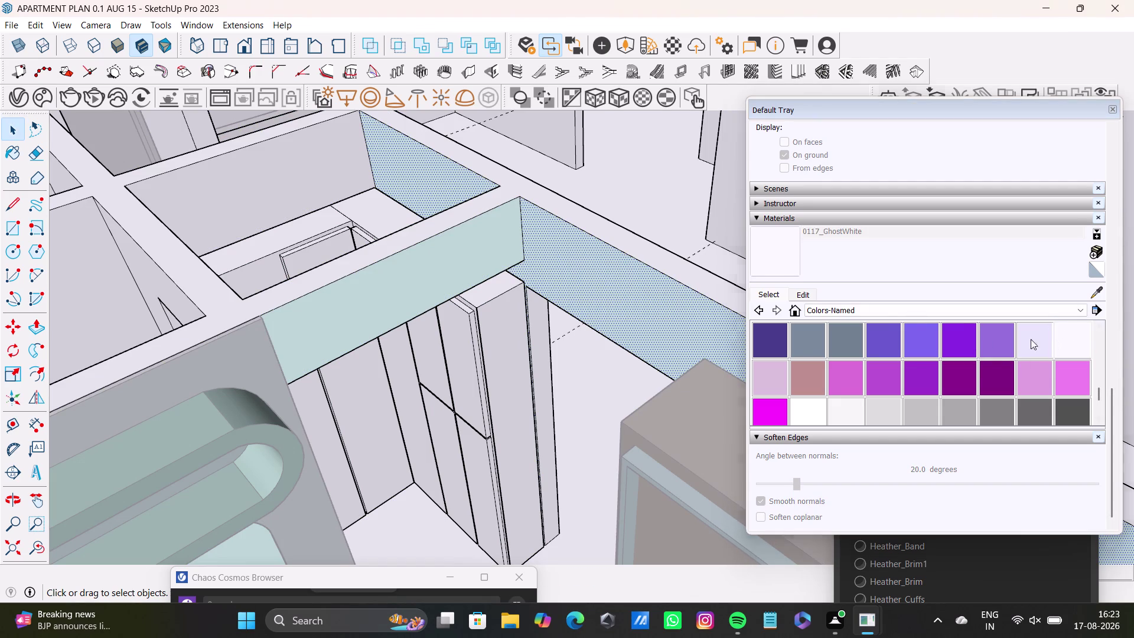
click(640, 312)
Paint the header face above the wardrobe with 0117_GhostWhite.
key(space)
click(490, 248)
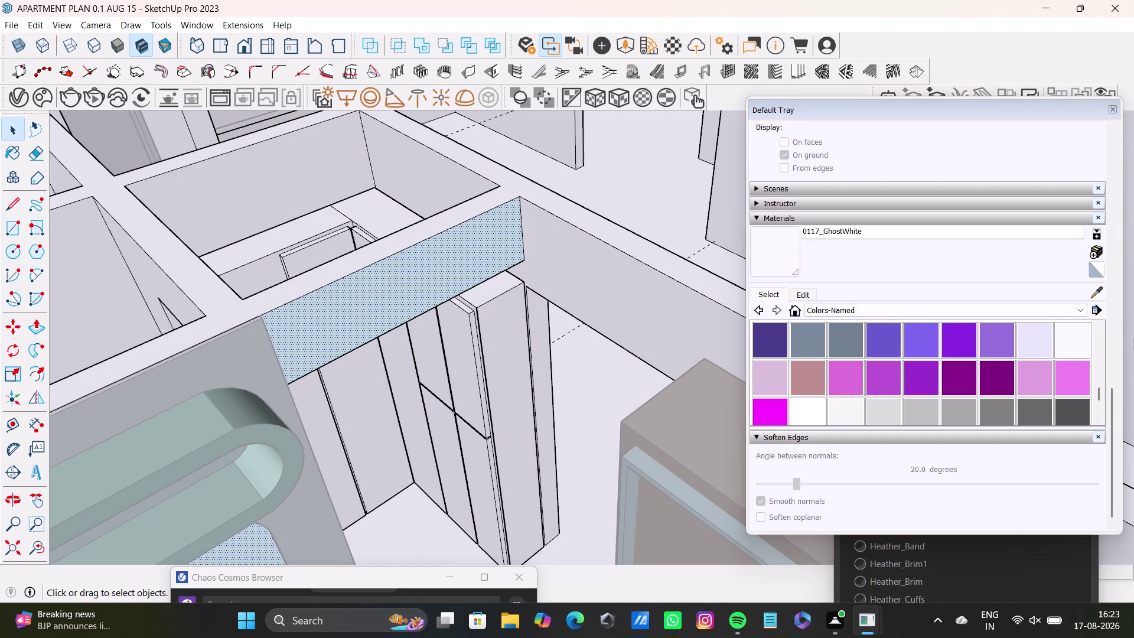
click(1079, 347)
click(492, 254)
scroll(down, 3)
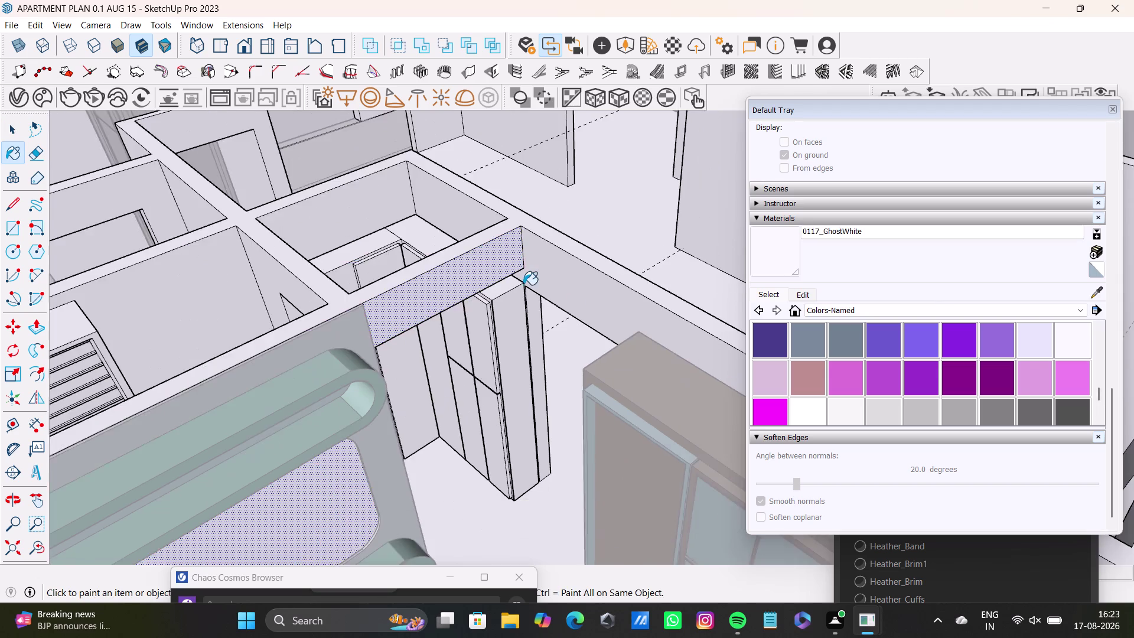
scroll(down, 3)
key(space)
click(625, 419)
scroll(down, 3)
Orbit out to the bedroom overview and around to the headboard niches.
middle_drag(551, 455, 761, 509)
scroll(up, 3)
middle_drag(604, 369, 391, 360)
middle_drag(632, 340, 630, 341)
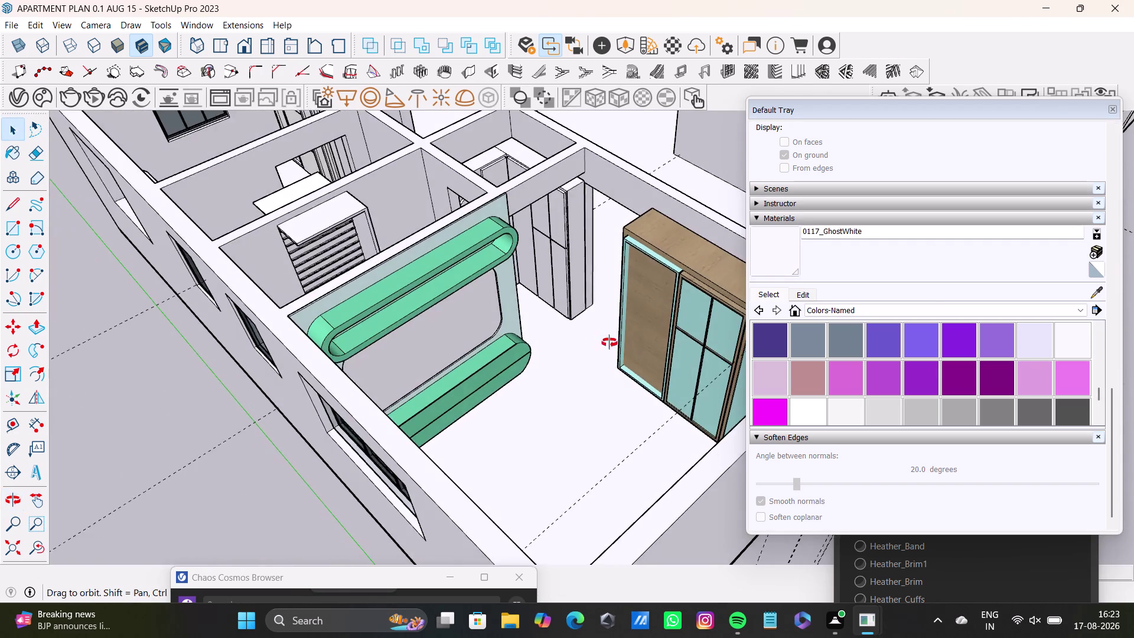
middle_drag(630, 341, 401, 301)
scroll(up, 3)
middle_drag(468, 265, 504, 392)
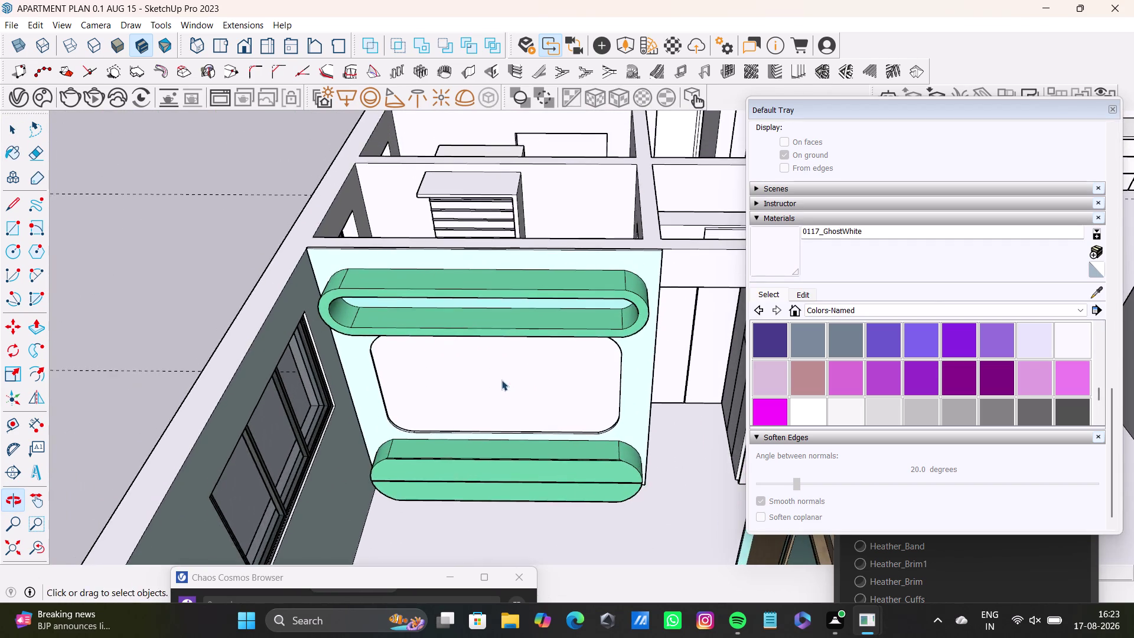
middle_drag(501, 379, 391, 340)
middle_drag(619, 323, 657, 321)
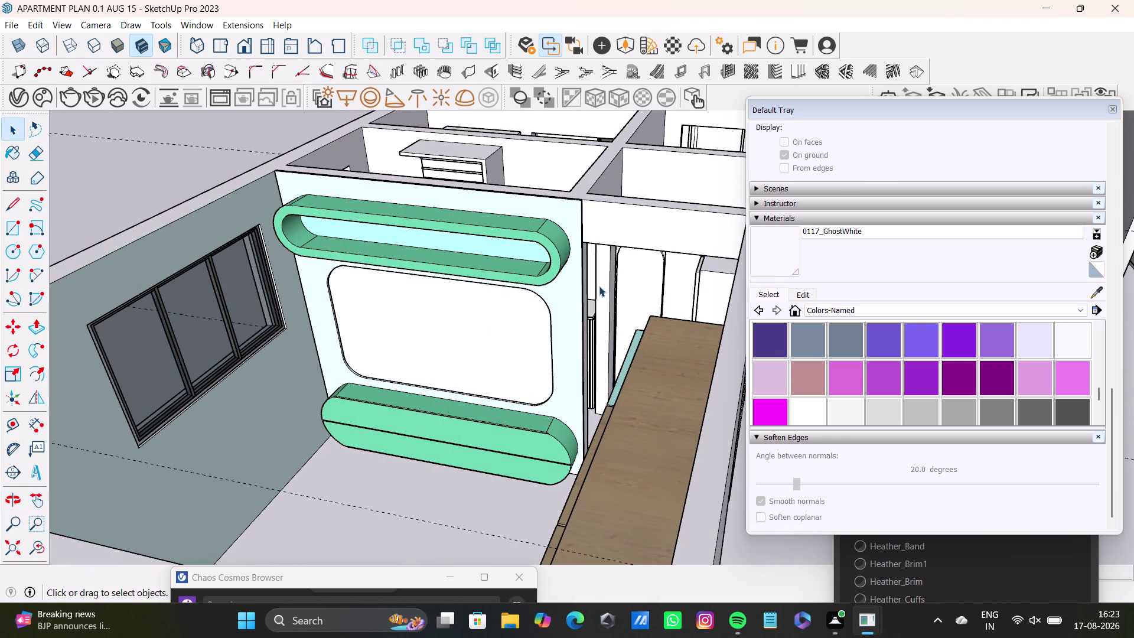
click(1093, 291)
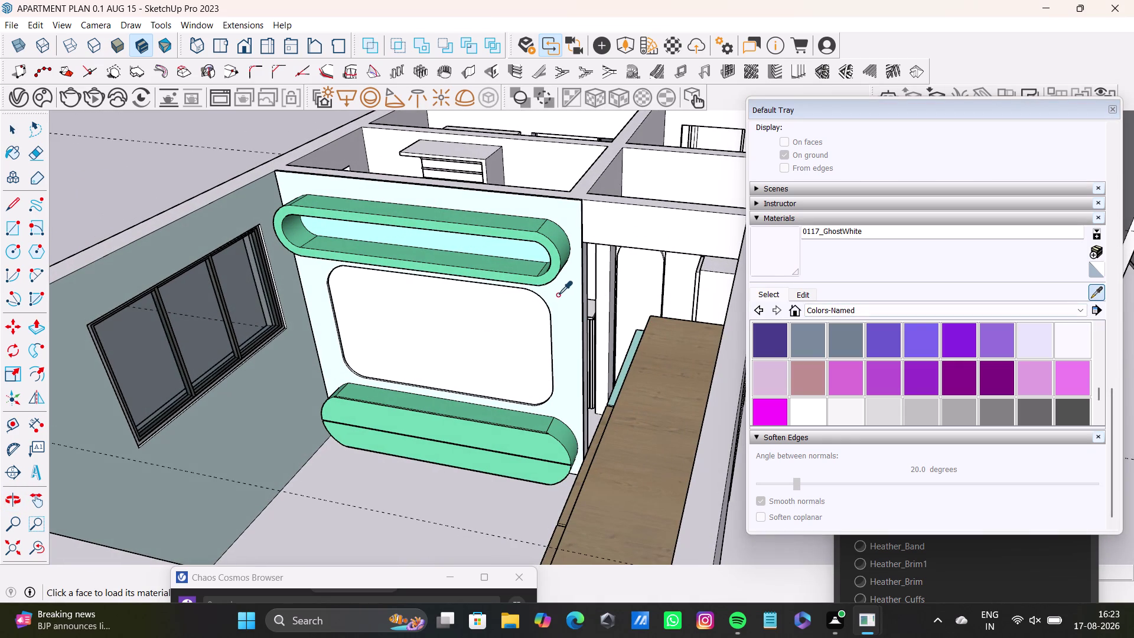
Sample 0090_LightCyan from the headboard and zoom into the upper niche.
click(565, 296)
click(530, 254)
click(532, 256)
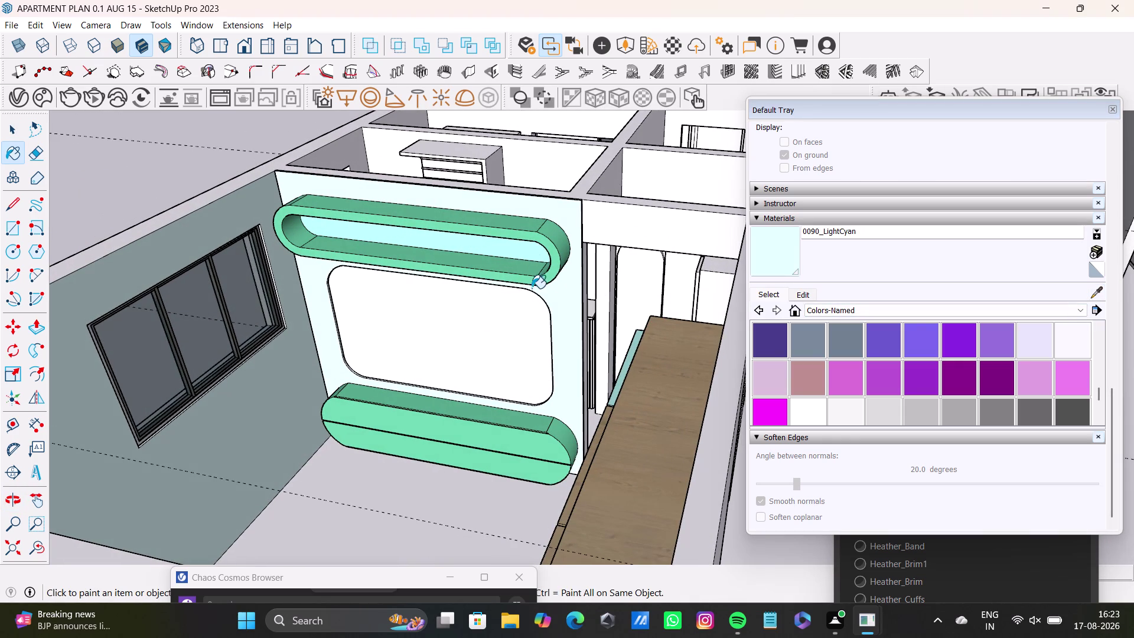
middle_drag(534, 288, 565, 280)
scroll(up, 3)
middle_drag(539, 243, 547, 230)
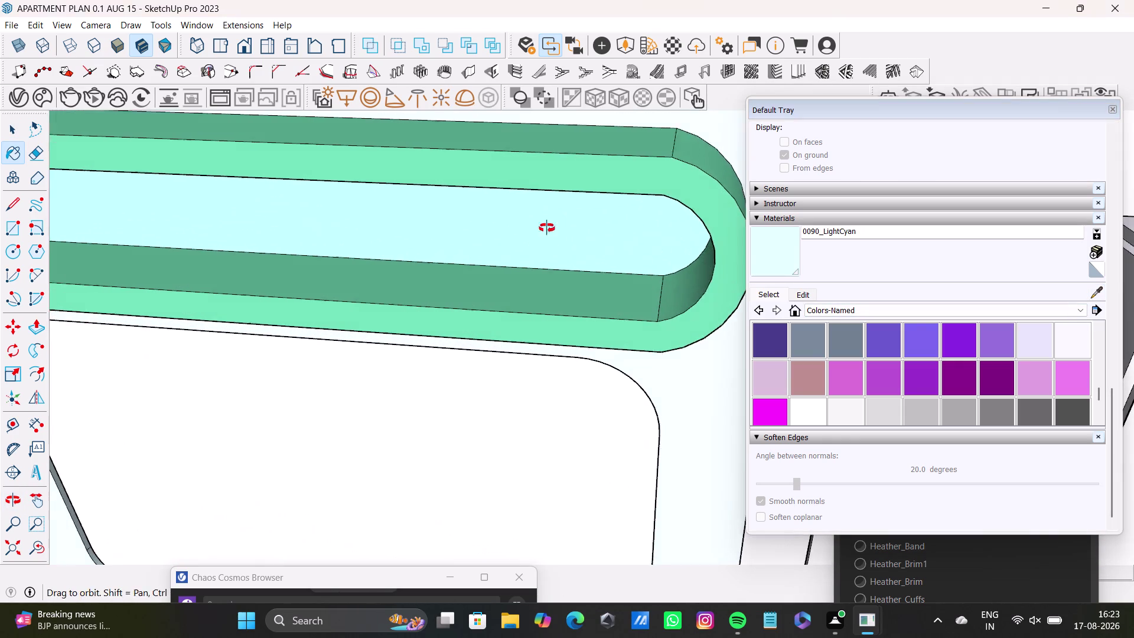
middle_drag(547, 230, 547, 195)
Paint the upper niche's back face light cyan, then select the niche and headboard.
click(585, 154)
double_click(606, 172)
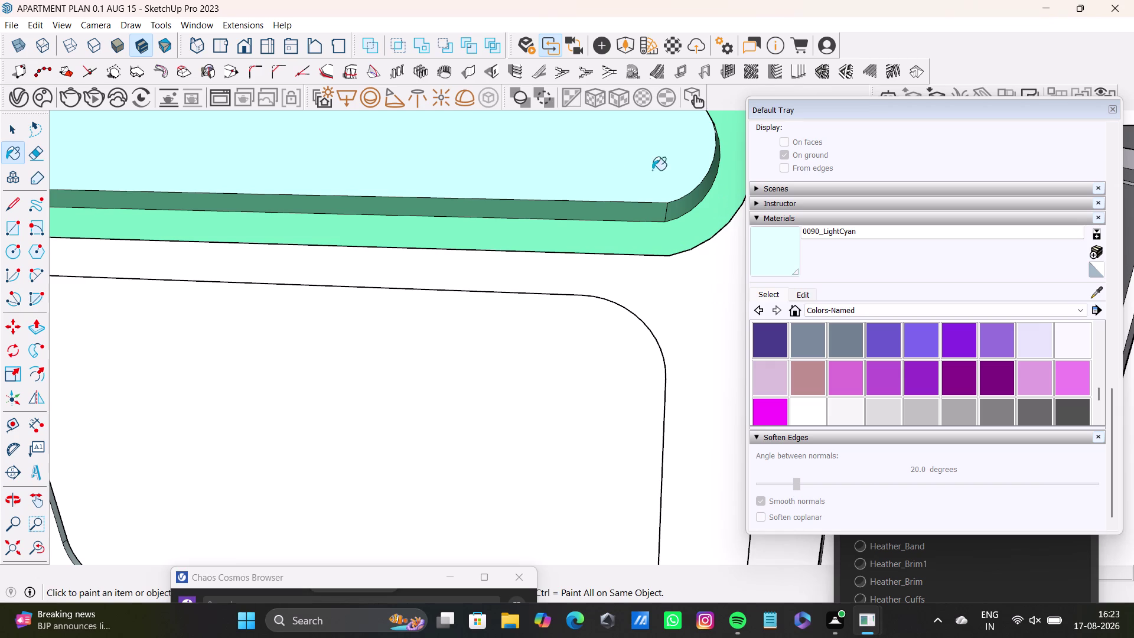
click(652, 147)
key(space)
click(648, 160)
double_click(647, 160)
triple_click(647, 160)
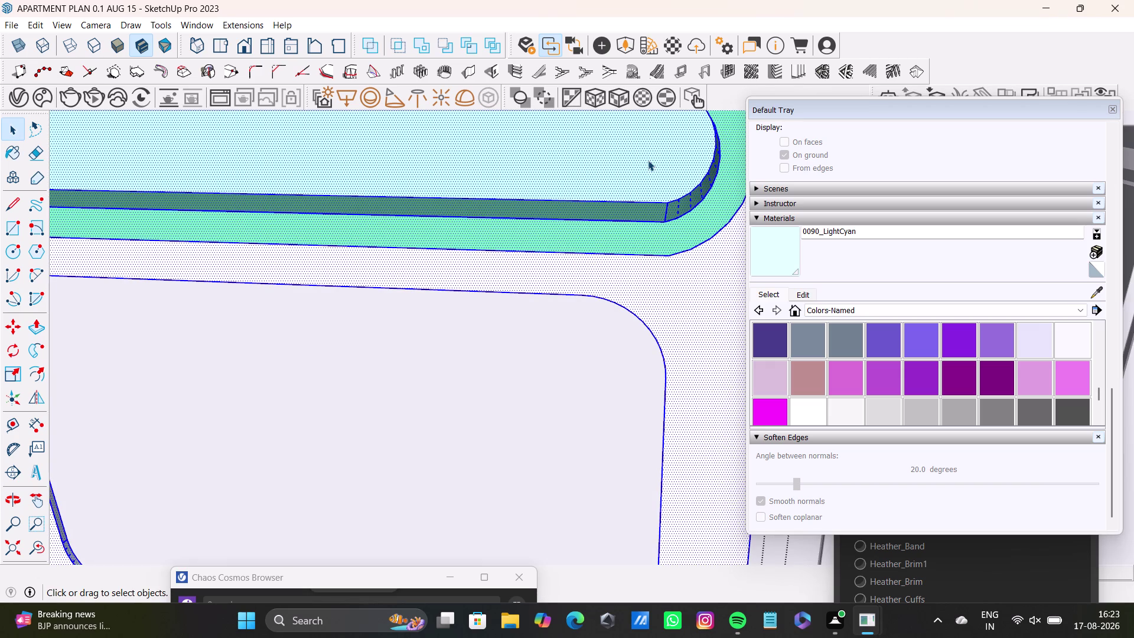
Orbit back from the niche to view the whole headboard wall.
scroll(down, 3)
middle_drag(542, 188, 574, 326)
click(571, 299)
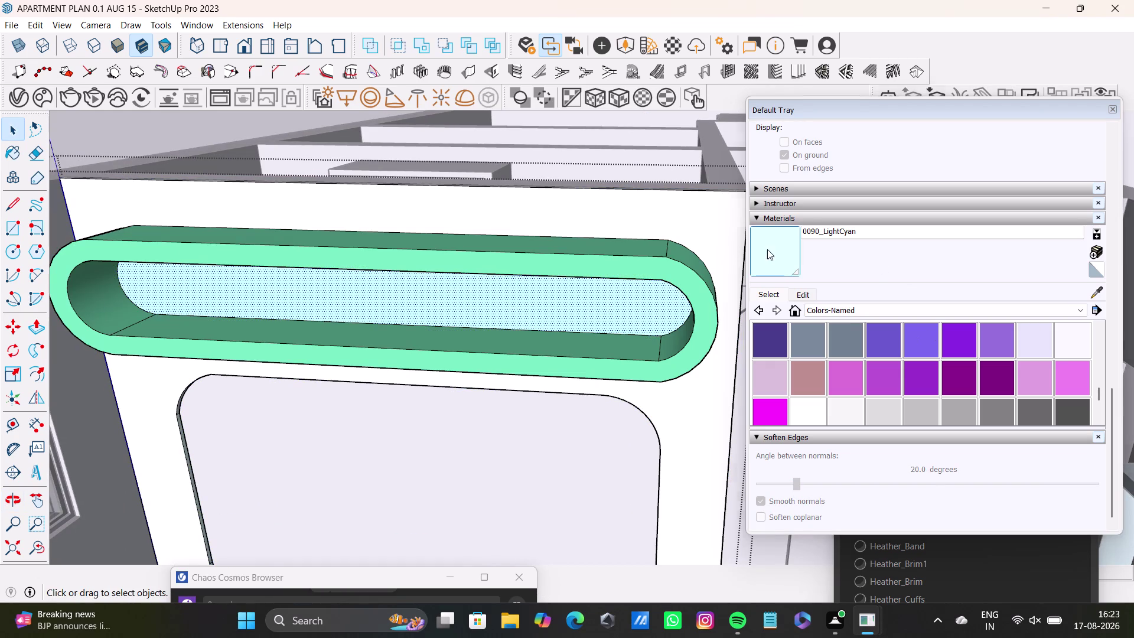
click(767, 249)
click(659, 307)
scroll(down, 3)
scroll(down, 3)
middle_drag(640, 340, 591, 463)
key(space)
click(324, 328)
scroll(up, 3)
middle_drag(404, 347, 426, 182)
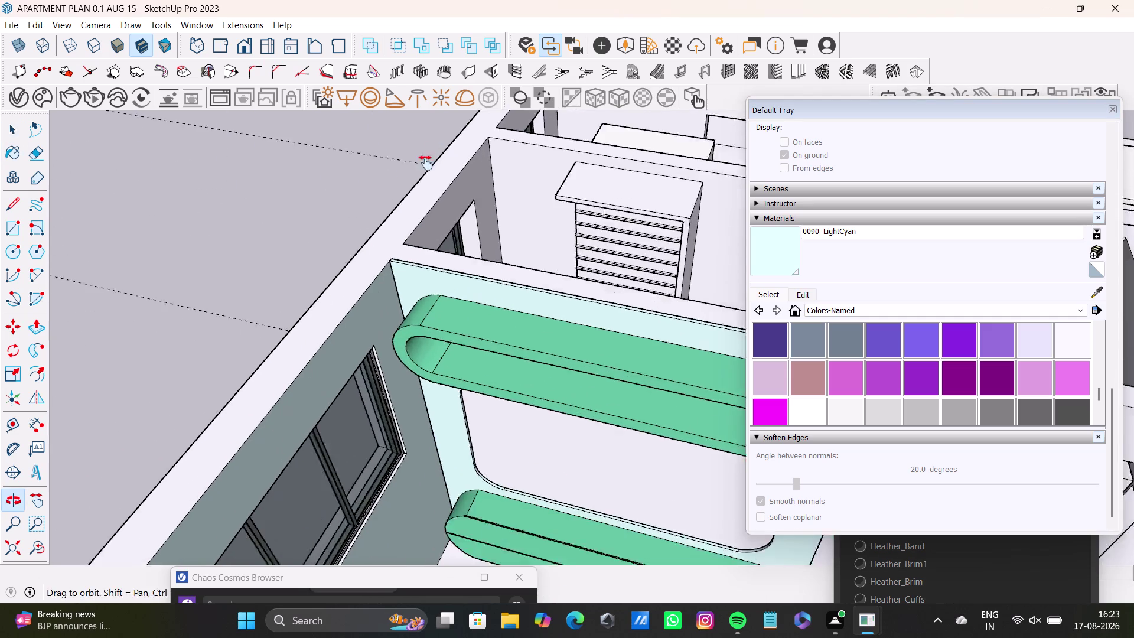
Inspect the bedroom floor and the wall below the window, then view from above.
middle_drag(425, 182, 425, 156)
middle_drag(483, 267, 444, 181)
middle_drag(532, 258, 351, 330)
middle_drag(315, 311, 376, 291)
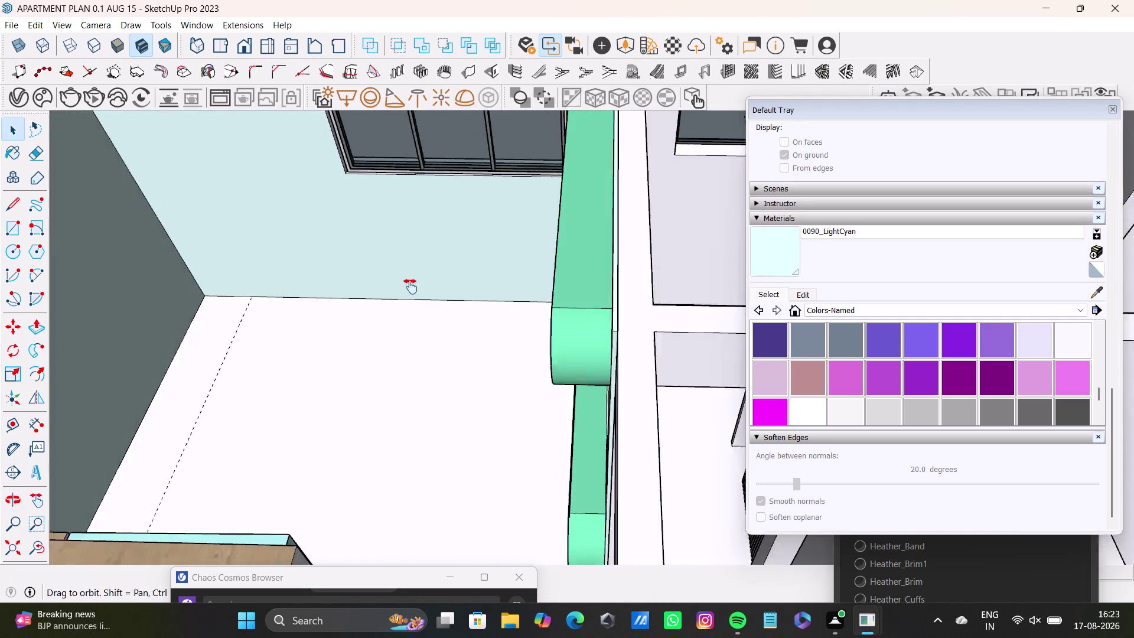
middle_drag(377, 291, 579, 328)
middle_drag(587, 346, 807, 460)
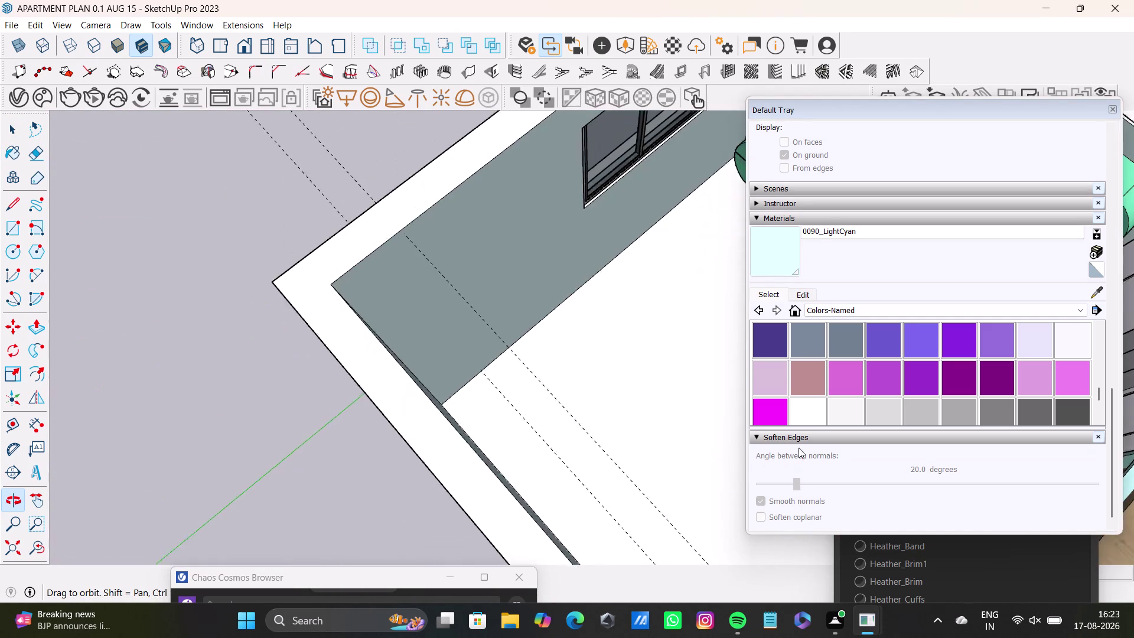
middle_drag(808, 460, 807, 458)
middle_drag(494, 341, 395, 478)
middle_drag(437, 461, 686, 523)
middle_drag(647, 432, 358, 466)
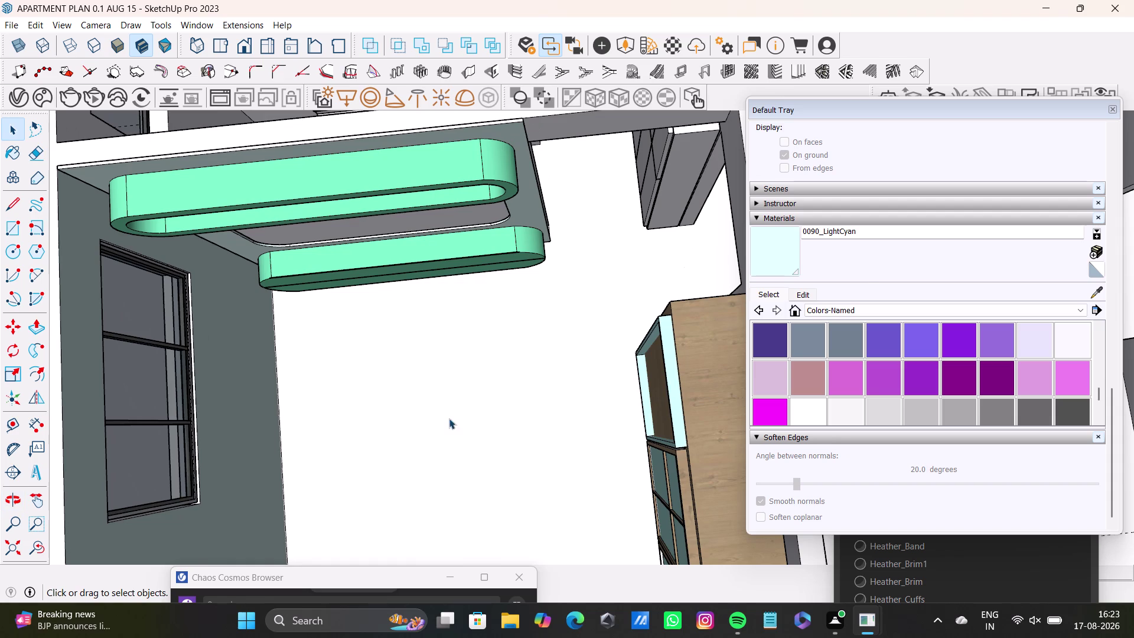
click(528, 380)
Orbit over the bedroom to check its outer walls.
scroll(down, 3)
middle_drag(527, 396, 566, 283)
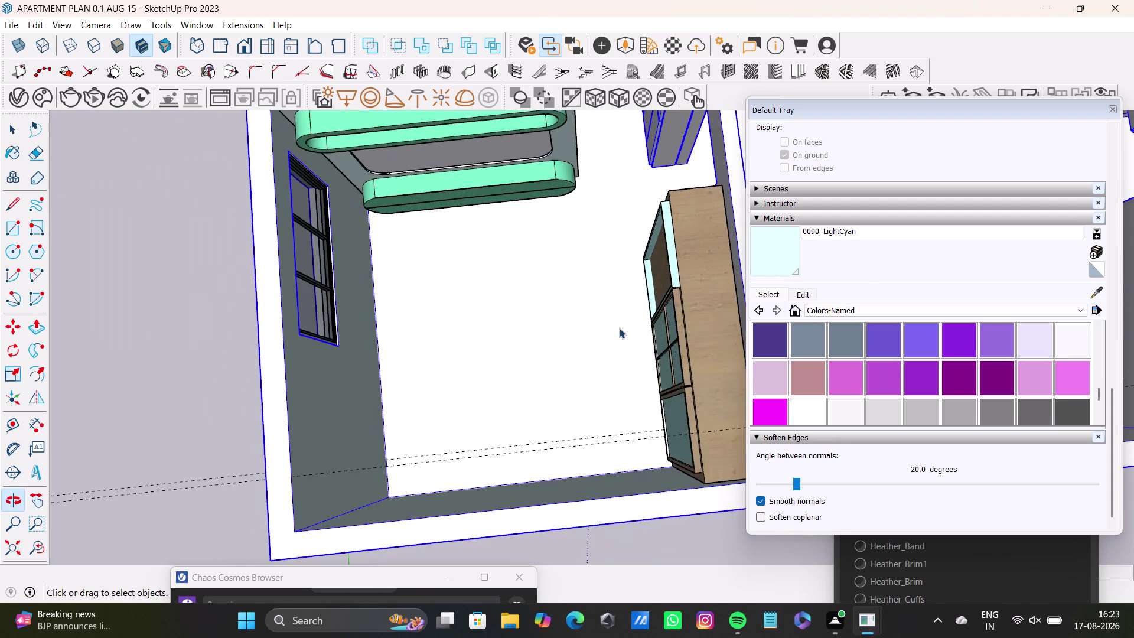
middle_drag(620, 333, 570, 245)
middle_drag(630, 429, 463, 403)
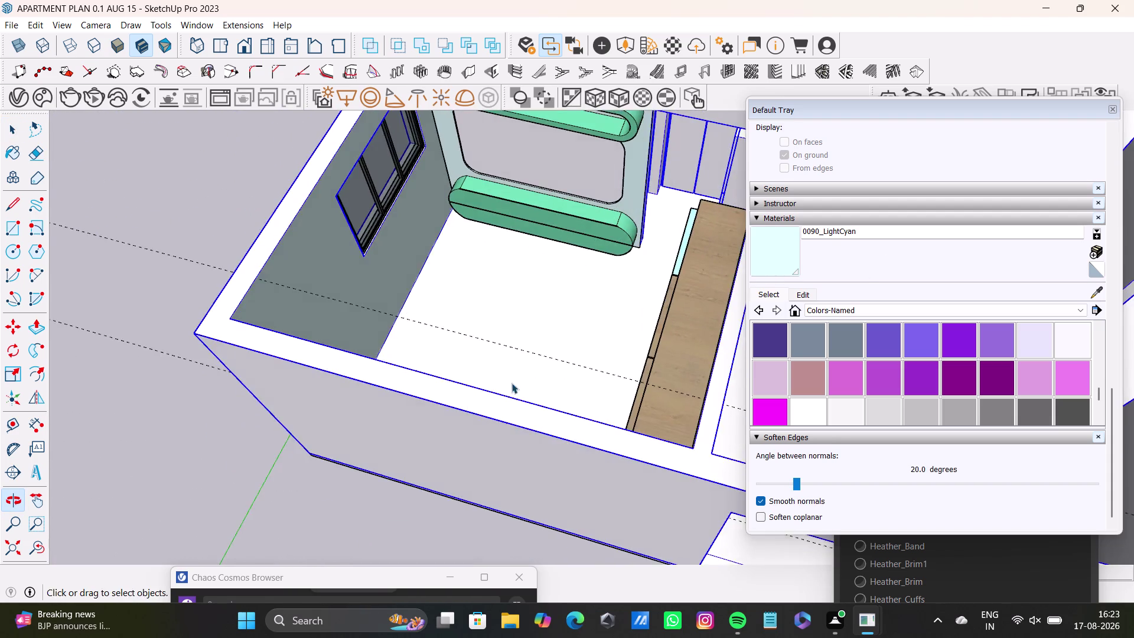
middle_drag(513, 386, 495, 522)
middle_drag(545, 479, 642, 440)
middle_drag(552, 310, 509, 476)
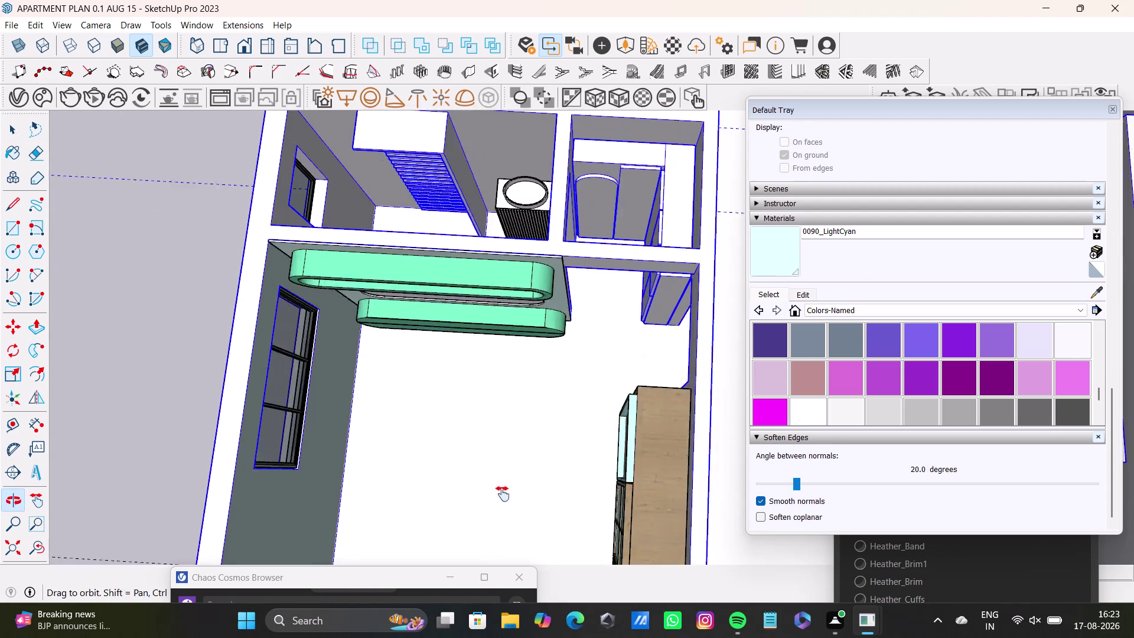
middle_drag(510, 477, 503, 494)
Orbit over the neighbouring room and down into the wardrobe cubicle.
key(space)
click(162, 214)
scroll(up, 3)
middle_drag(623, 309, 453, 342)
middle_drag(432, 350, 433, 350)
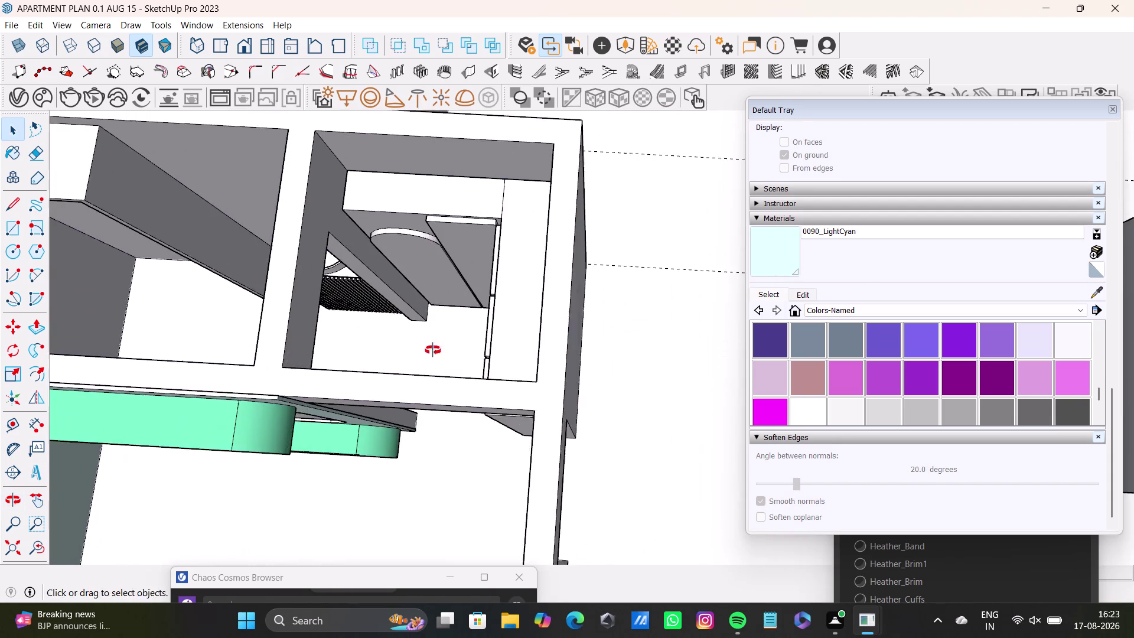
middle_drag(433, 350, 635, 283)
scroll(up, 3)
middle_drag(545, 298, 731, 308)
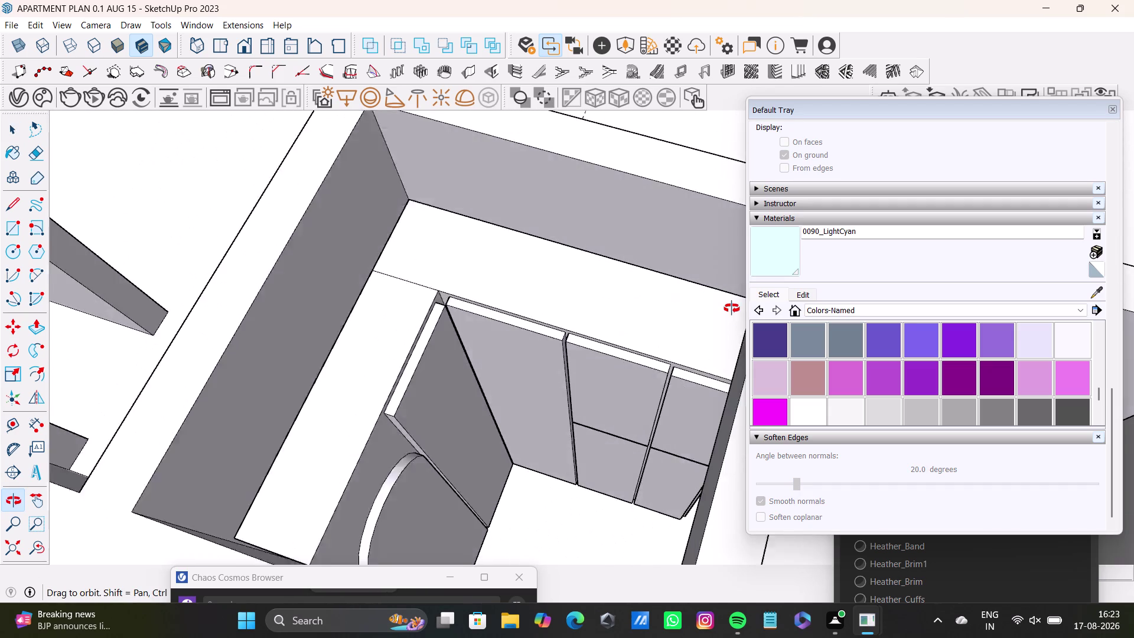
middle_drag(731, 308, 714, 237)
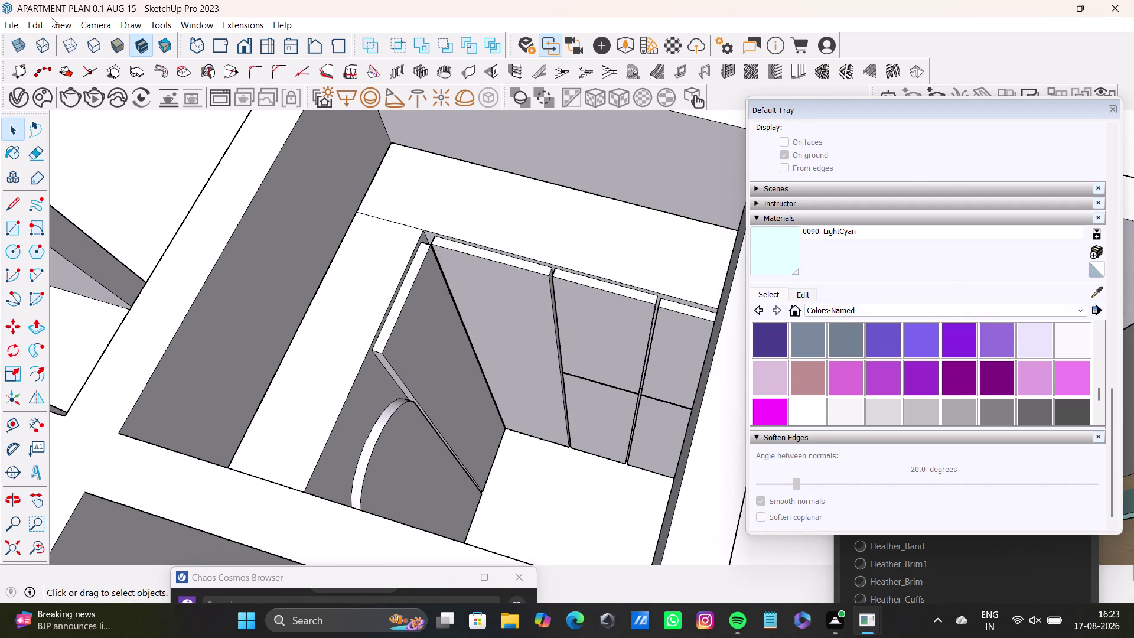
Show the scene materials in the V-Ray Asset Editor.
click(47, 93)
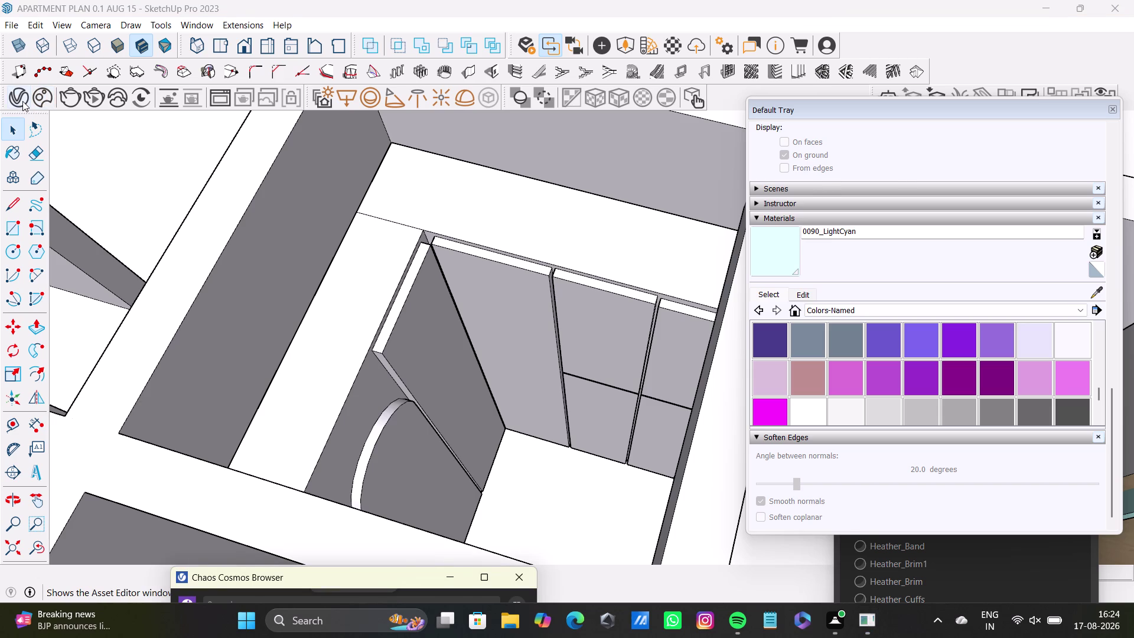
click(23, 101)
click(38, 102)
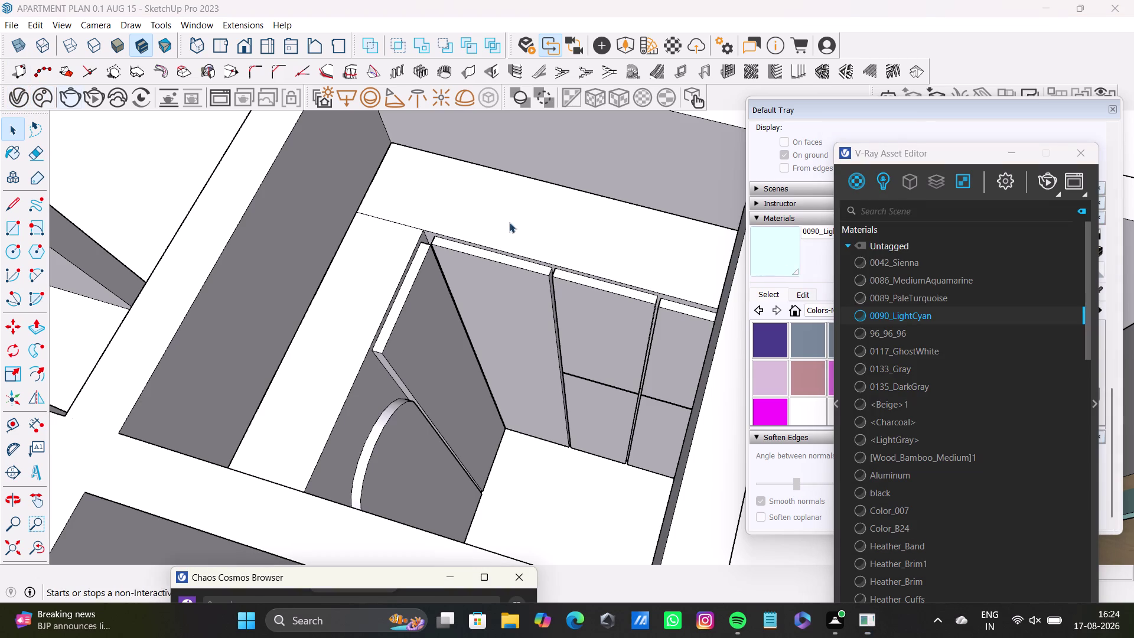